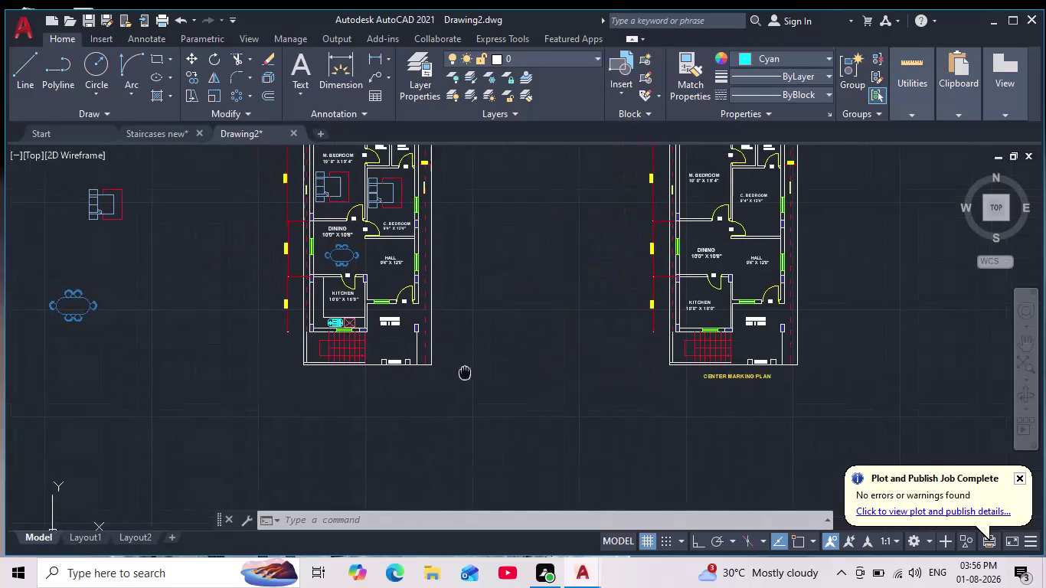
Pan and zoom across the two floor plans, including the kitchen and parking area.
scroll(down, 3)
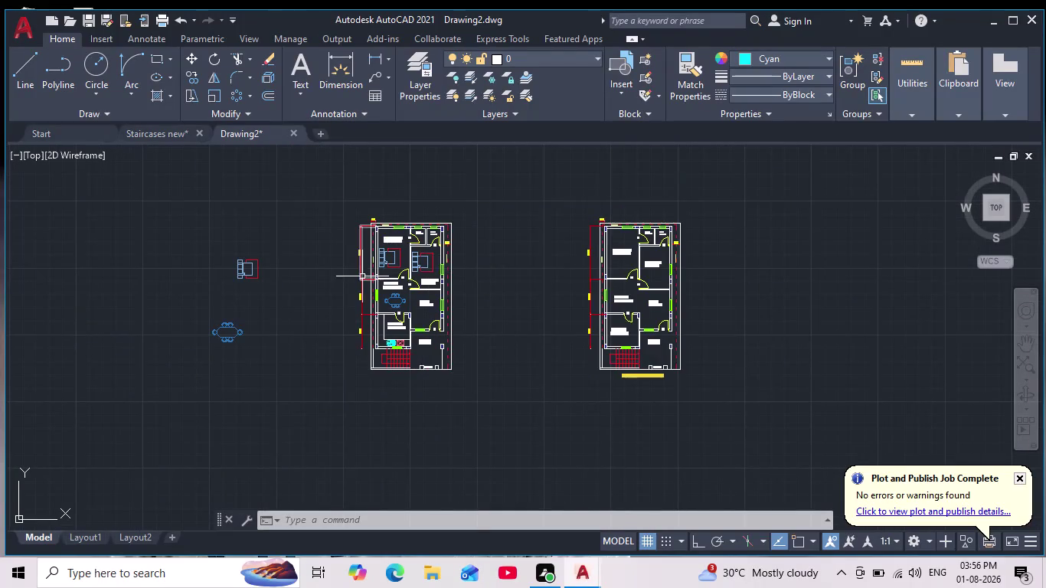
scroll(up, 3)
scroll(down, 3)
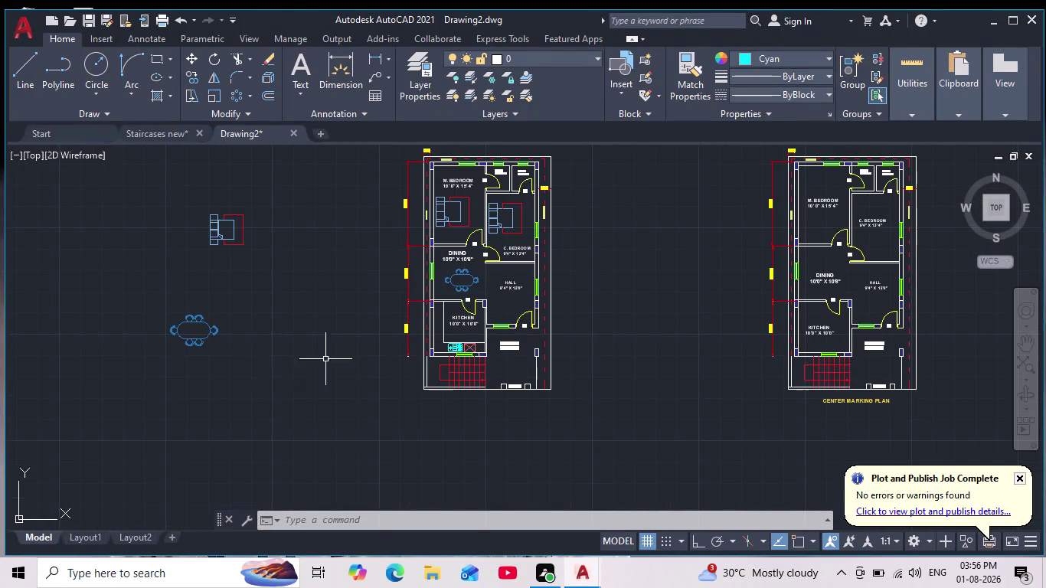
middle_drag(188, 289, 204, 341)
middle_drag(384, 379, 364, 358)
scroll(up, 3)
middle_drag(366, 346, 357, 350)
scroll(down, 3)
middle_drag(360, 345, 335, 327)
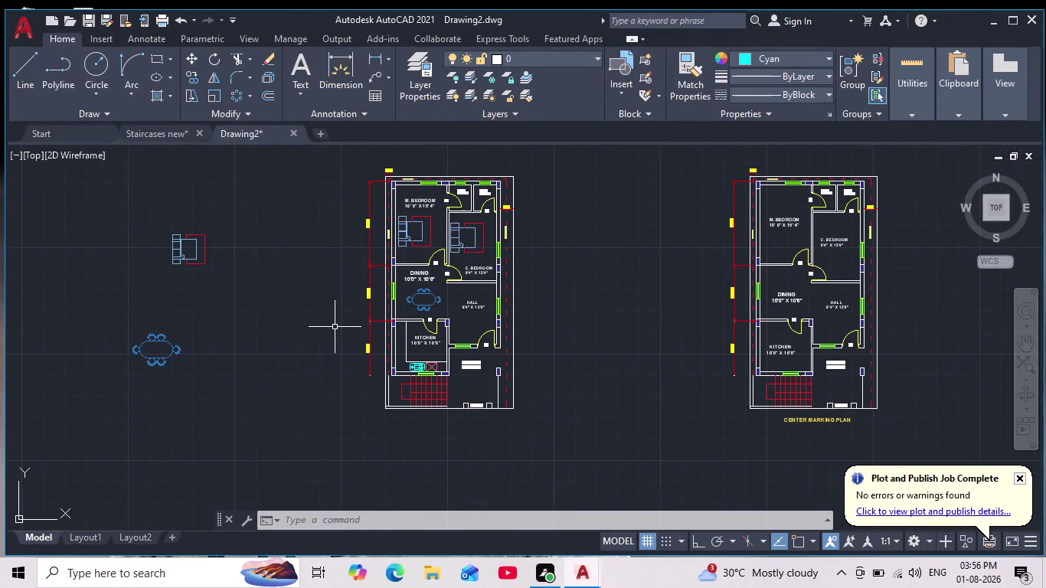
scroll(up, 3)
middle_click(349, 344)
scroll(down, 3)
scroll(up, 3)
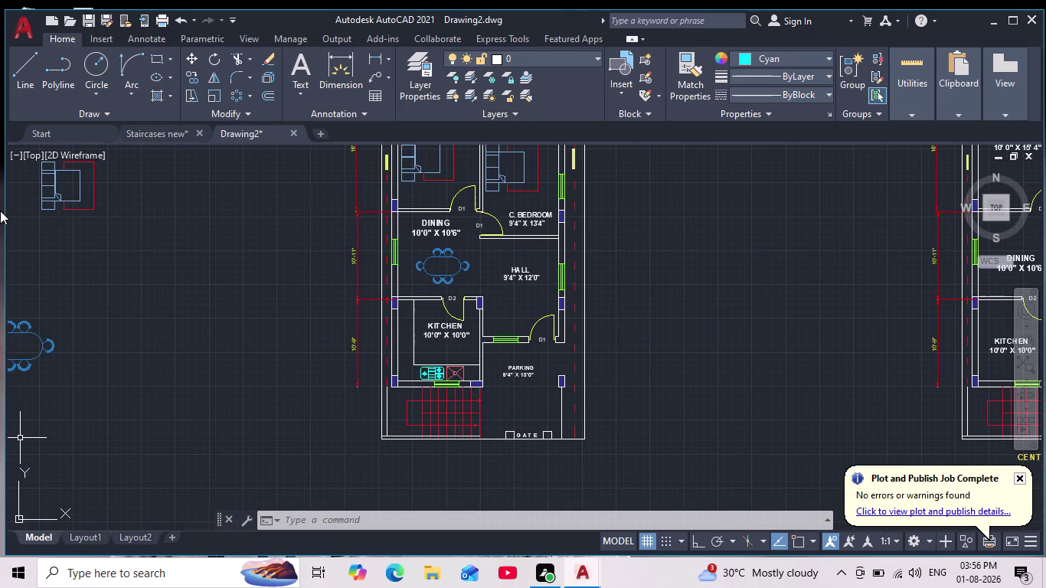
scroll(down, 3)
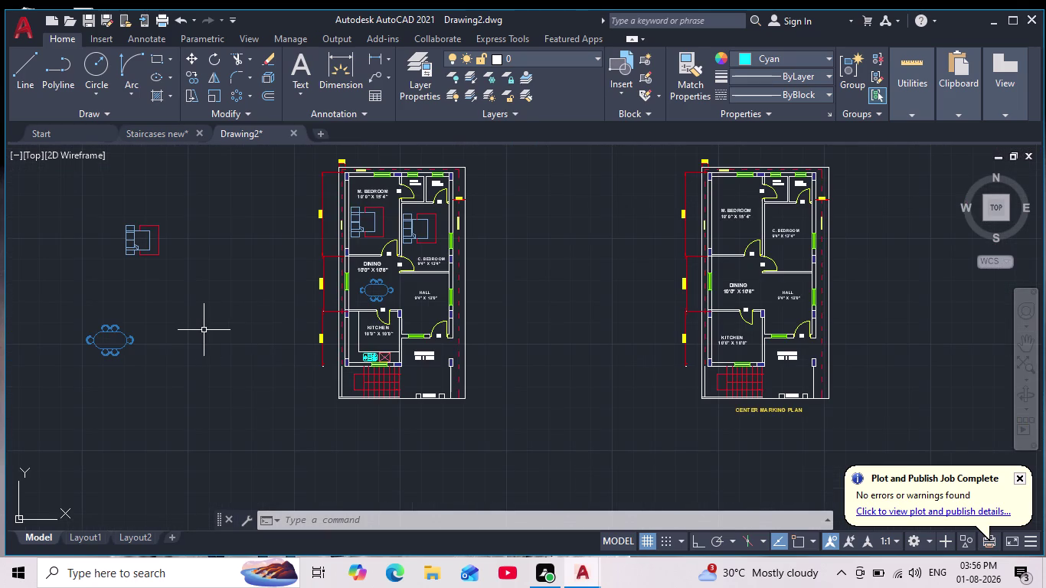
scroll(up, 3)
scroll(up, 3)
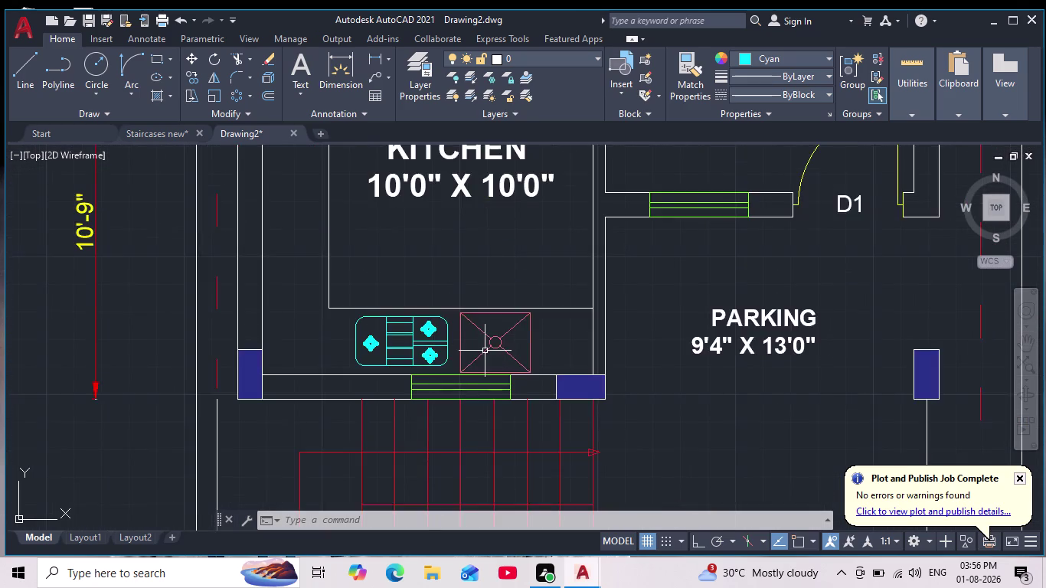
scroll(down, 3)
scroll(down, 3)
middle_drag(199, 412, 284, 404)
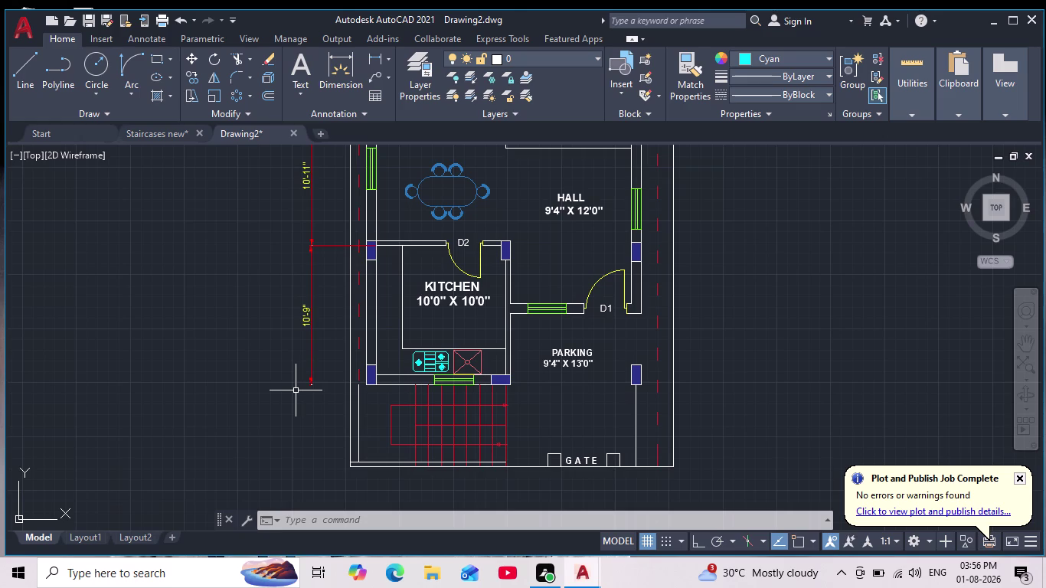
Center the view on dining, hall and kitchen and open the block libraries with I.
scroll(down, 3)
middle_drag(487, 321, 481, 407)
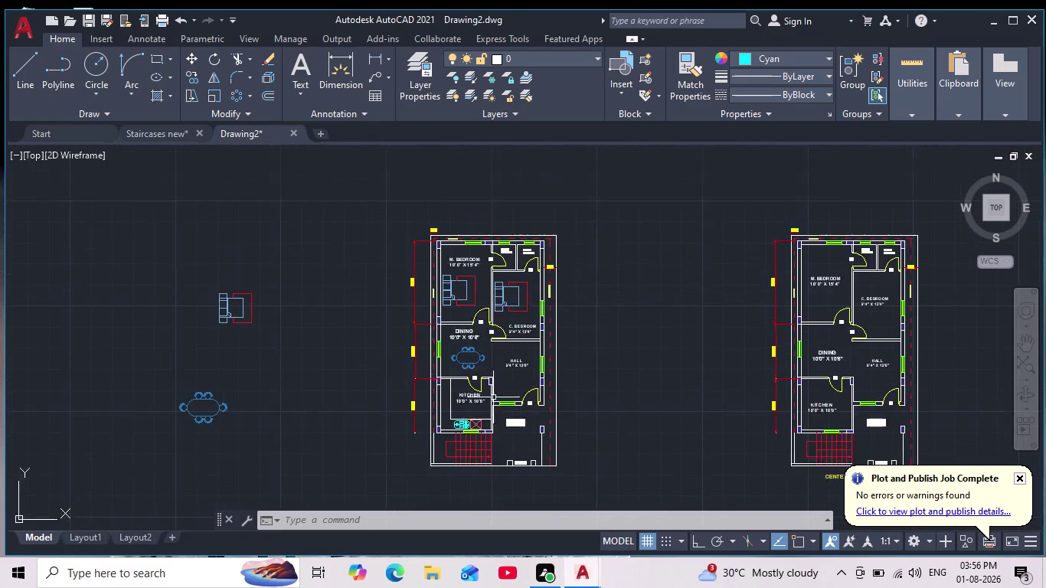
scroll(up, 3)
middle_drag(502, 390, 502, 354)
key(i)
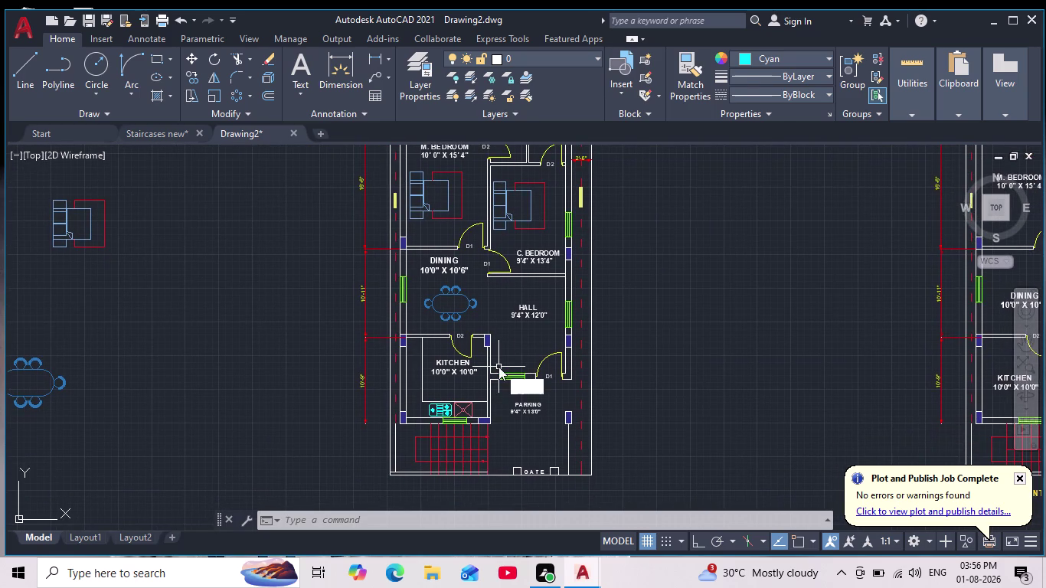
key(Return)
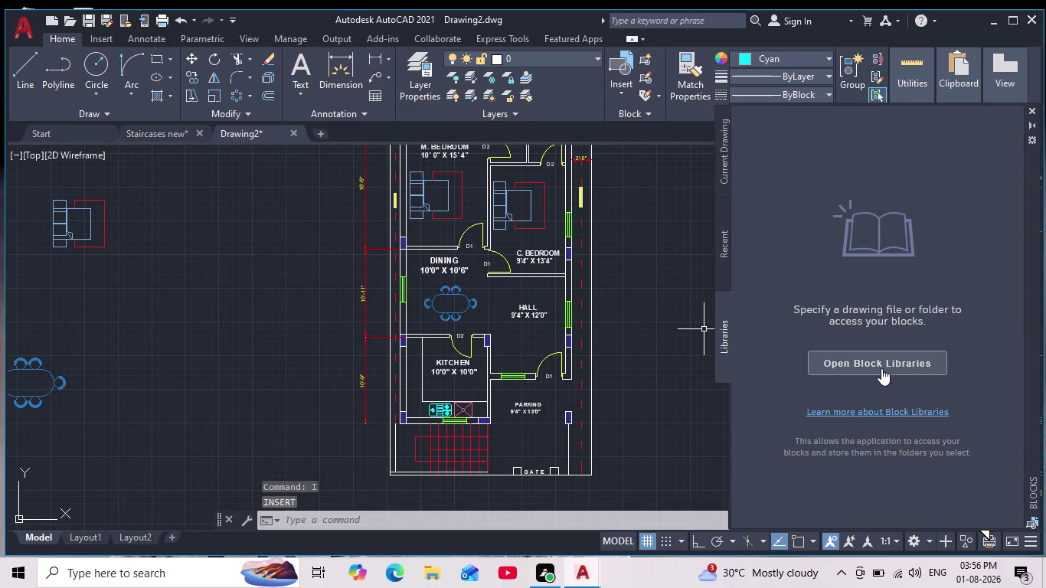
click(878, 359)
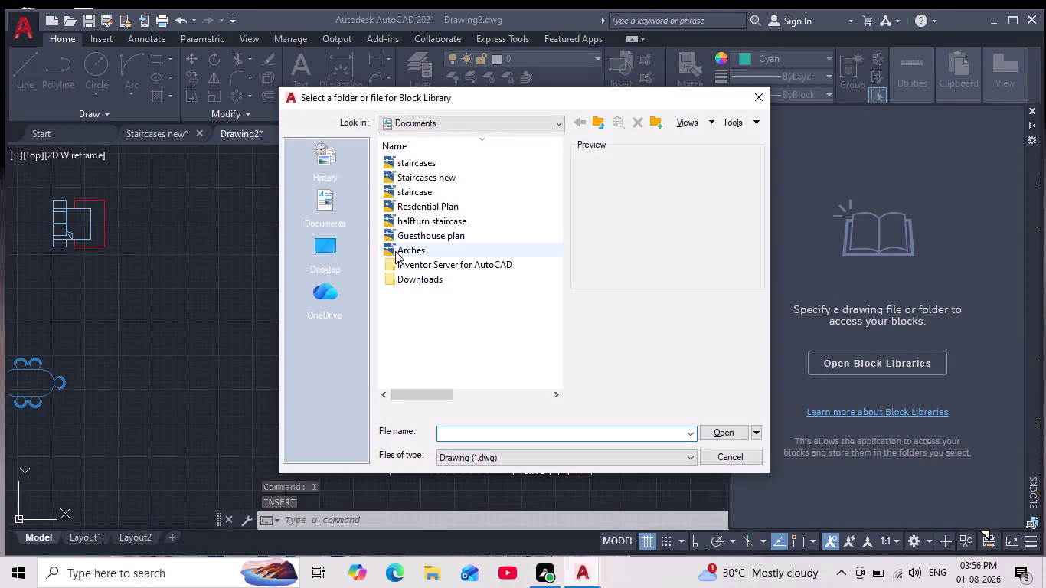
click(331, 250)
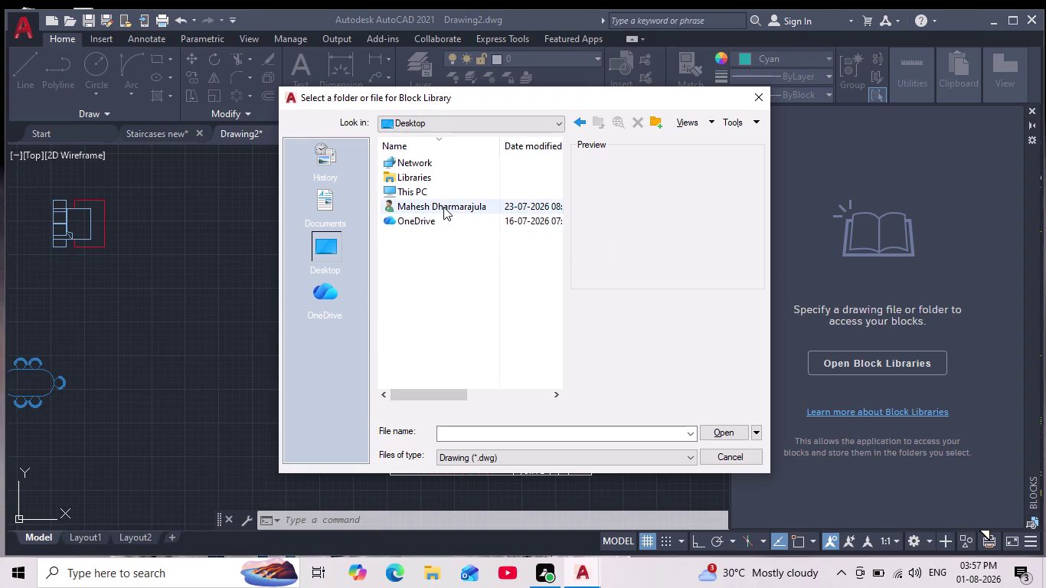
double_click(443, 206)
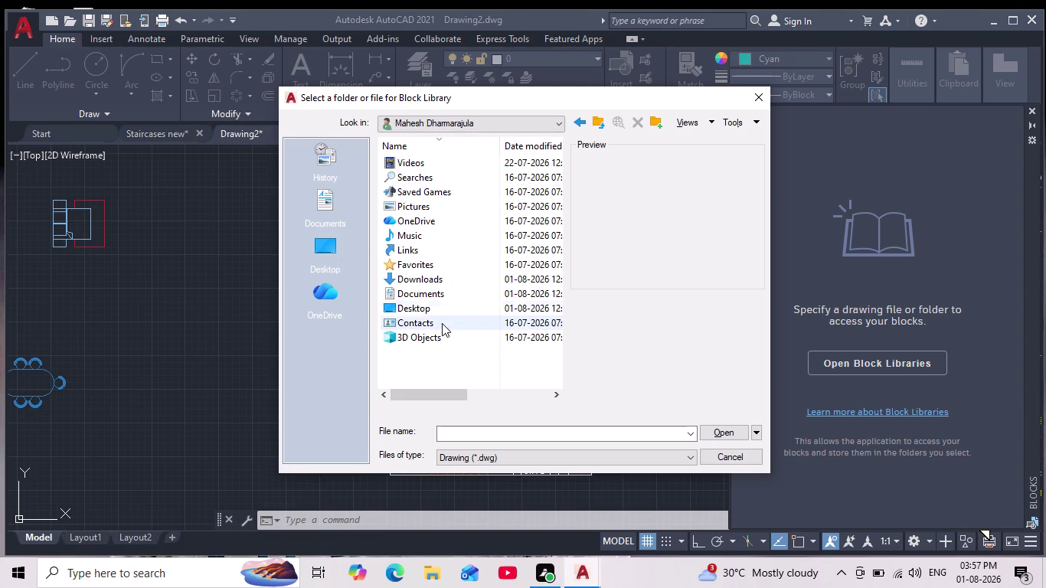
click(336, 252)
click(336, 248)
double_click(472, 213)
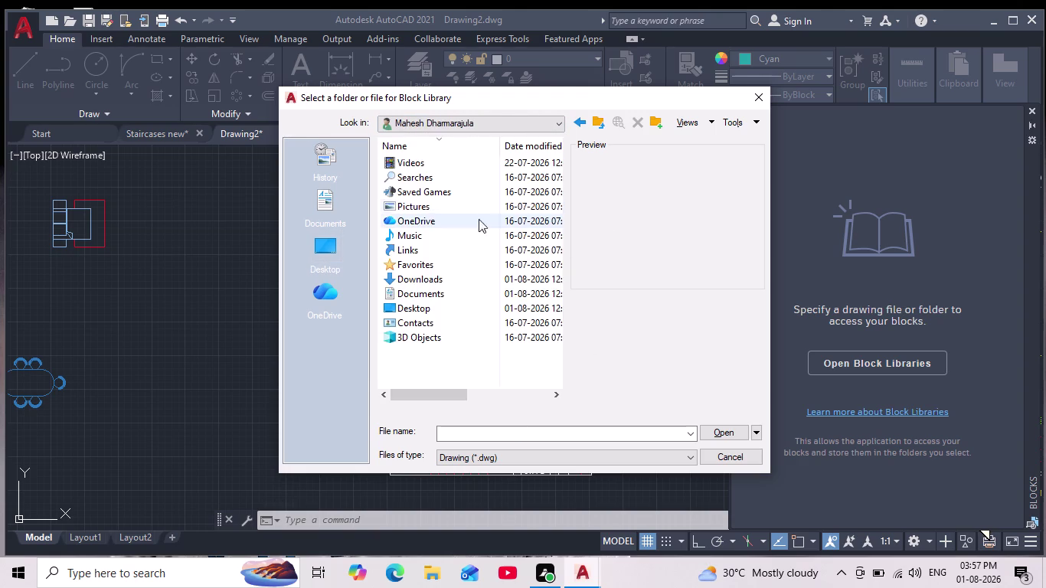
scroll(down, 3)
scroll(up, 3)
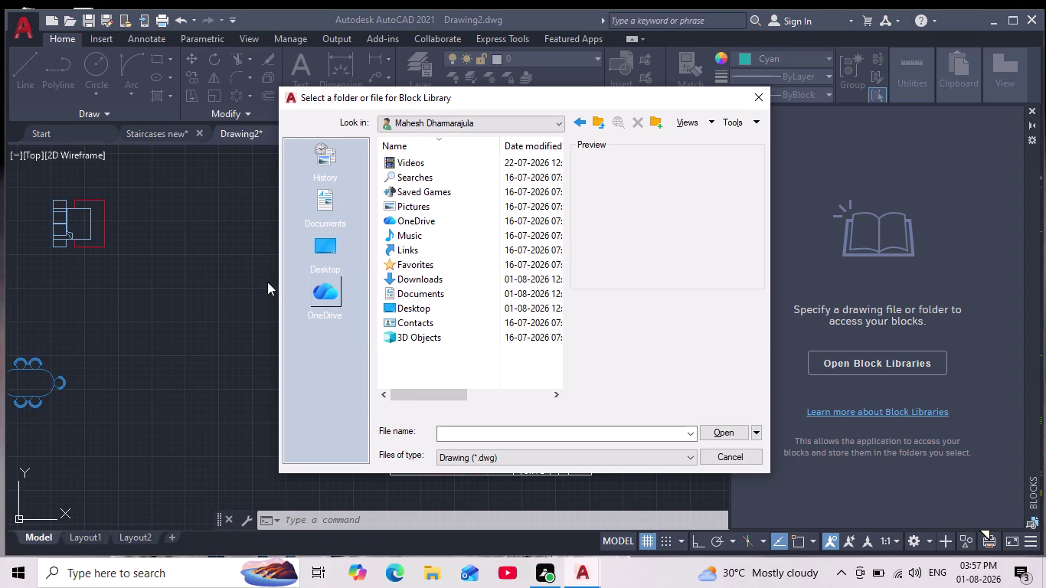
double_click(336, 249)
double_click(451, 186)
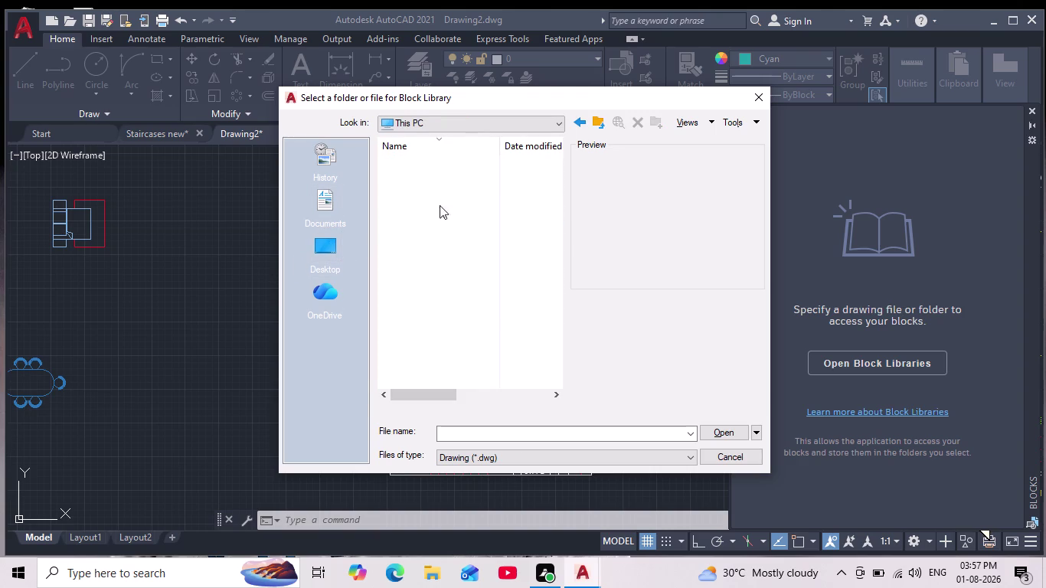
scroll(down, 3)
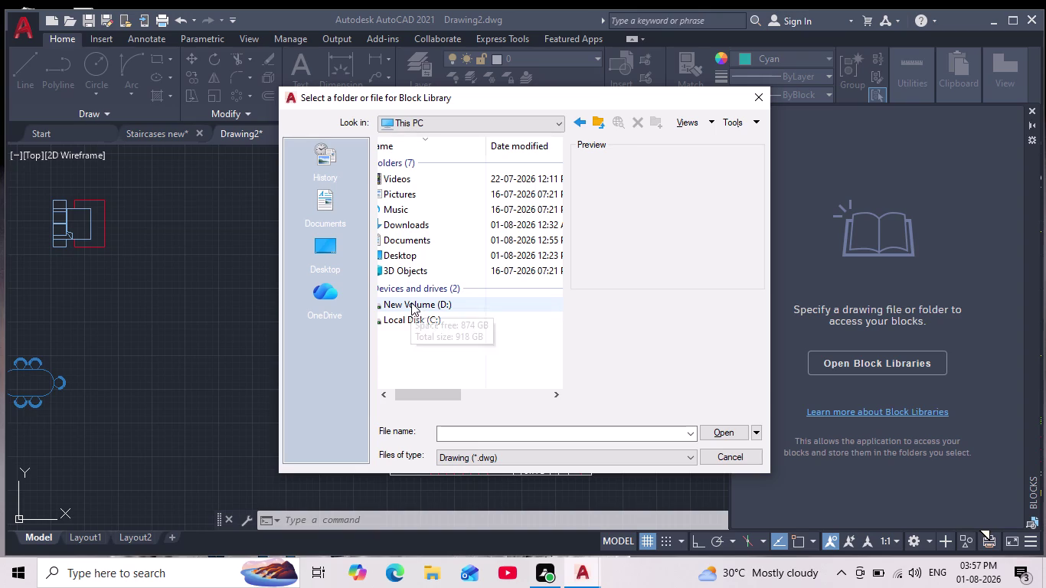
double_click(412, 302)
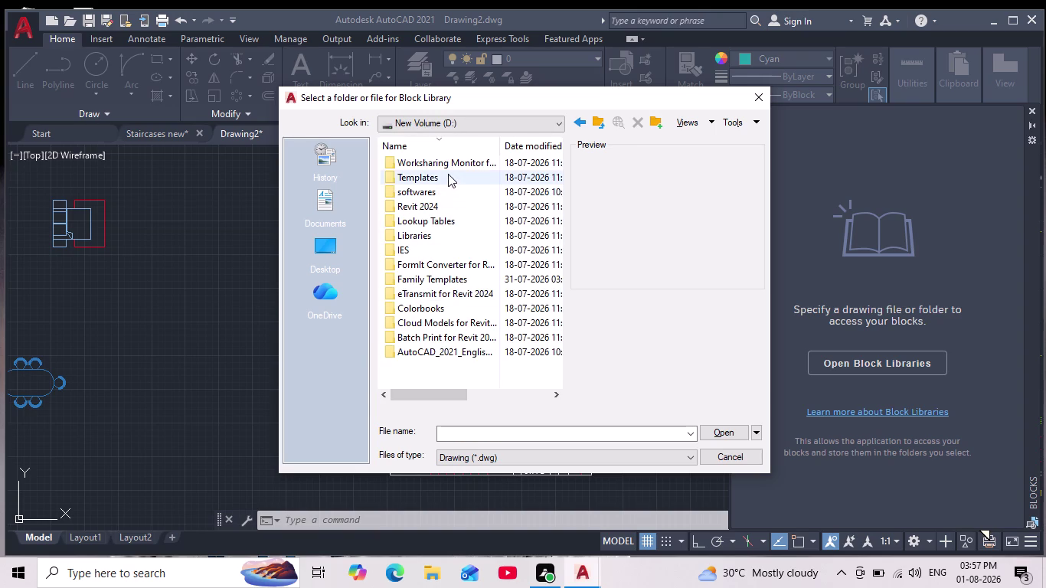
scroll(down, 3)
scroll(down, 3)
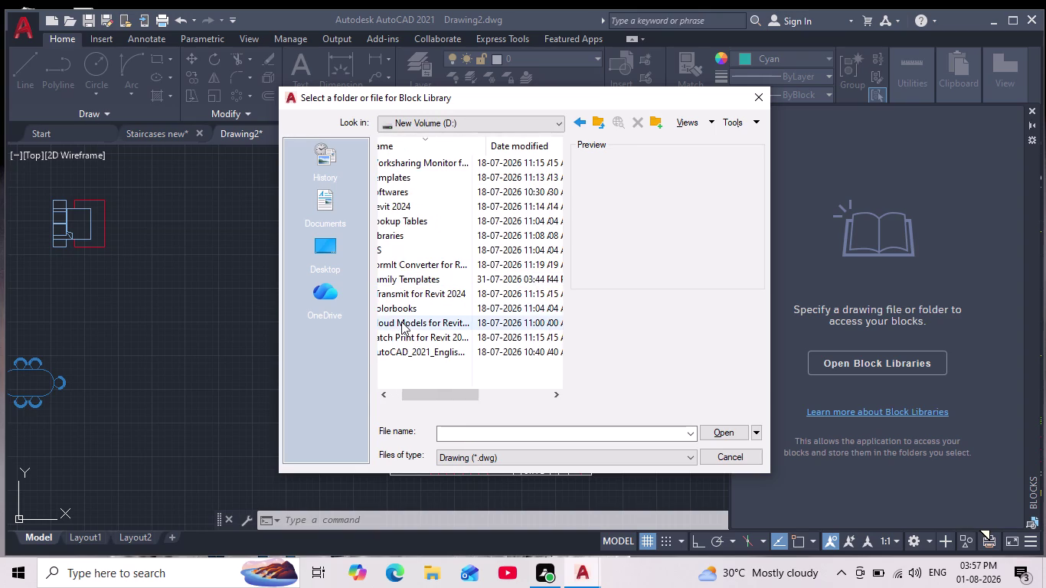
scroll(down, 3)
scroll(up, 3)
middle_click(471, 313)
scroll(down, 3)
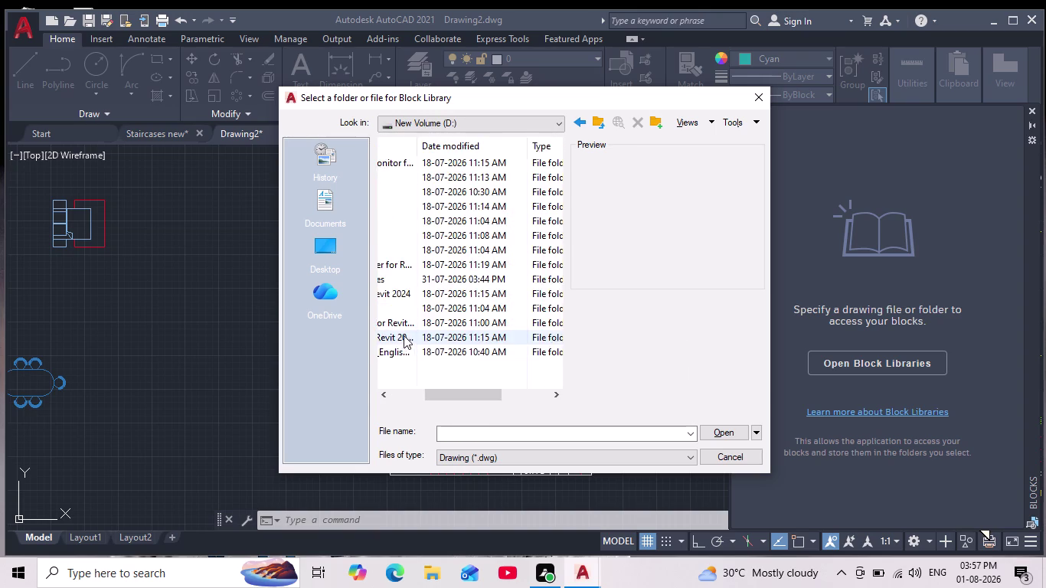
scroll(down, 3)
scroll(up, 3)
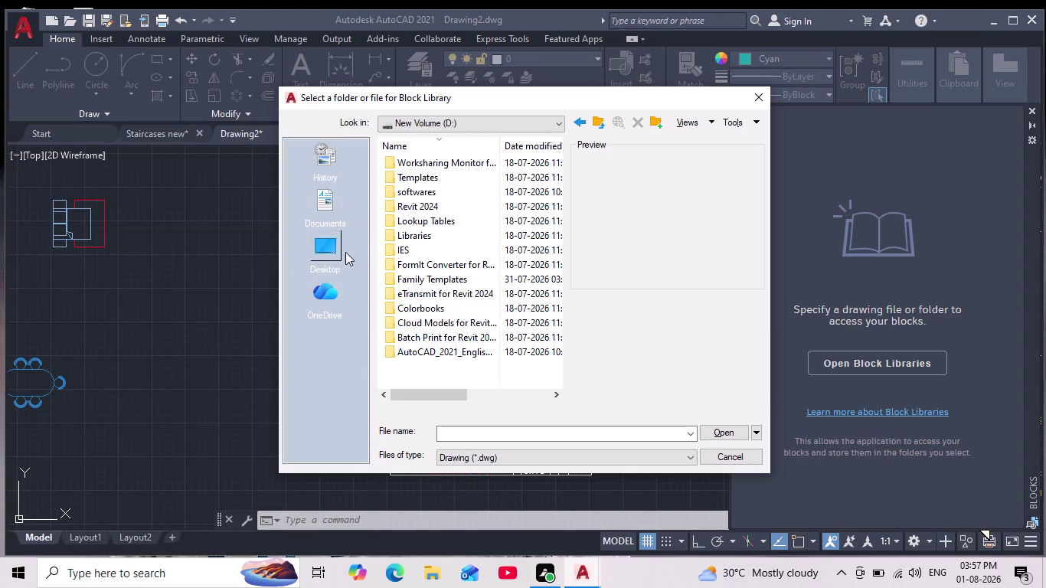
double_click(332, 252)
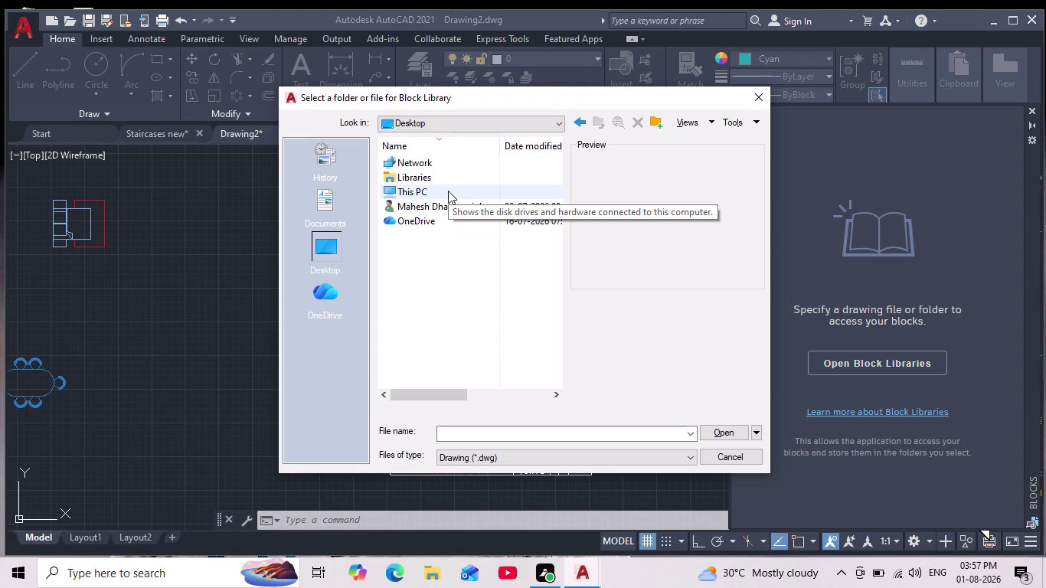
double_click(438, 208)
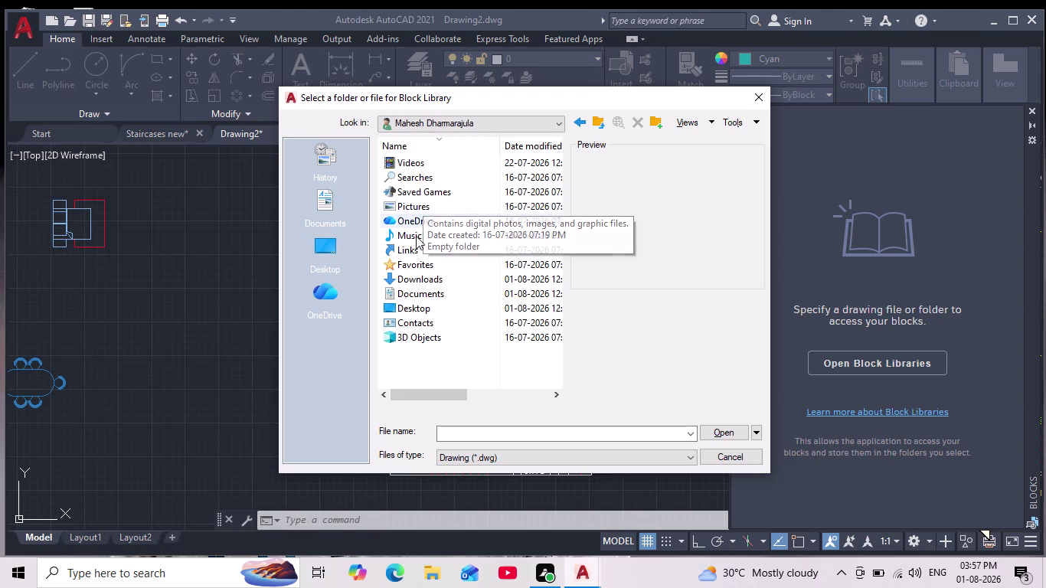
scroll(down, 3)
scroll(up, 3)
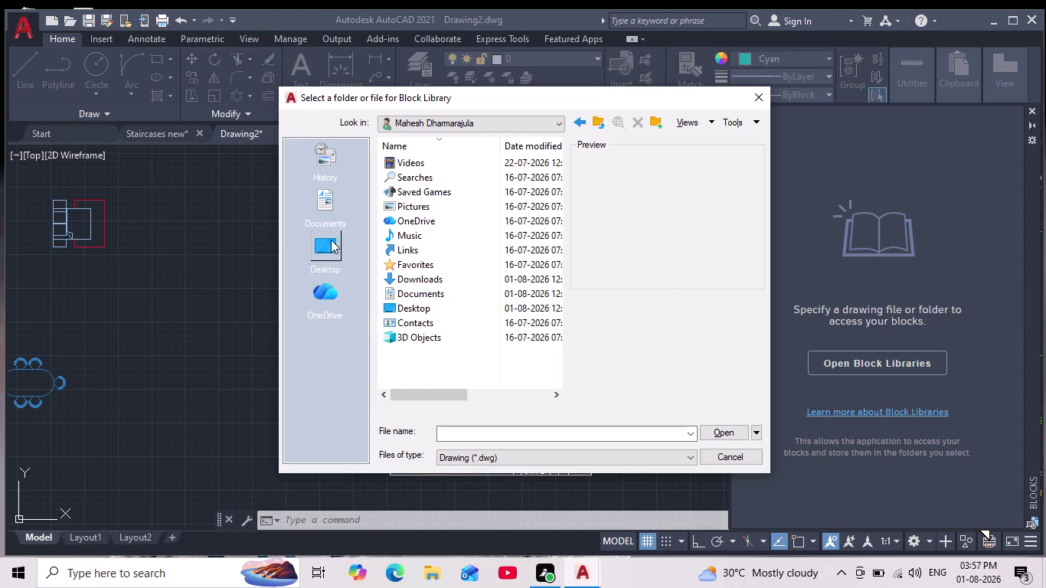
click(337, 259)
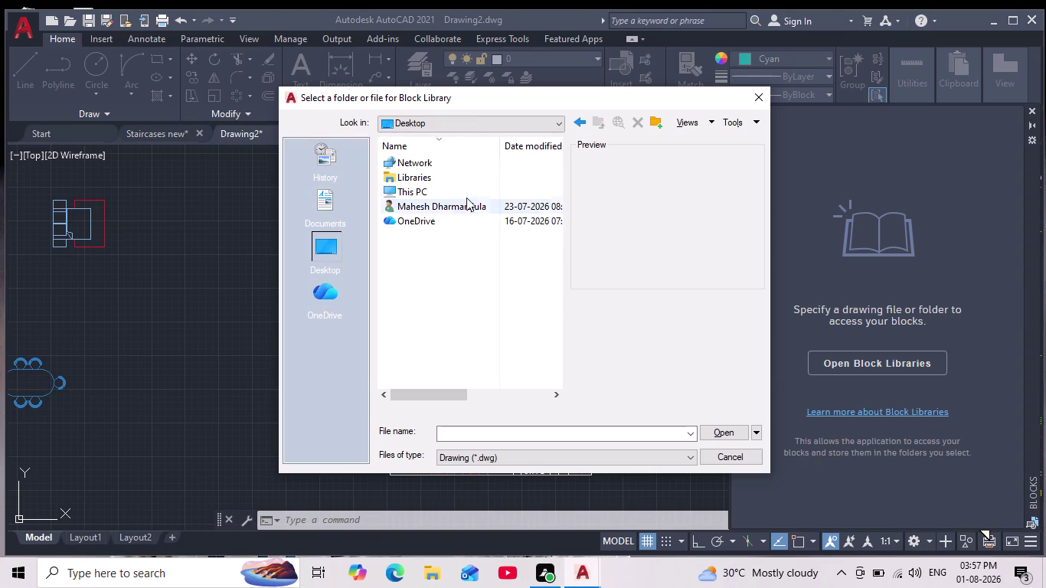
double_click(451, 197)
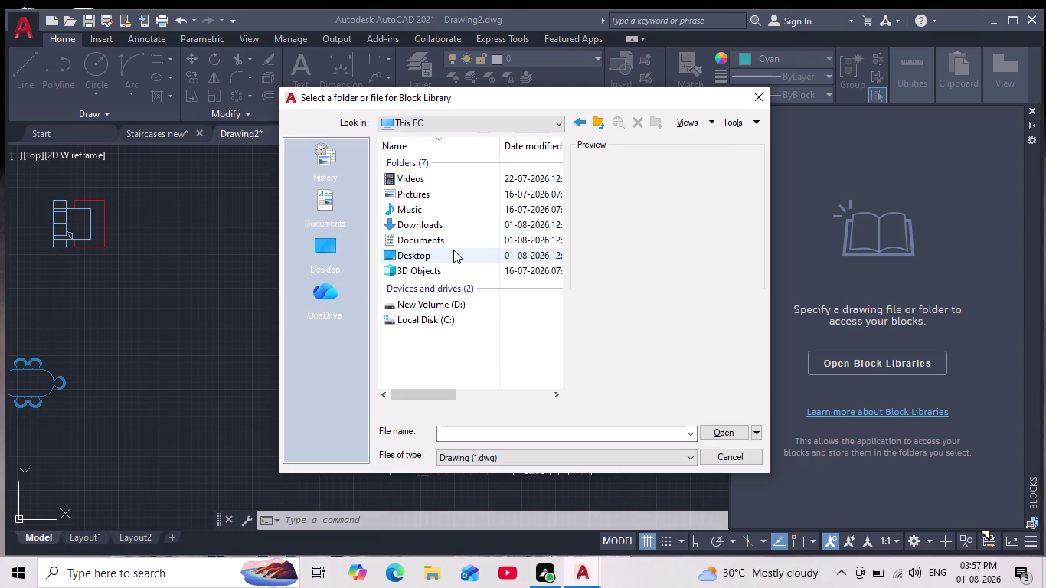
scroll(down, 3)
scroll(up, 3)
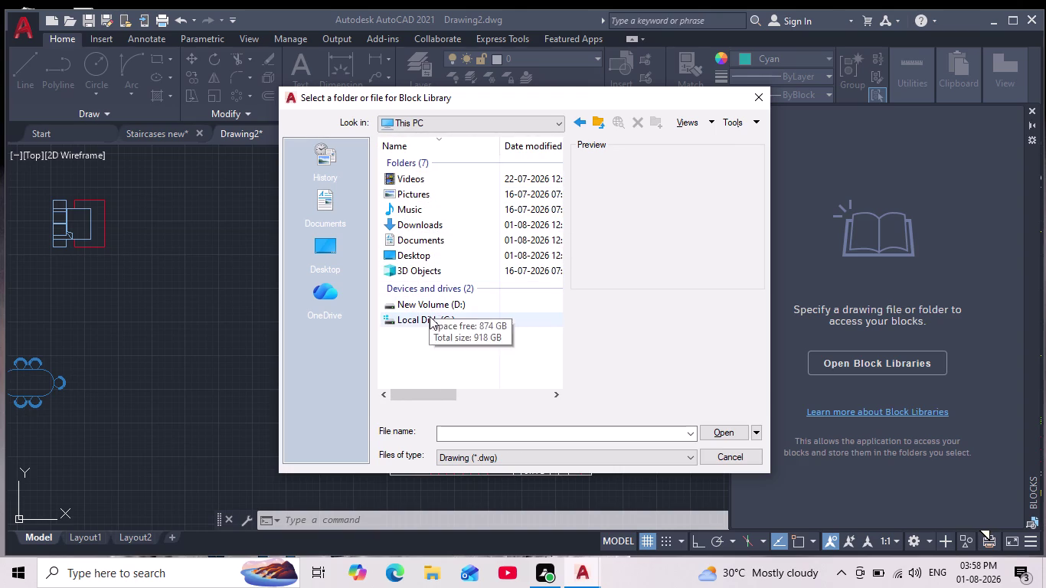
click(765, 102)
scroll(down, 3)
scroll(up, 3)
middle_drag(622, 260, 579, 288)
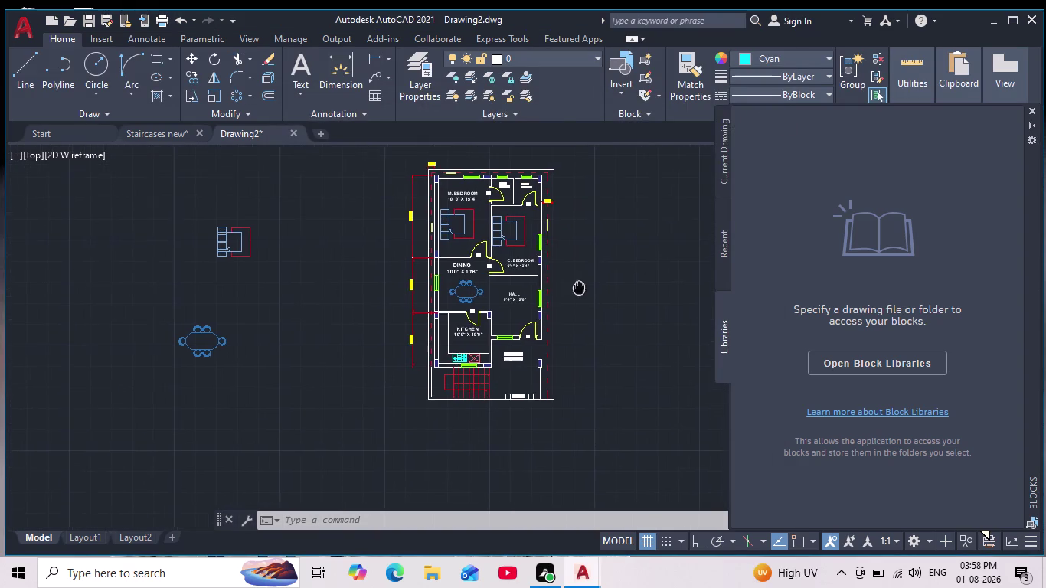
middle_drag(579, 288, 579, 288)
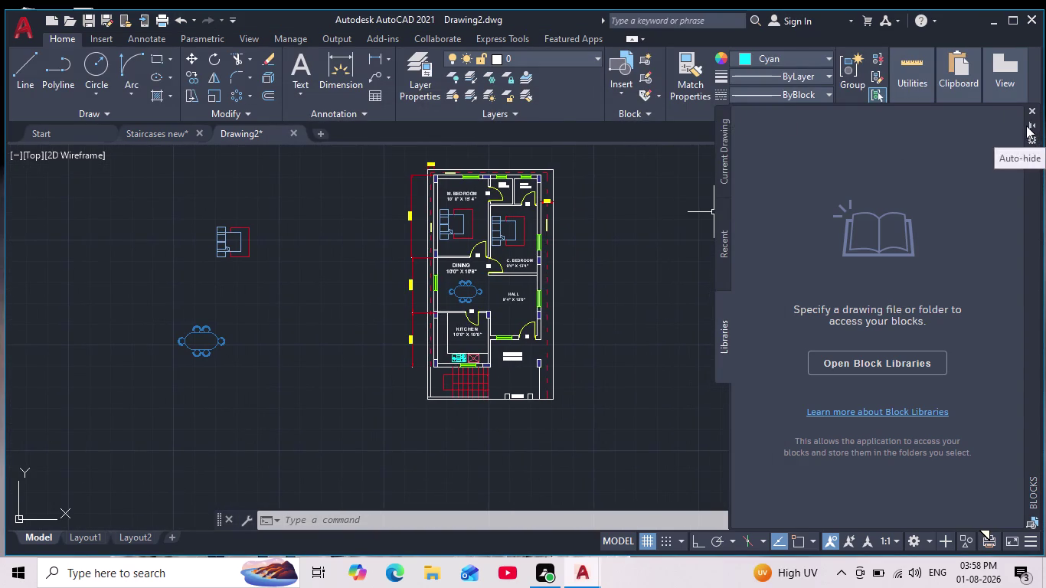
click(1034, 110)
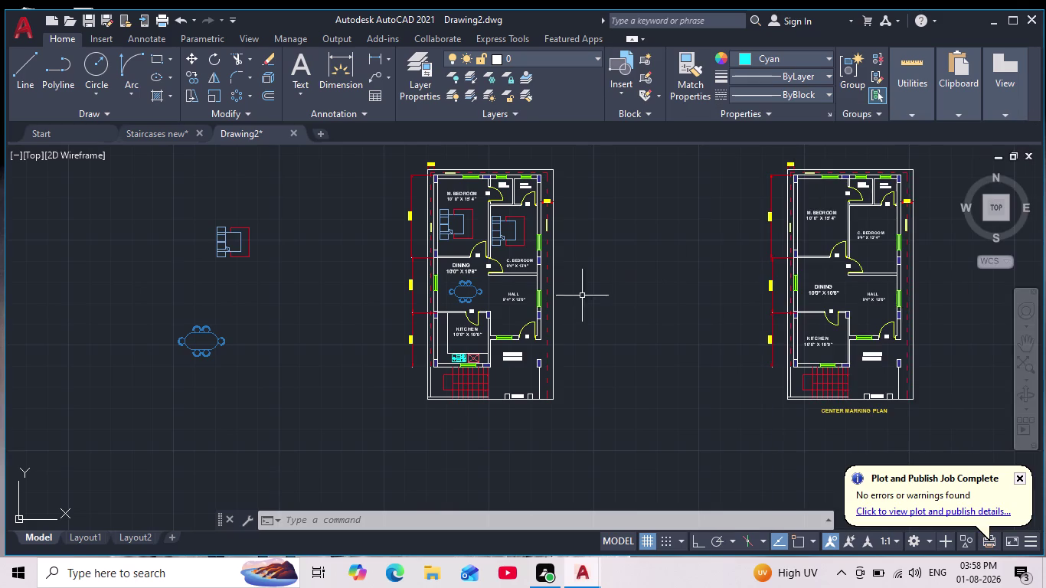
scroll(down, 3)
scroll(up, 3)
middle_drag(563, 307, 561, 330)
scroll(down, 3)
middle_drag(632, 309, 557, 330)
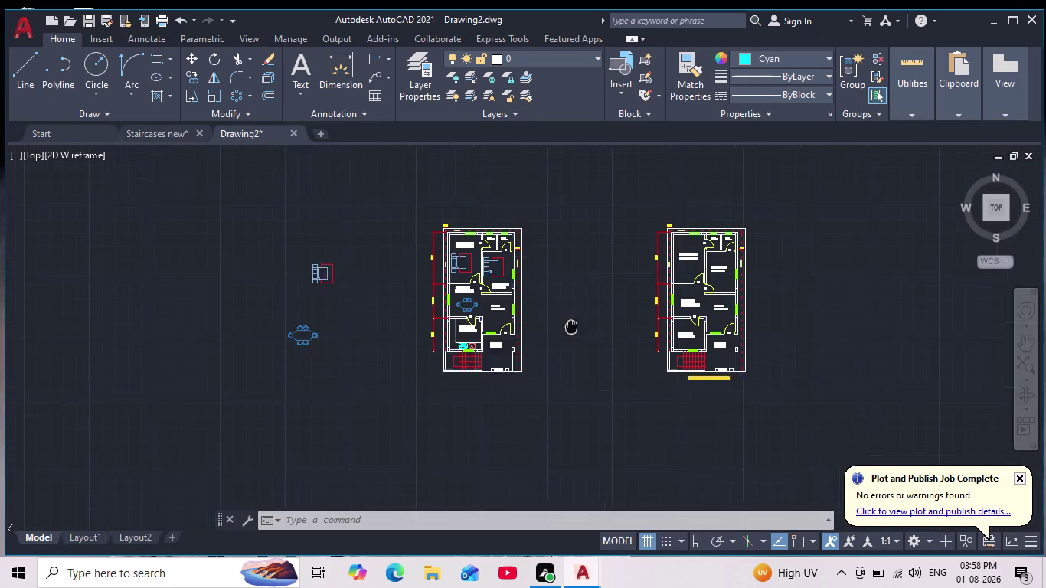
middle_drag(556, 330, 542, 331)
scroll(up, 3)
middle_drag(662, 312, 689, 293)
scroll(down, 3)
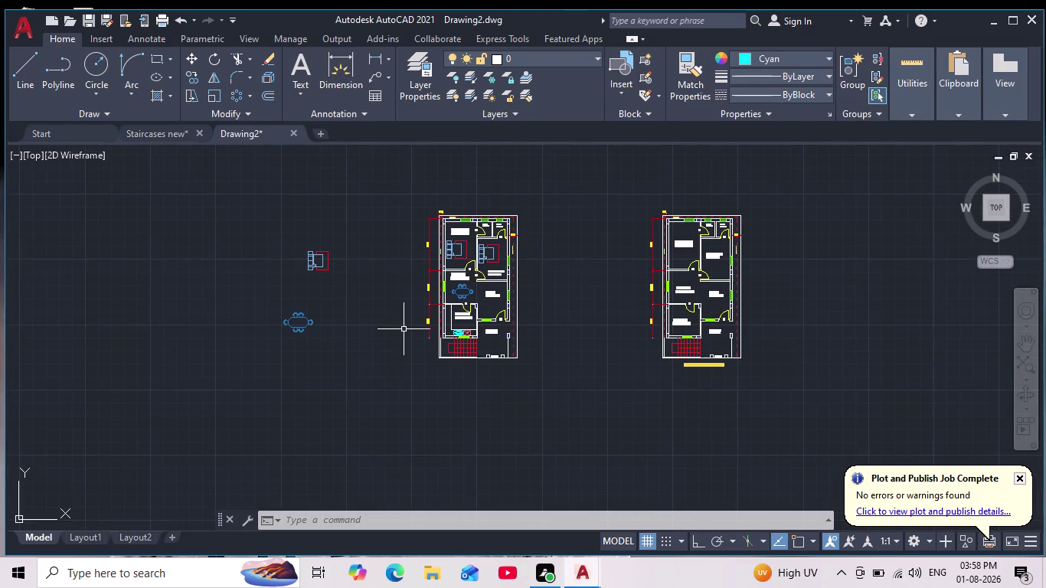
scroll(up, 3)
scroll(up, 3)
scroll(up, 3)
scroll(down, 3)
middle_drag(453, 336, 694, 339)
scroll(down, 3)
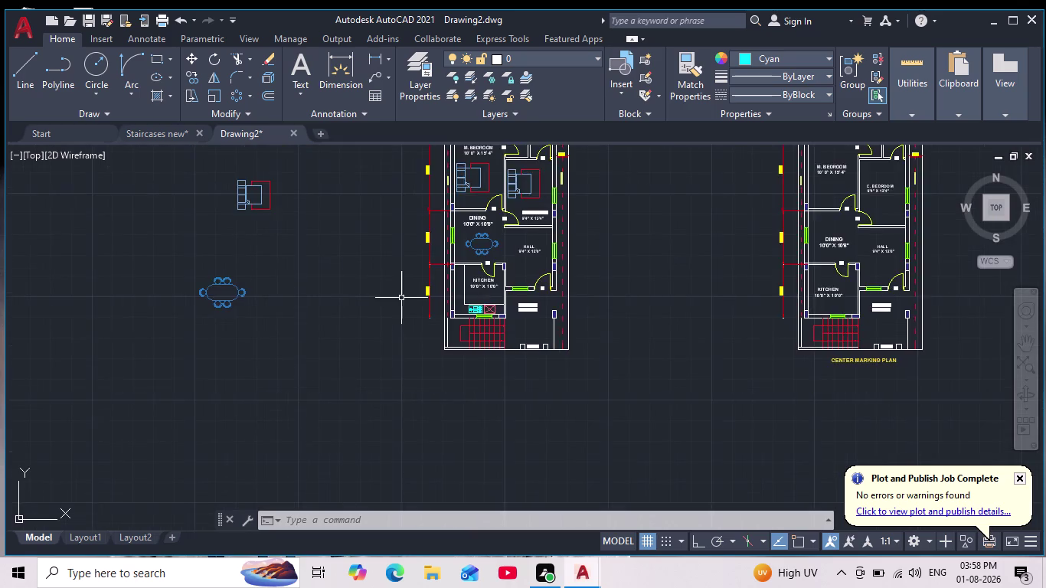
middle_drag(401, 298, 617, 306)
scroll(up, 3)
scroll(down, 3)
Window-select the loose furniture beside the plans, then cancel the selection.
drag(544, 184, 547, 210)
click(365, 388)
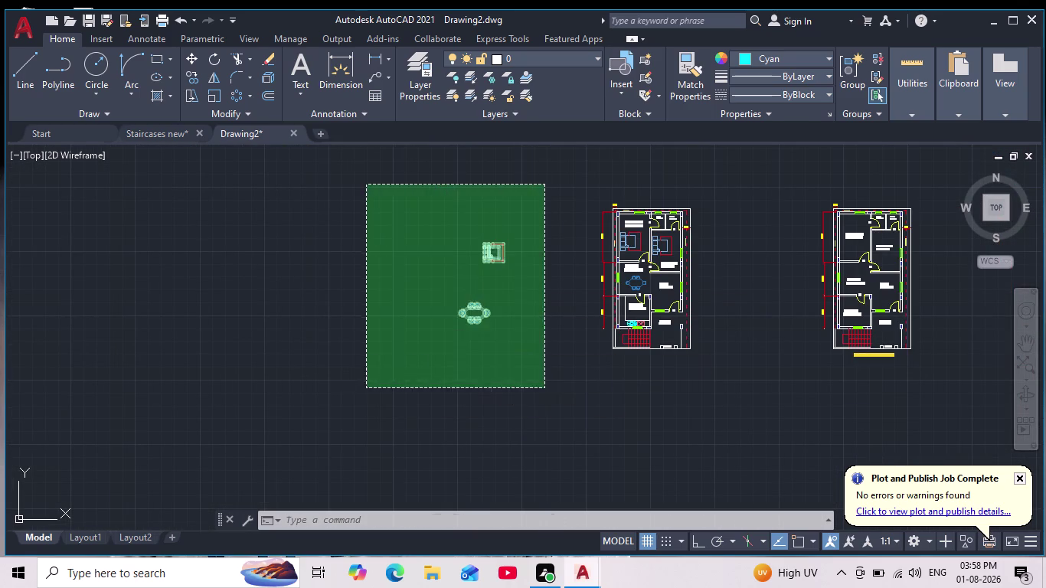
scroll(up, 3)
key(Escape)
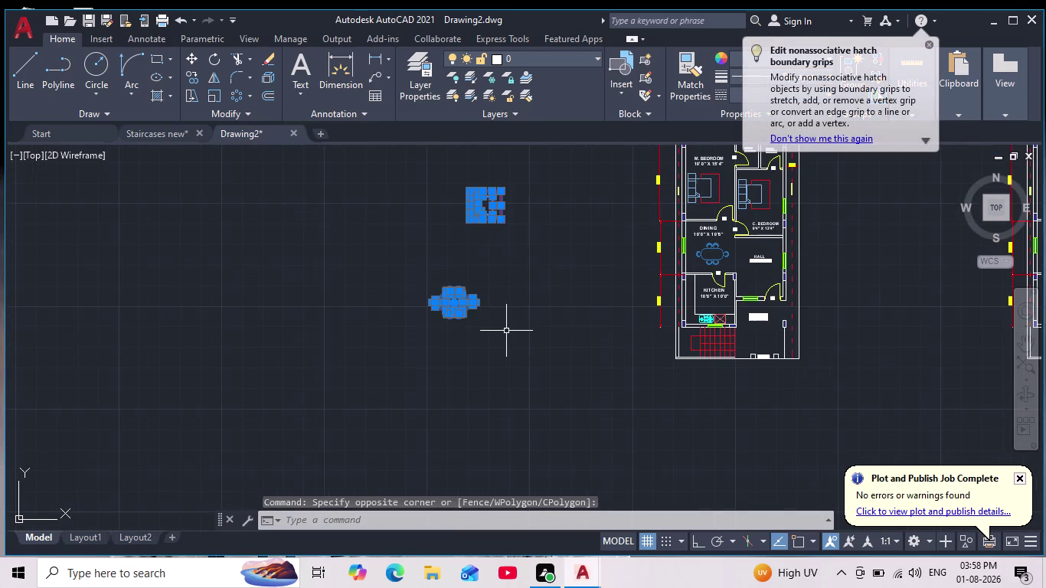
click(515, 273)
click(360, 350)
scroll(up, 3)
middle_drag(498, 271, 490, 330)
key(Escape)
scroll(down, 3)
scroll(up, 3)
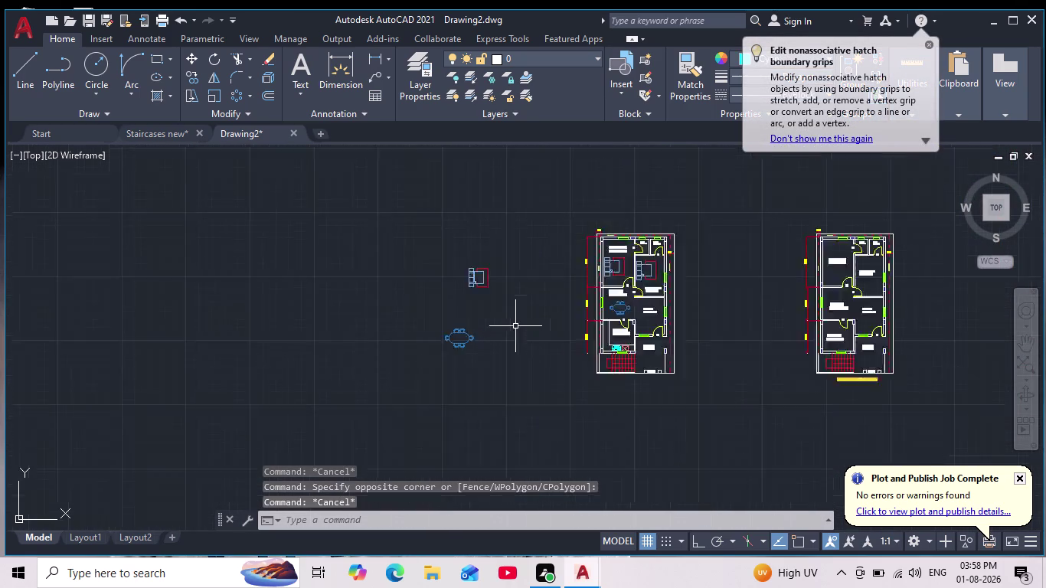
scroll(up, 3)
Erase the stray sofa and dining table blocks left of the plans.
middle_drag(516, 326, 430, 347)
drag(420, 214, 391, 265)
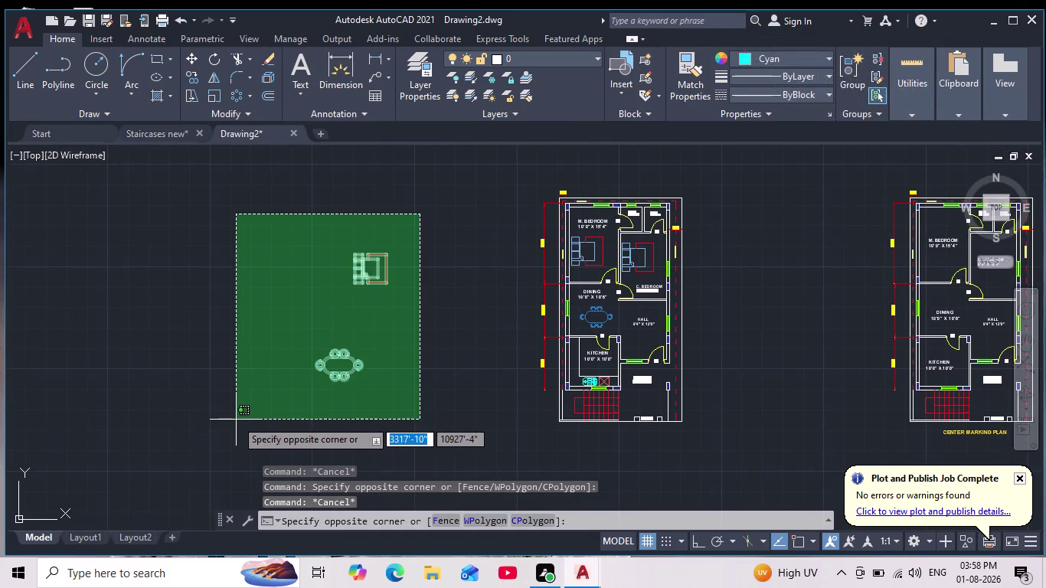
click(242, 426)
key(Delete)
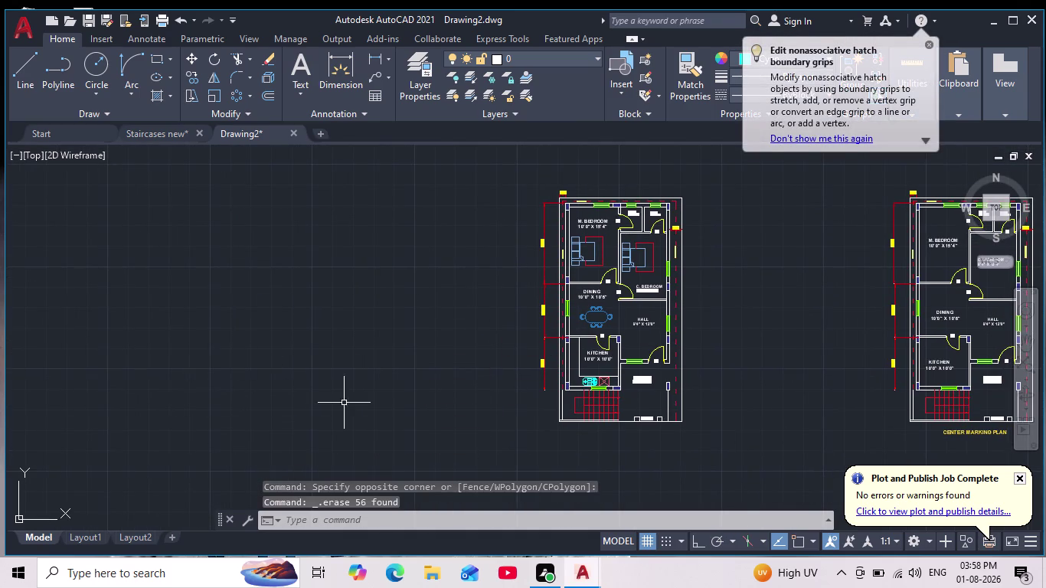
scroll(up, 3)
scroll(down, 3)
middle_drag(420, 401, 303, 375)
scroll(up, 3)
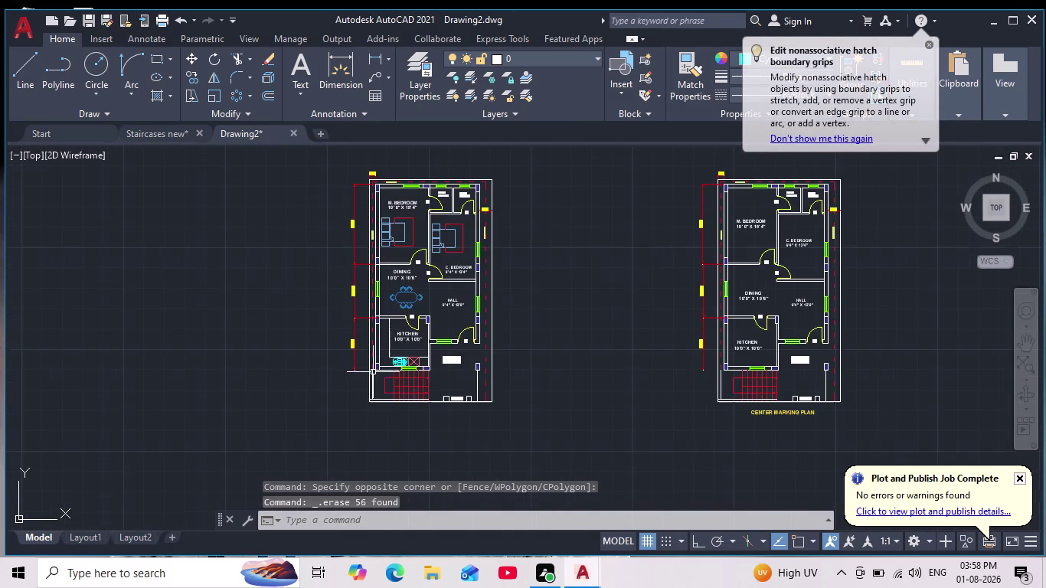
scroll(up, 3)
middle_drag(288, 384, 248, 432)
scroll(down, 3)
scroll(up, 3)
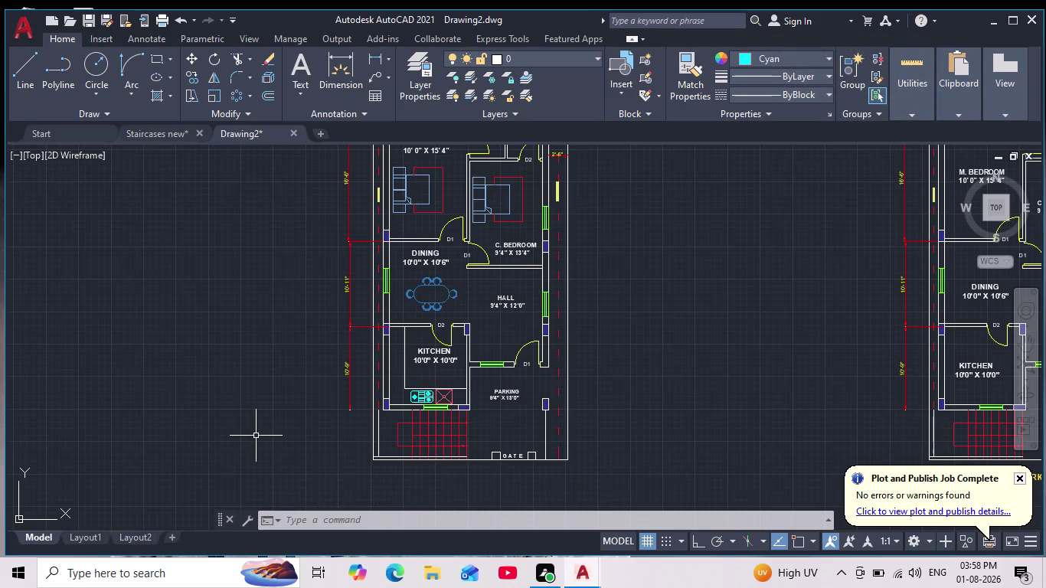
middle_drag(321, 363, 428, 356)
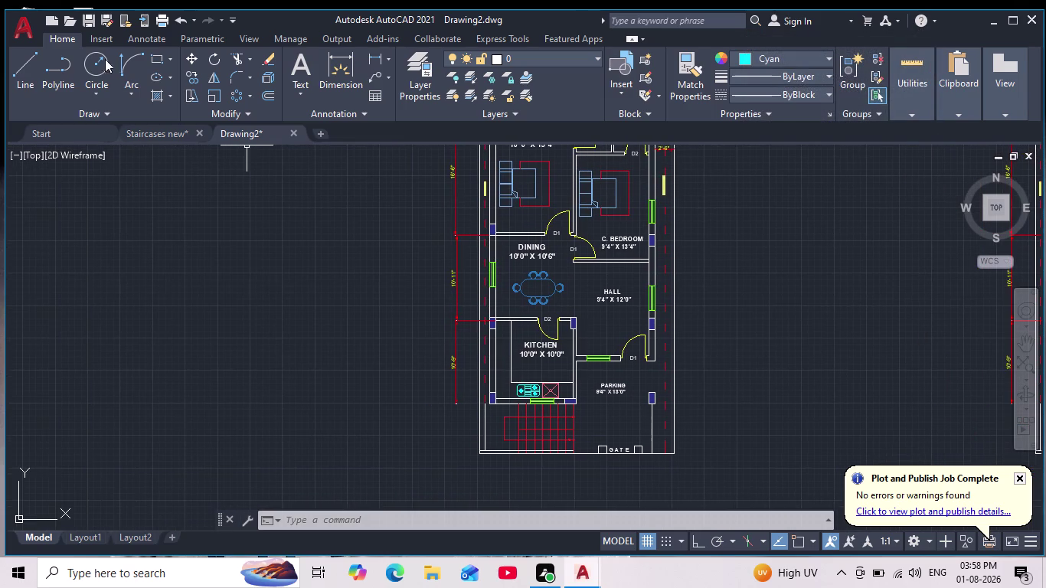
With Ortho on, draw the first arm: short horizontal, long vertical and bottom horizontal strokes.
click(28, 65)
scroll(up, 3)
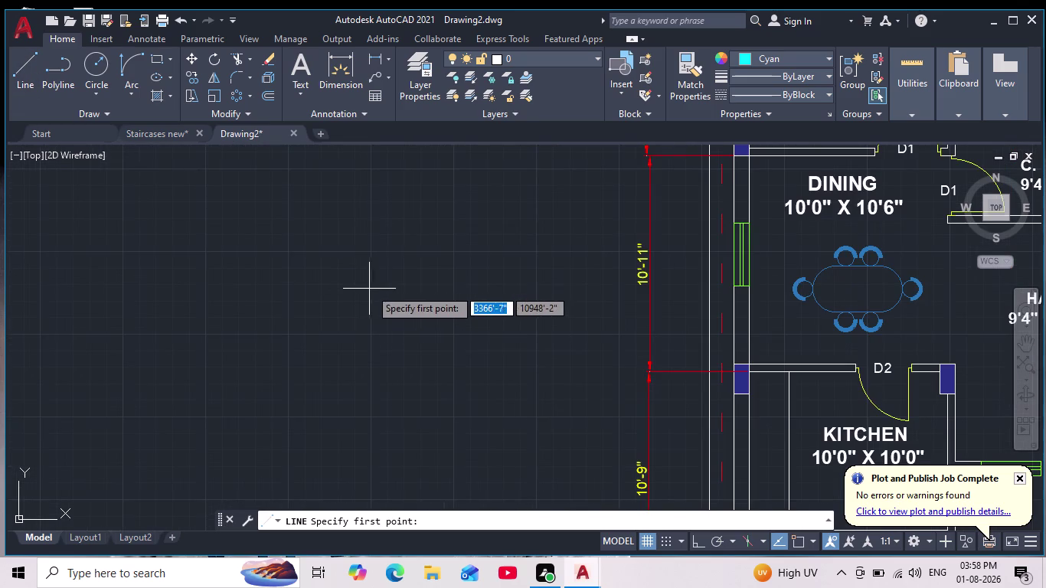
click(370, 288)
key(Escape)
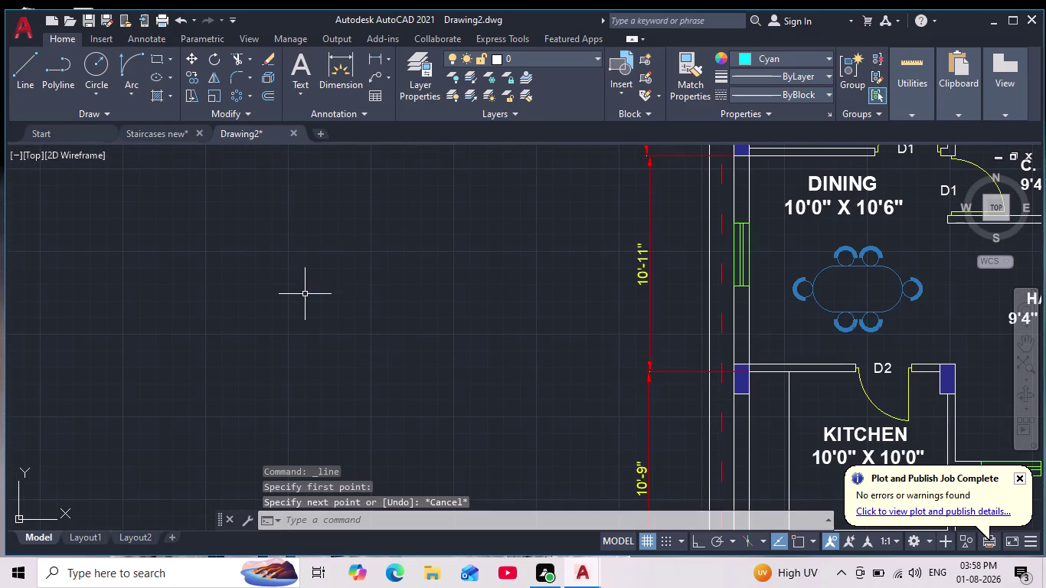
click(22, 67)
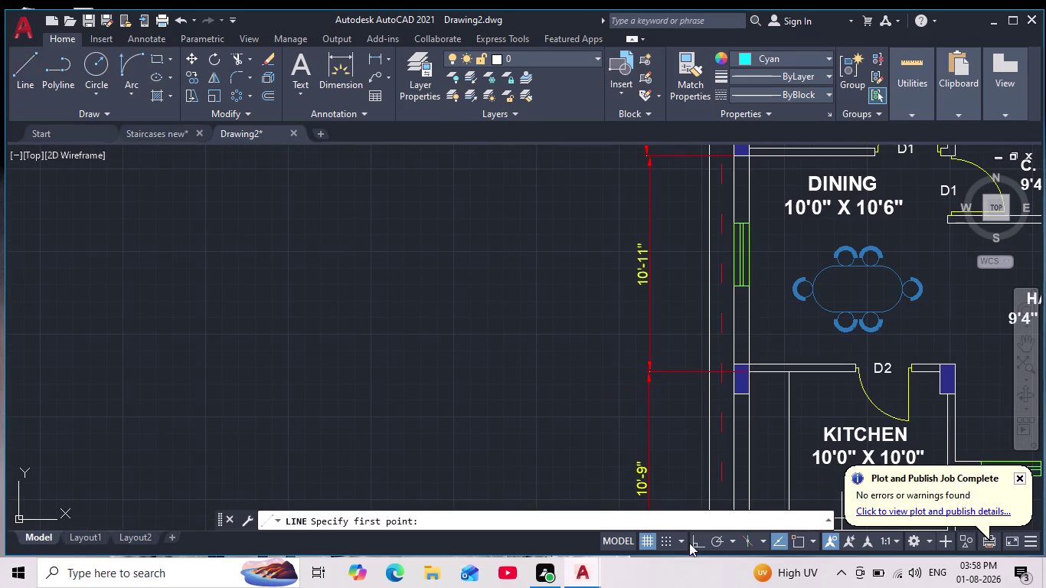
click(701, 543)
click(493, 313)
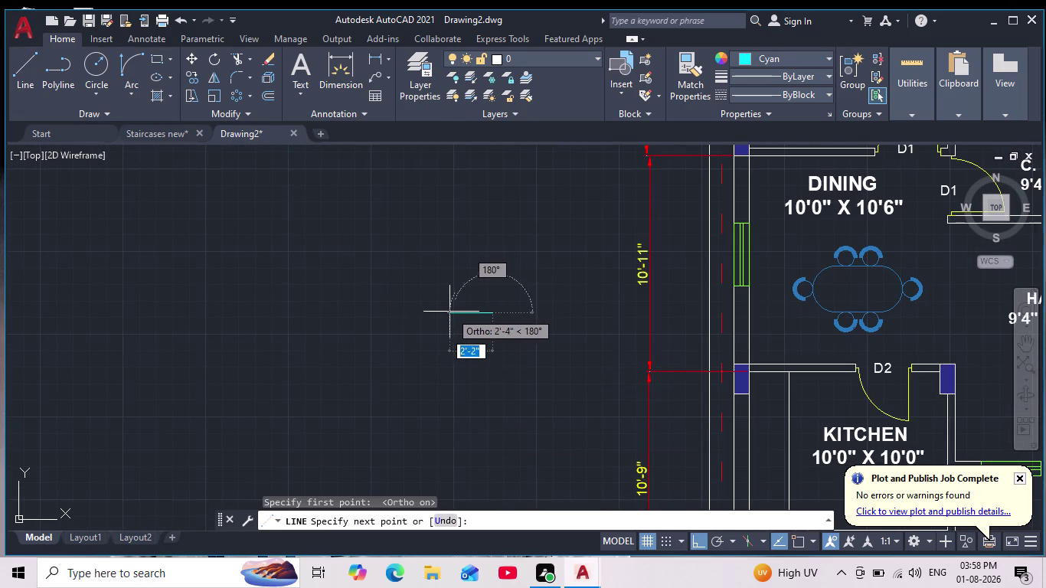
click(455, 312)
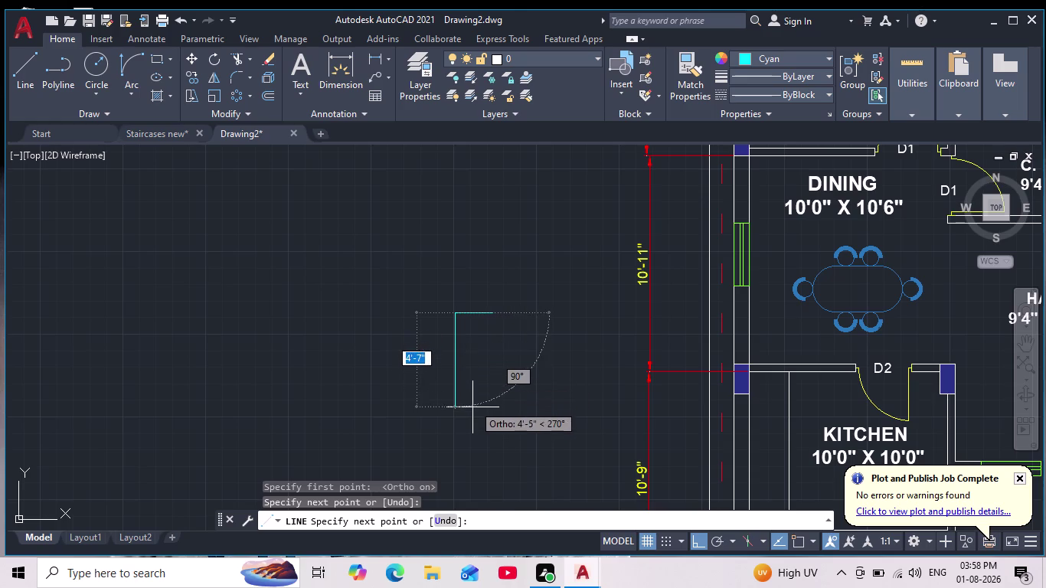
click(461, 395)
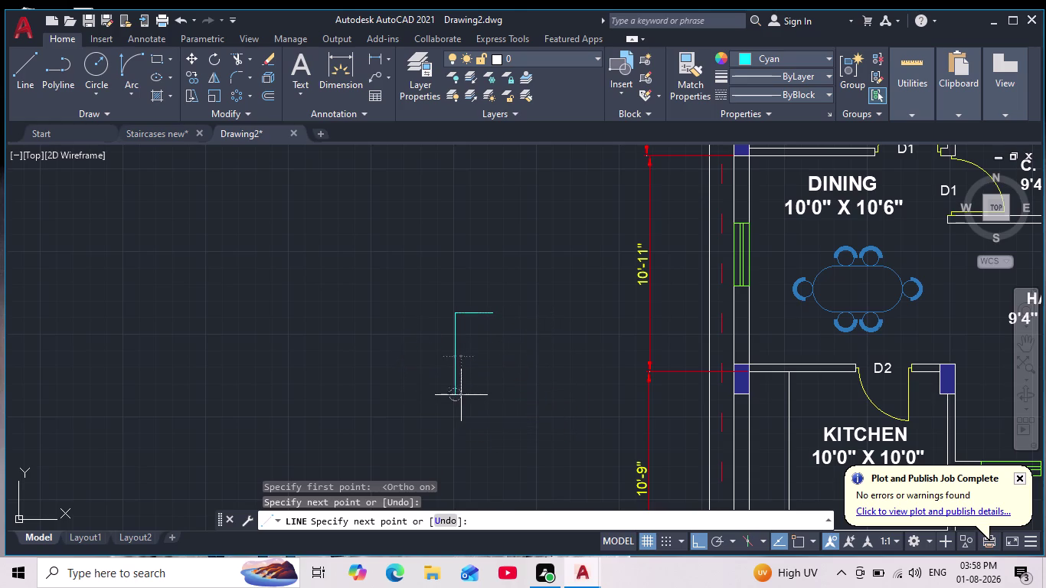
click(424, 395)
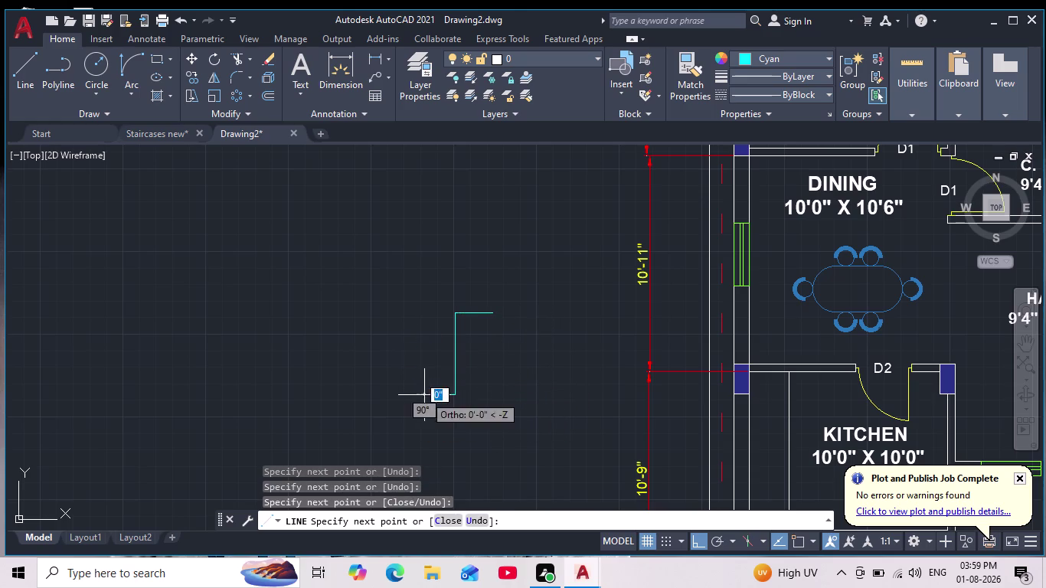
key(Escape)
With object snap on, draw the left arm from the vertical stroke's middle, turning upward.
scroll(down, 3)
scroll(up, 3)
scroll(down, 3)
middle_drag(463, 384, 448, 379)
scroll(up, 3)
click(22, 69)
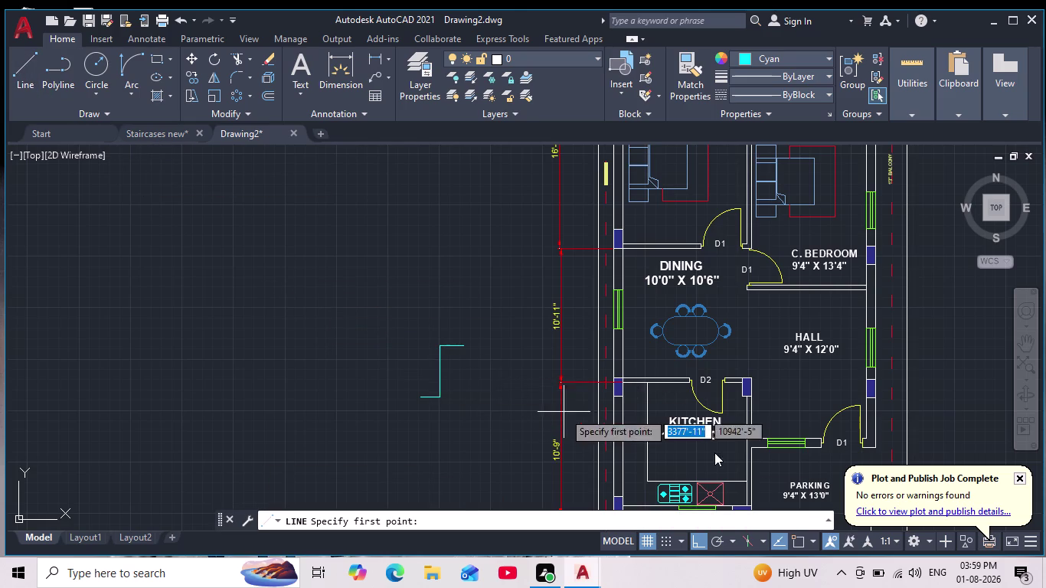
click(799, 537)
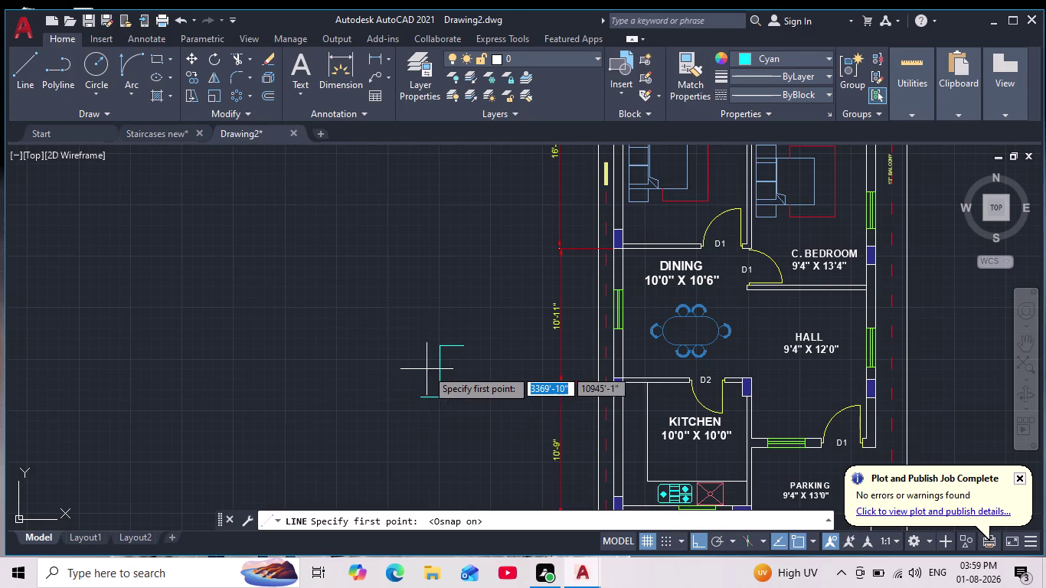
click(437, 372)
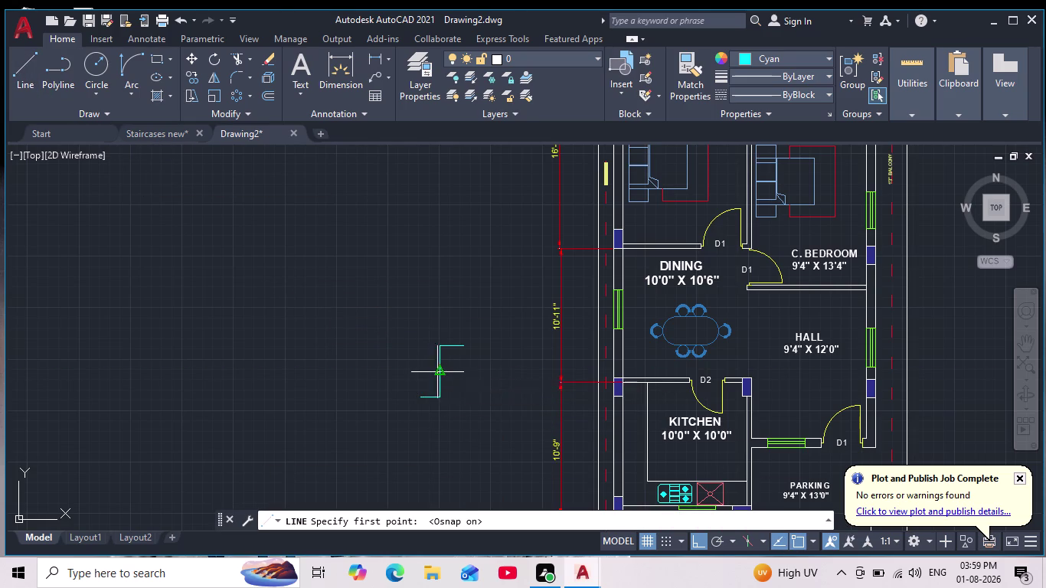
scroll(up, 3)
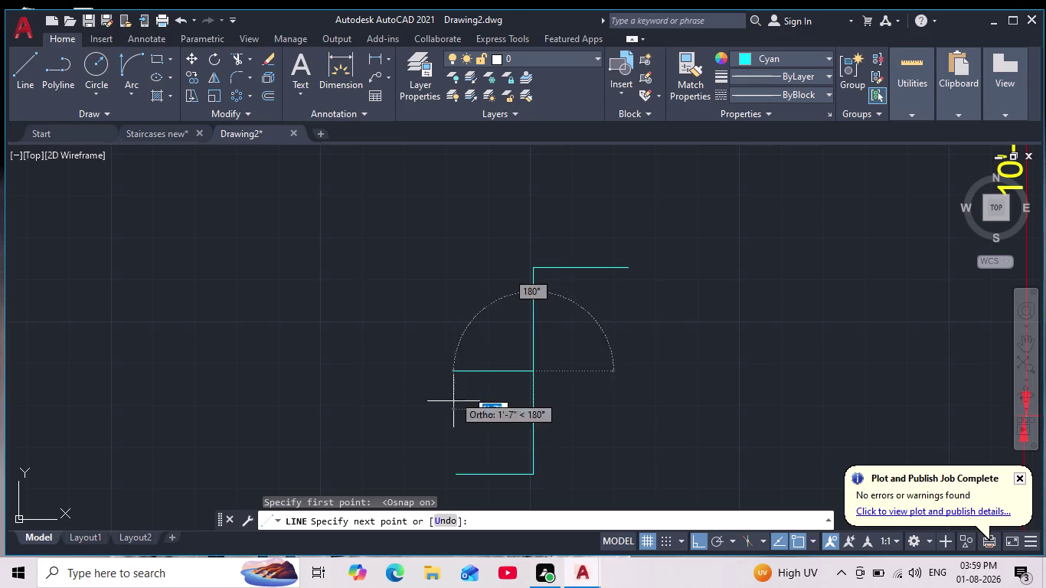
click(454, 372)
scroll(down, 3)
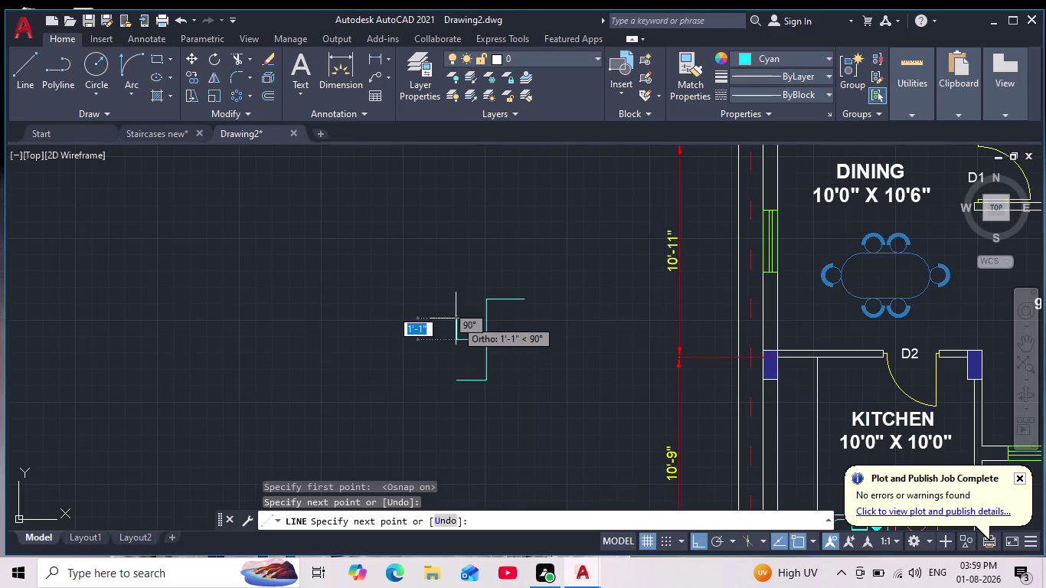
click(454, 312)
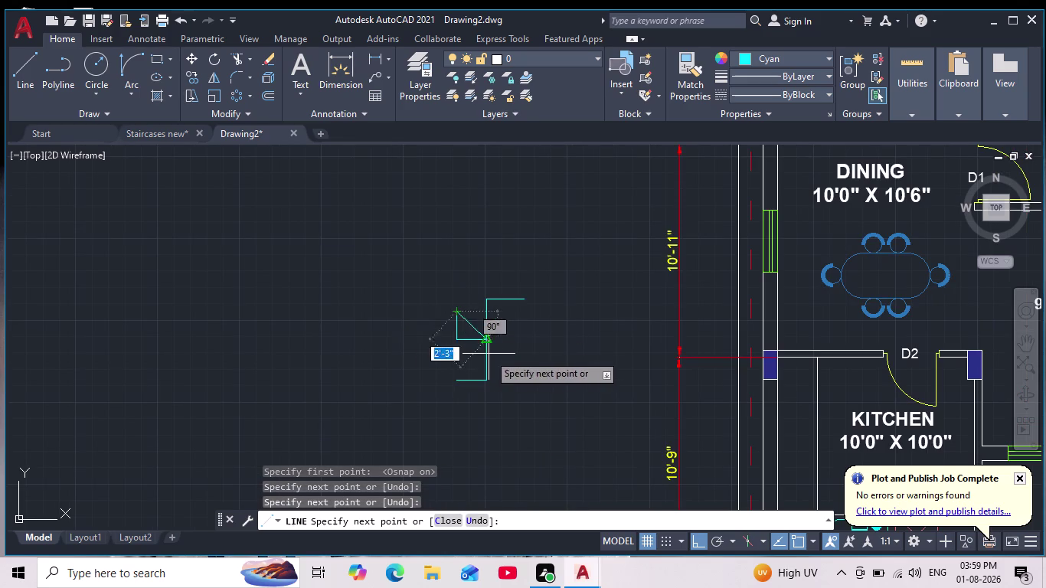
key(Escape)
Draw the right arm as a polyline from the centre, going right then downward.
click(42, 71)
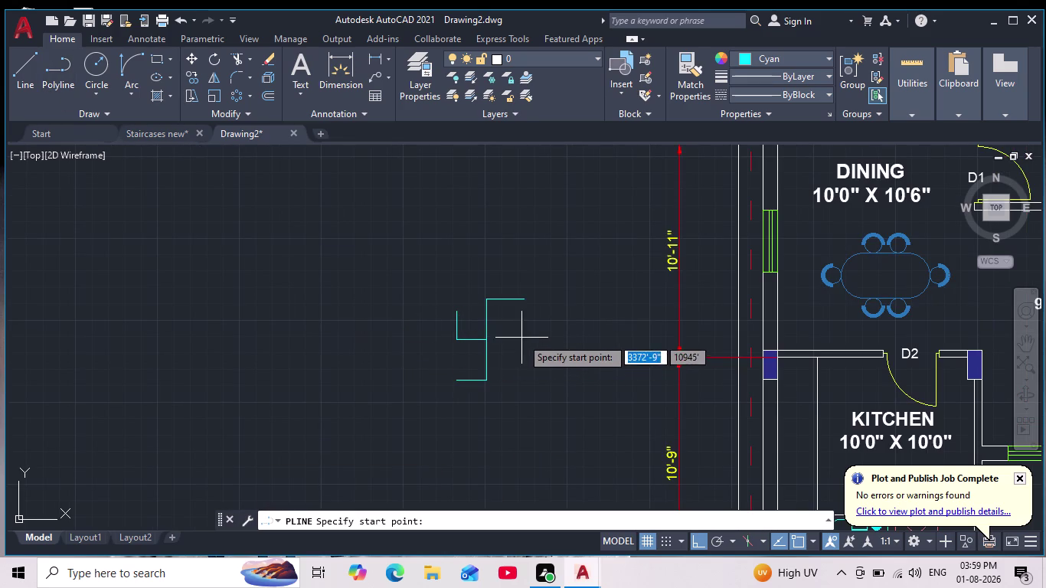
click(490, 343)
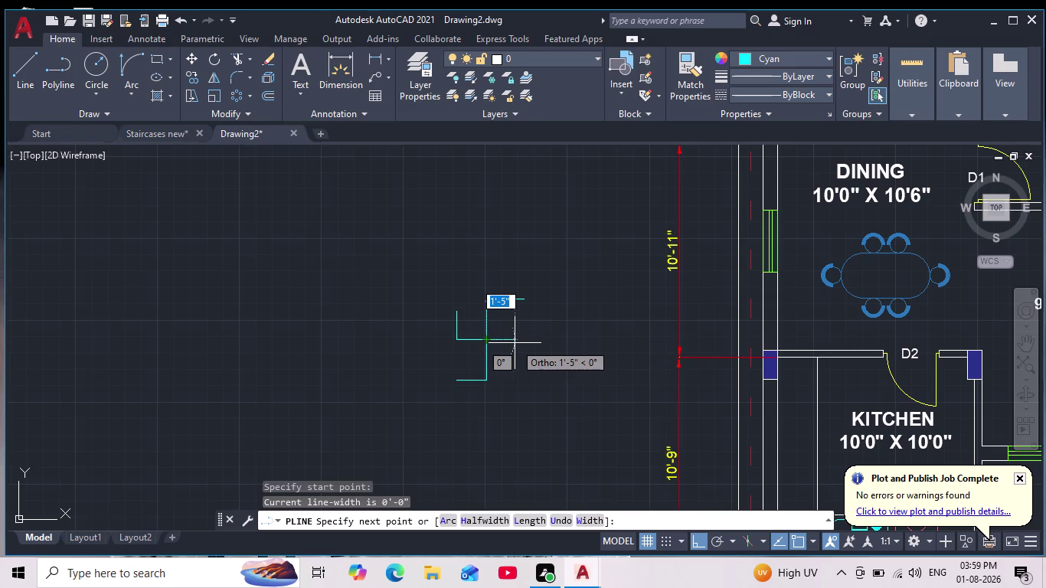
scroll(up, 3)
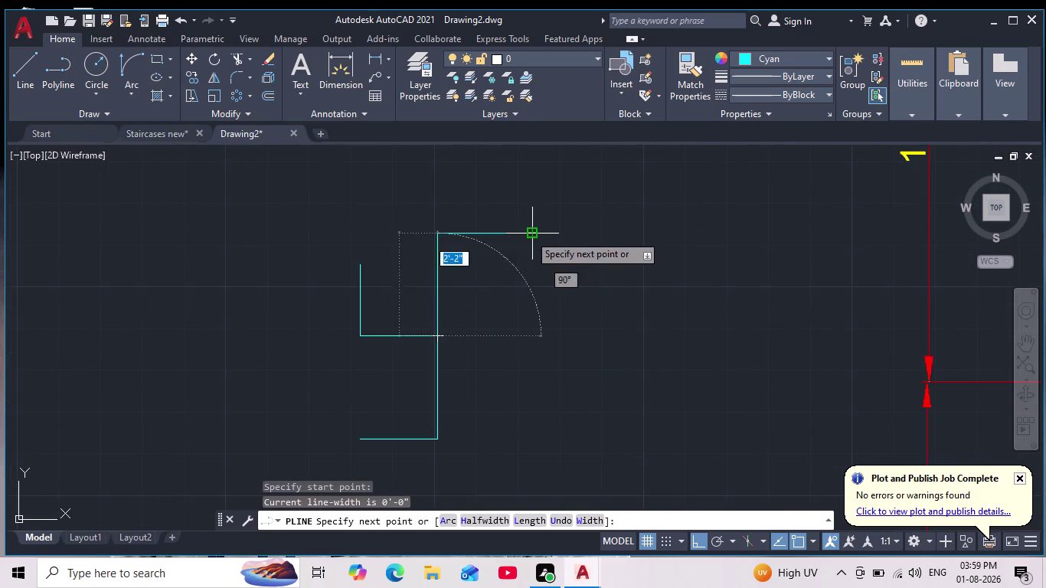
click(535, 339)
scroll(down, 3)
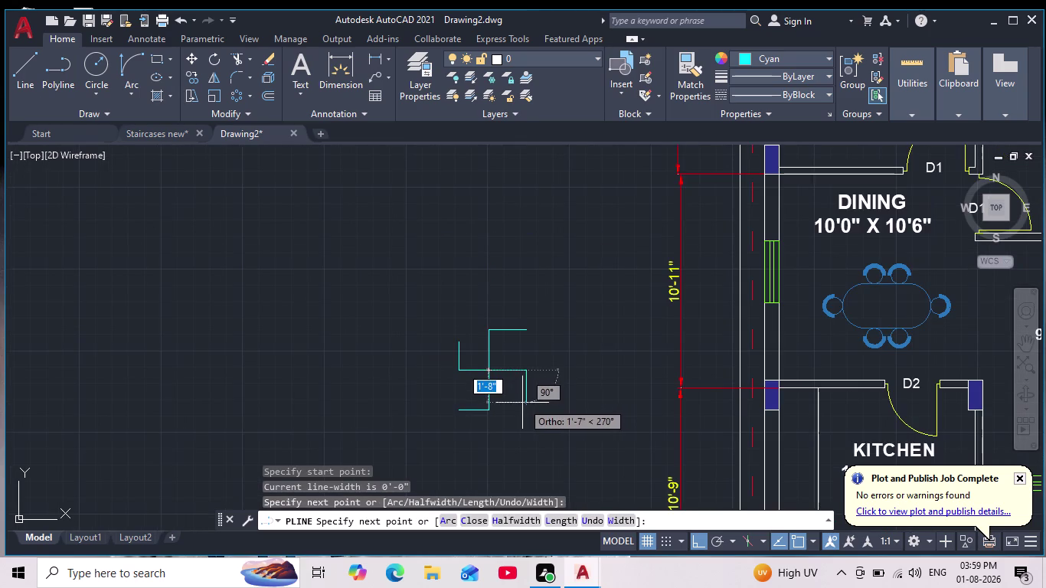
click(522, 404)
key(Escape)
scroll(up, 3)
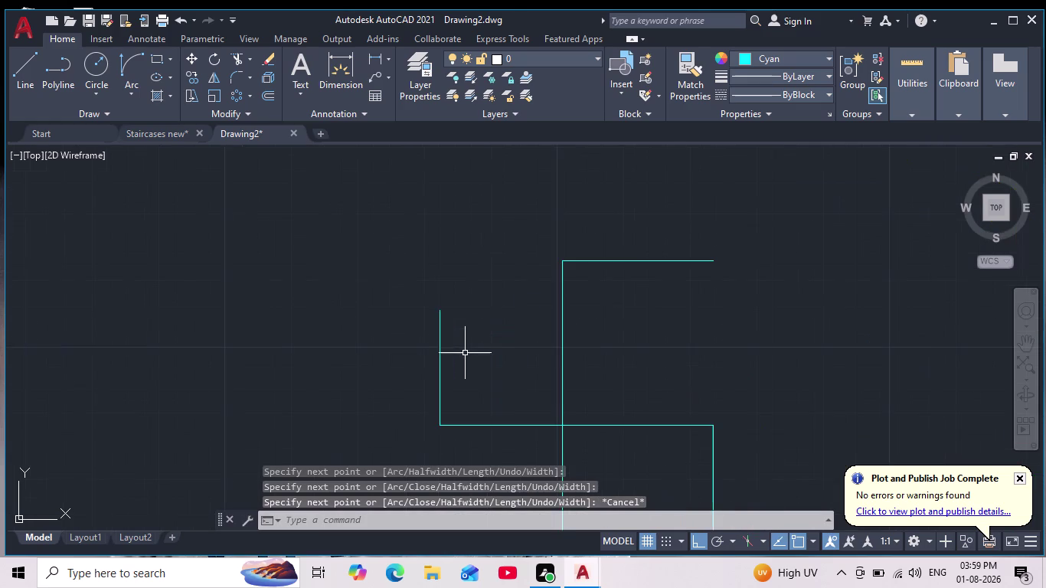
scroll(down, 3)
scroll(down, 3)
scroll(up, 3)
scroll(up, 3)
Add another right-angled line segment to the four-armed figure.
click(28, 72)
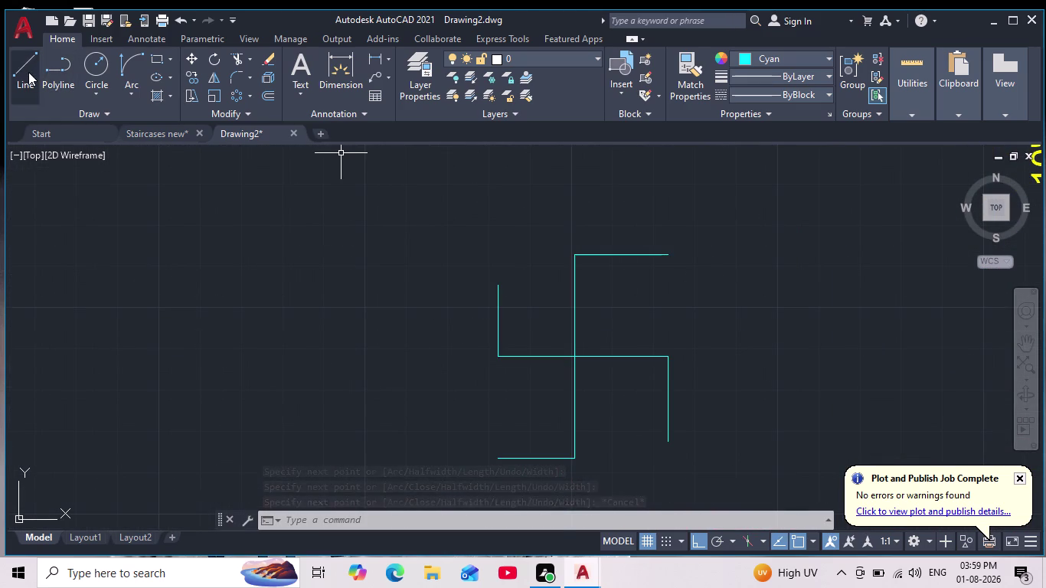
scroll(up, 3)
click(567, 281)
scroll(down, 3)
middle_drag(570, 289, 462, 337)
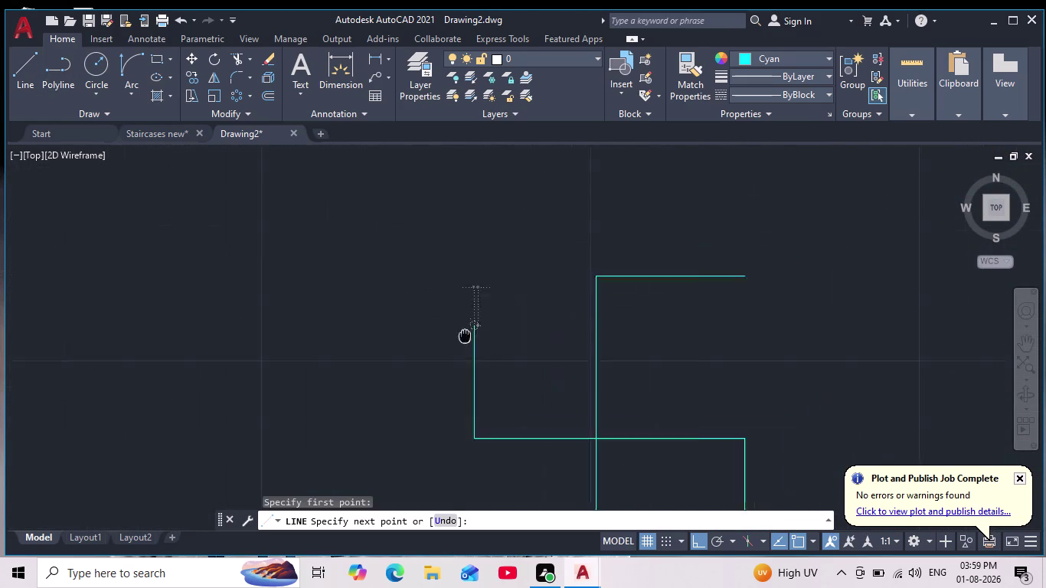
scroll(down, 3)
middle_drag(462, 337, 434, 346)
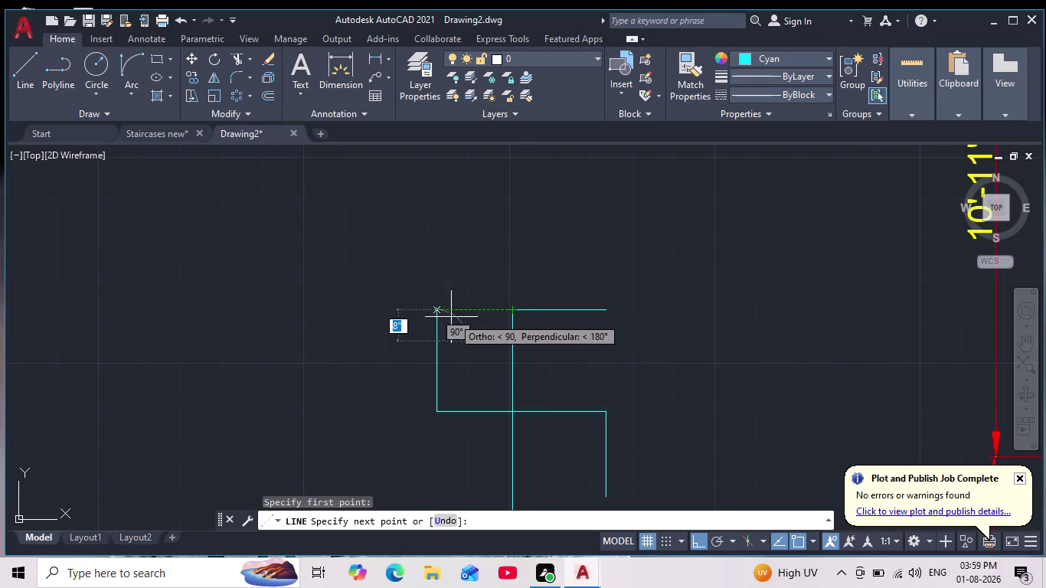
click(431, 312)
key(Escape)
scroll(down, 3)
middle_drag(443, 313, 405, 289)
scroll(up, 3)
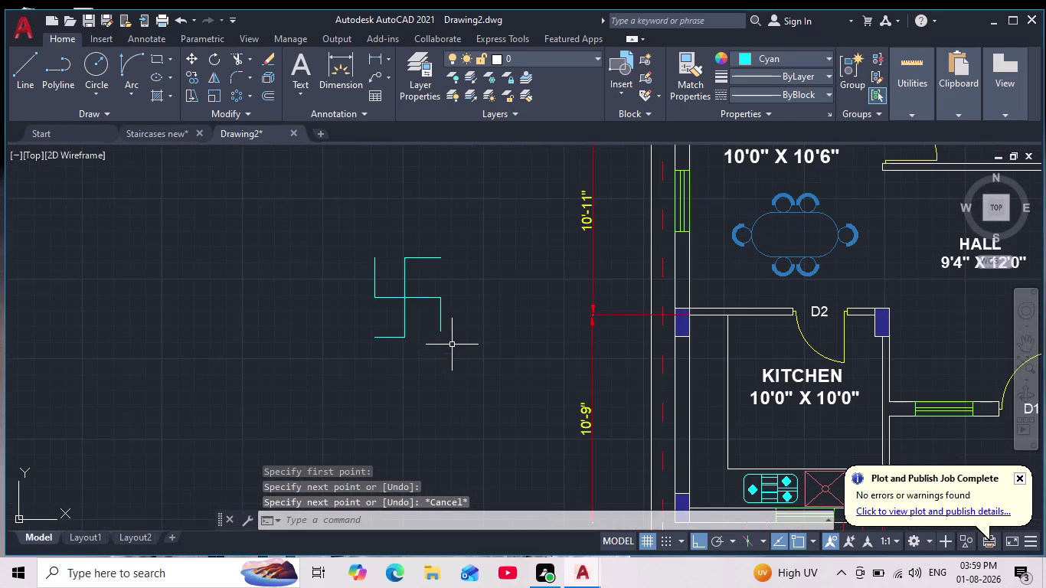
key(Escape)
Draw a final short line on the figure and view the whole floor plan.
click(43, 78)
key(Escape)
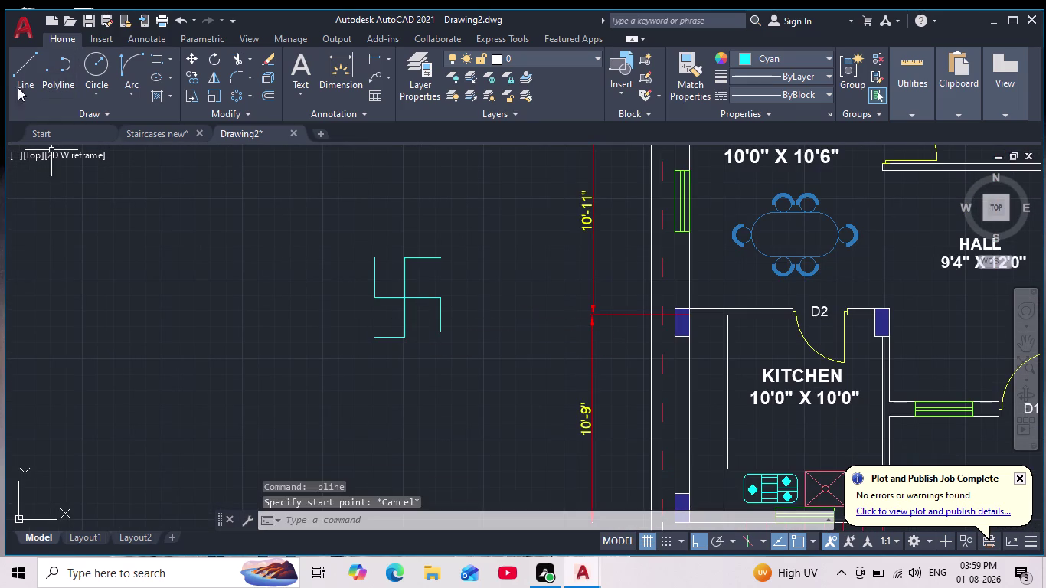
click(21, 78)
scroll(up, 3)
click(323, 274)
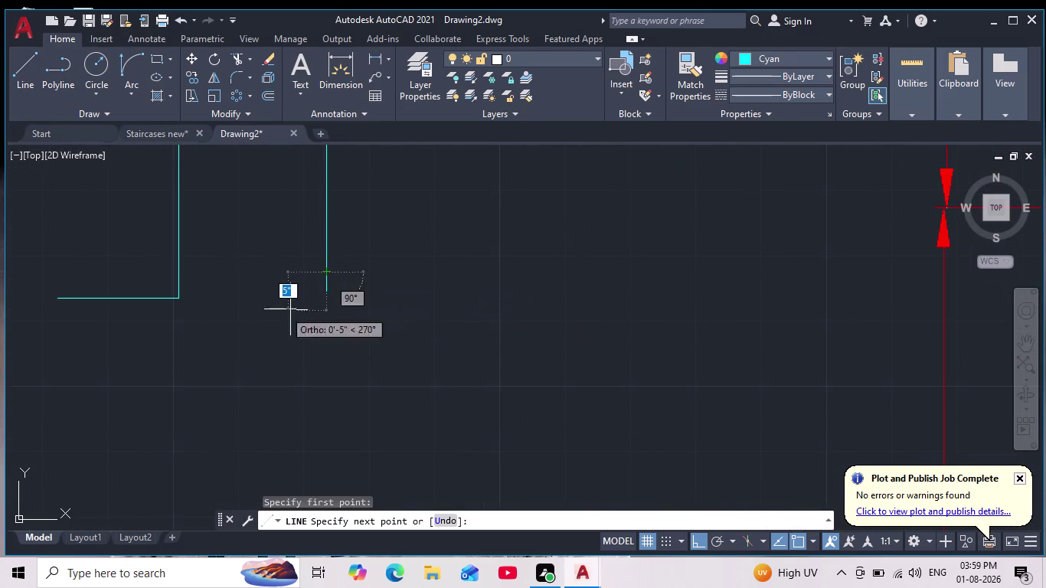
click(319, 296)
key(Escape)
scroll(down, 3)
middle_drag(341, 322, 354, 359)
scroll(up, 3)
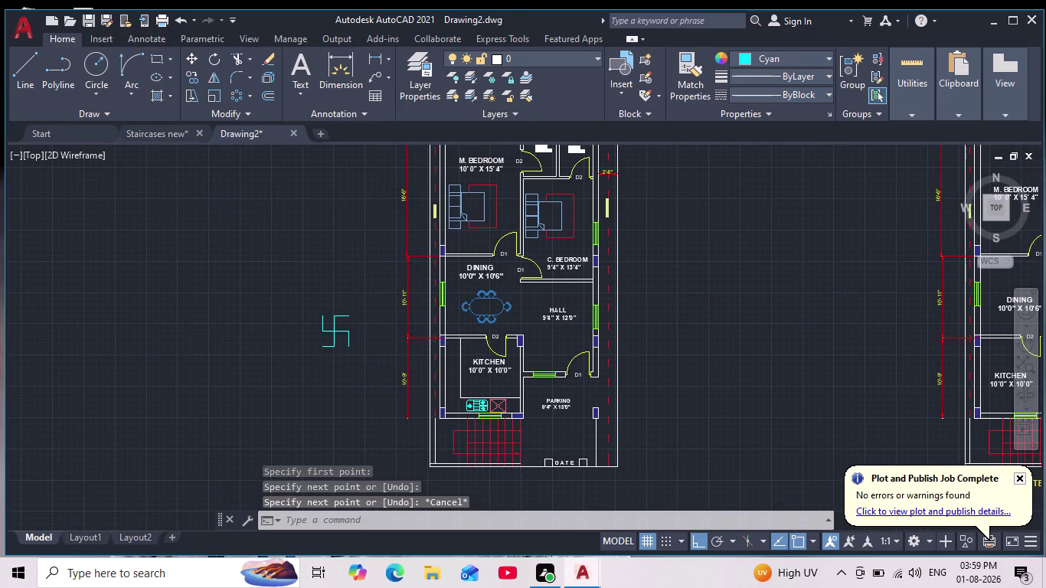
Change the four-armed figure's colour to dark red (153,27,30).
drag(362, 265, 368, 285)
click(259, 397)
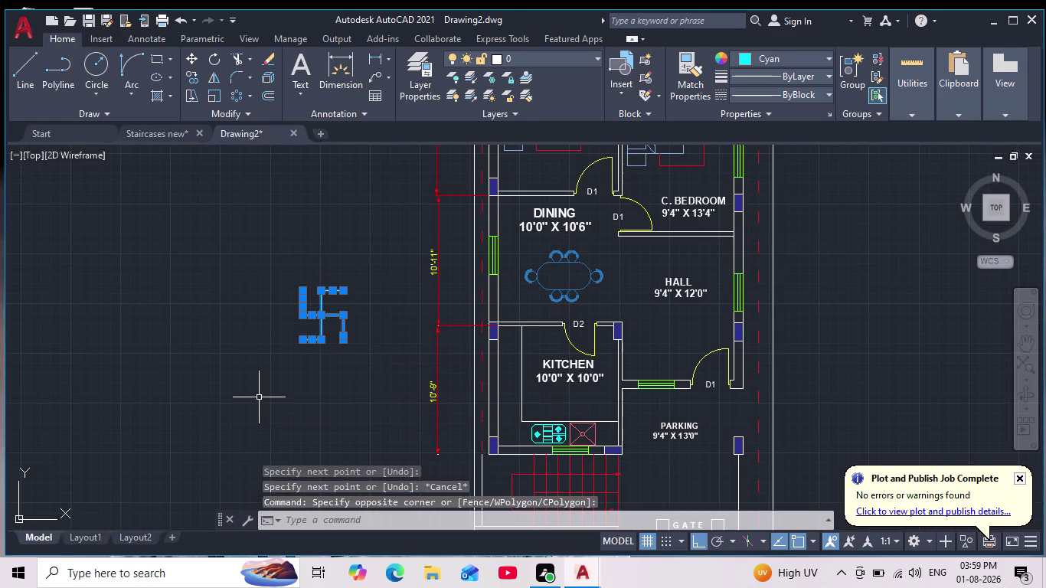
click(746, 59)
click(785, 118)
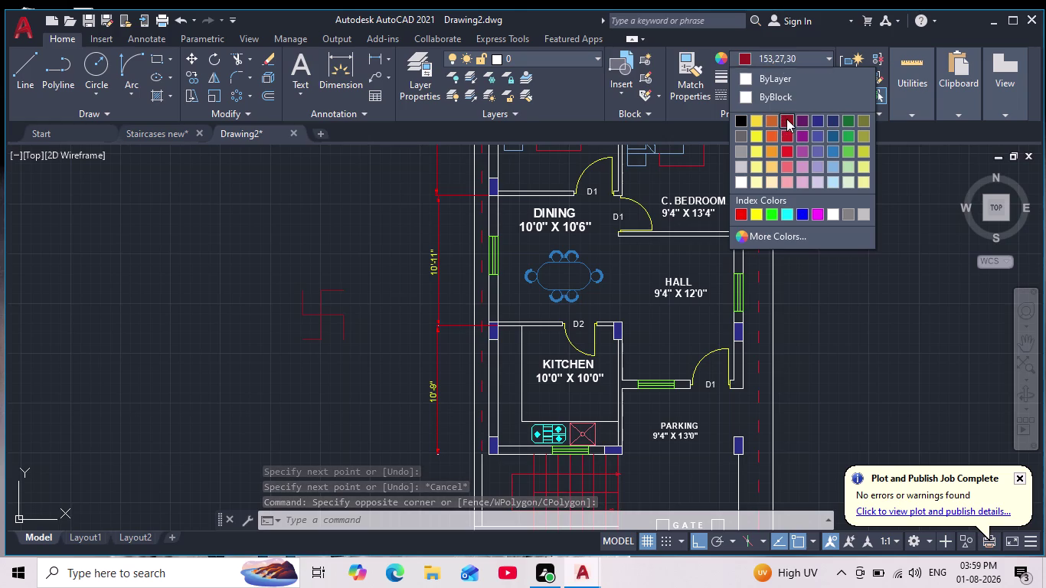
click(748, 54)
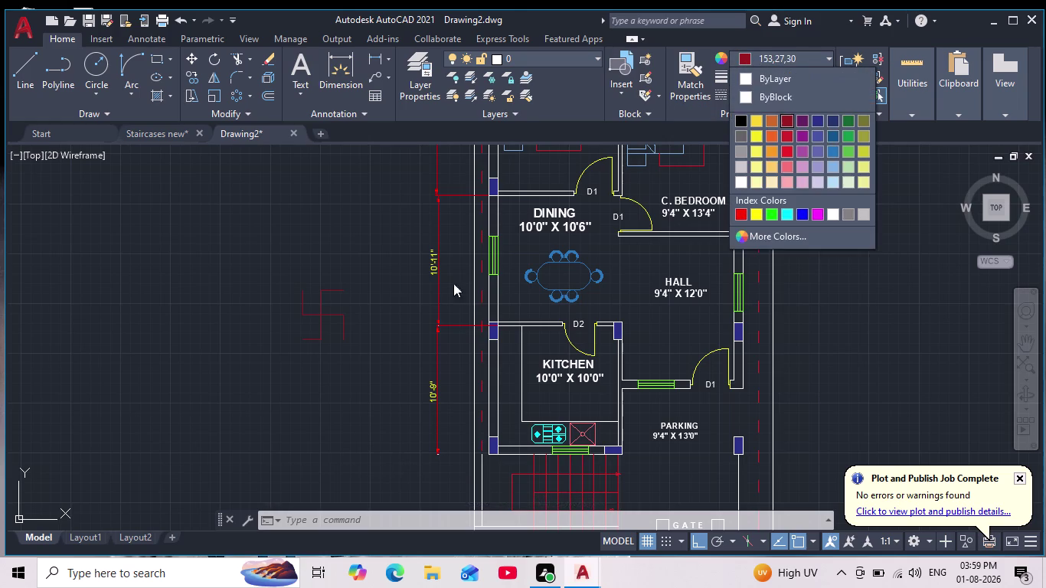
key(Escape)
scroll(up, 3)
key(Escape)
scroll(up, 3)
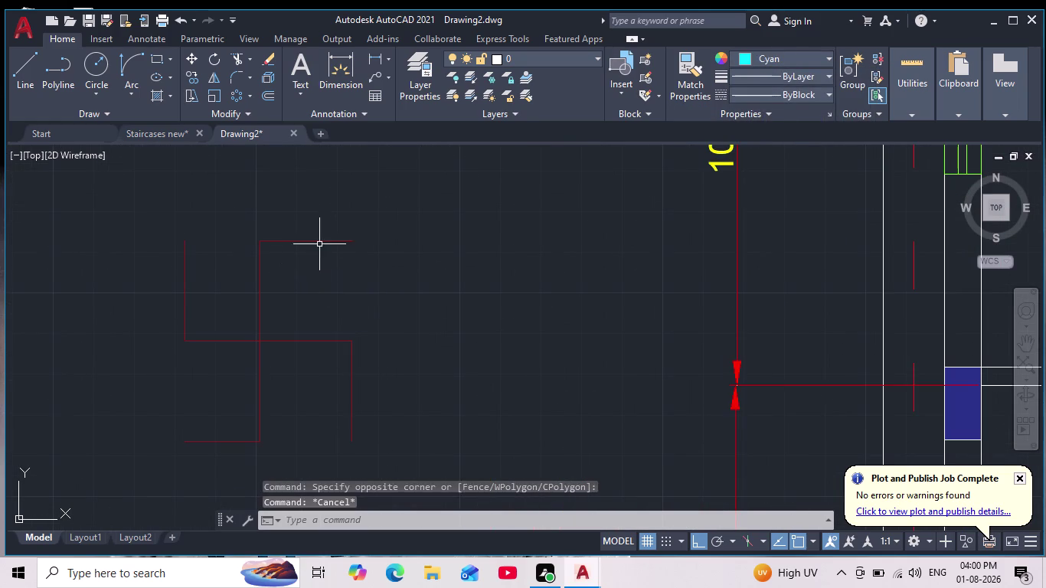
Window-select the figure and JOIN its segments into polylines.
drag(421, 191, 419, 277)
middle_drag(171, 414, 203, 377)
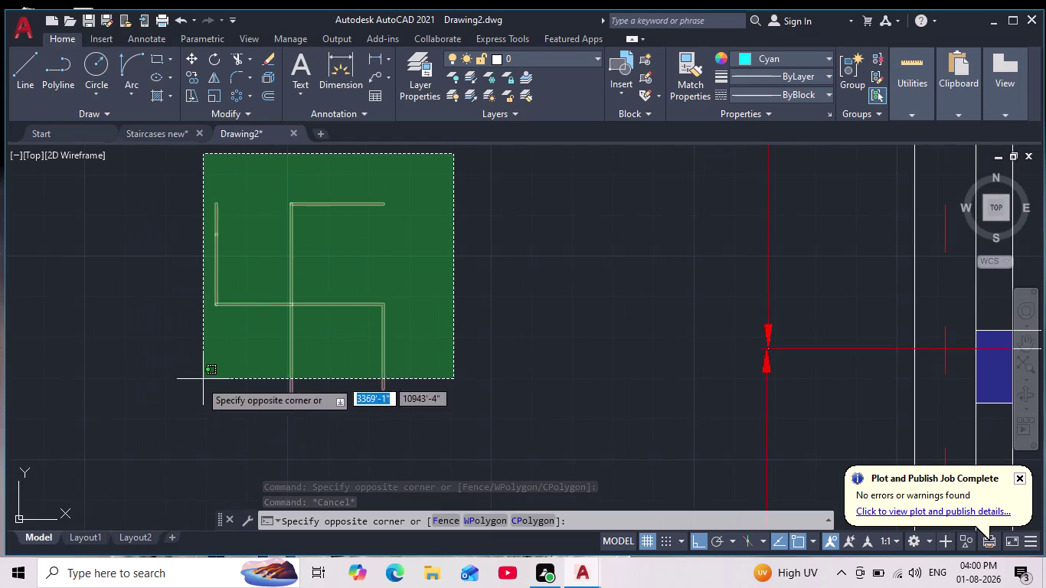
click(177, 437)
key(j)
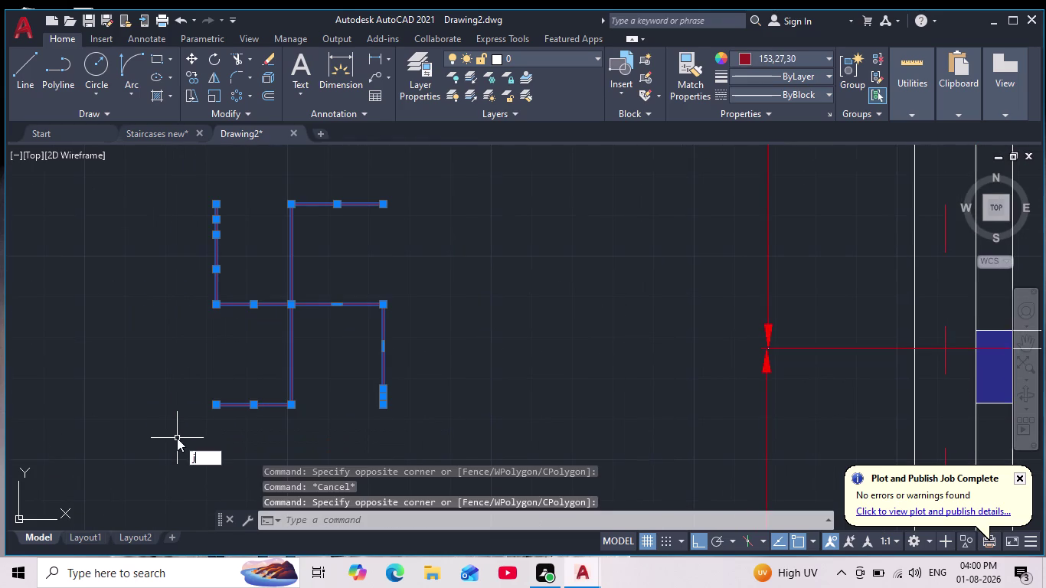
key(Return)
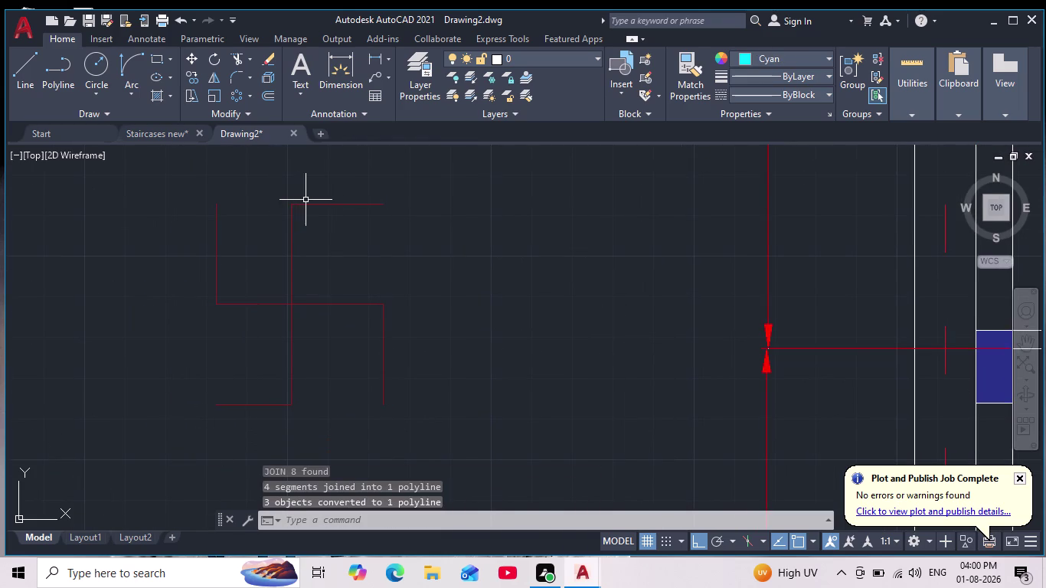
scroll(down, 3)
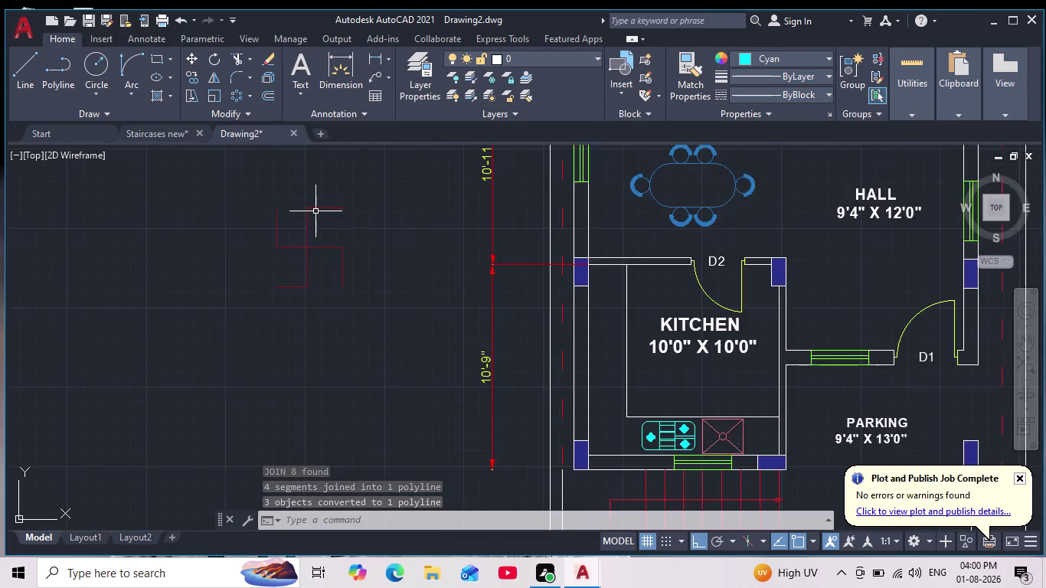
scroll(up, 3)
Offset the upper and lower outlines of the red figure by a distance of 1.
key(o)
key(Return)
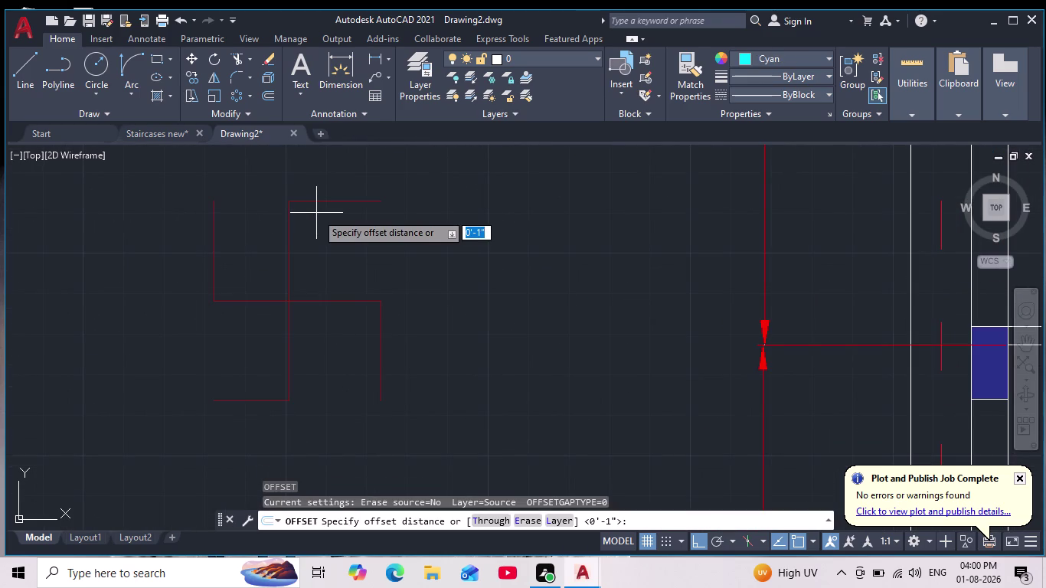
key(1)
key(Return)
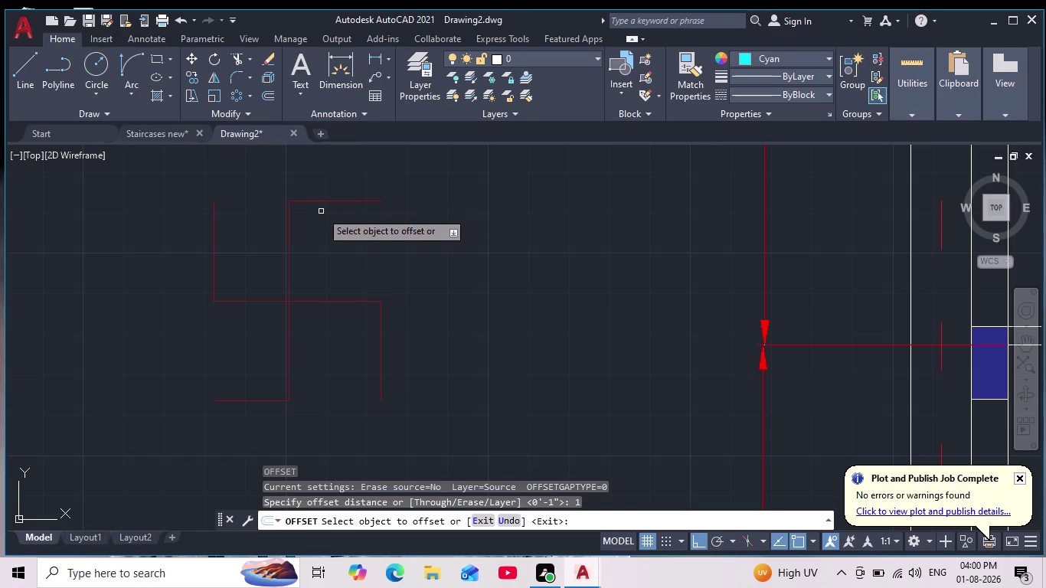
click(327, 201)
click(337, 222)
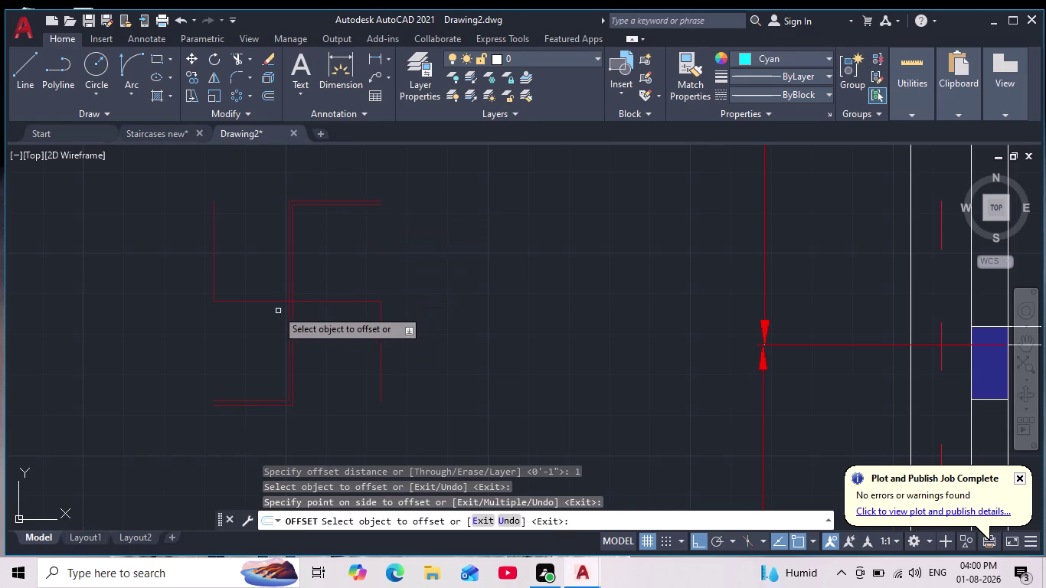
click(269, 301)
click(269, 289)
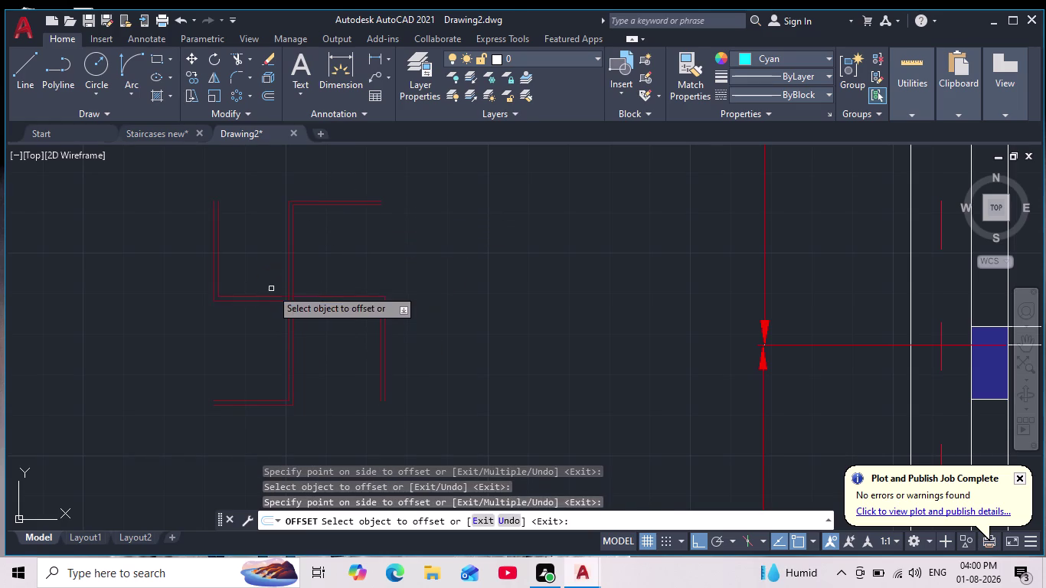
scroll(down, 3)
middle_drag(250, 320, 262, 343)
scroll(up, 3)
key(Escape)
scroll(up, 3)
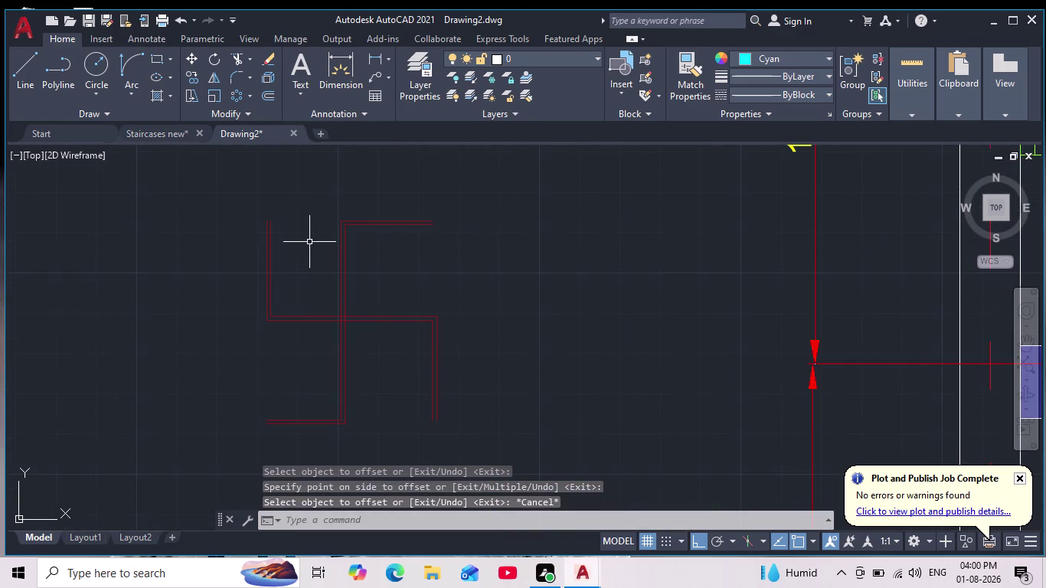
middle_drag(309, 242, 298, 268)
scroll(up, 3)
Draw a short line segment near the top of the symbol.
click(21, 70)
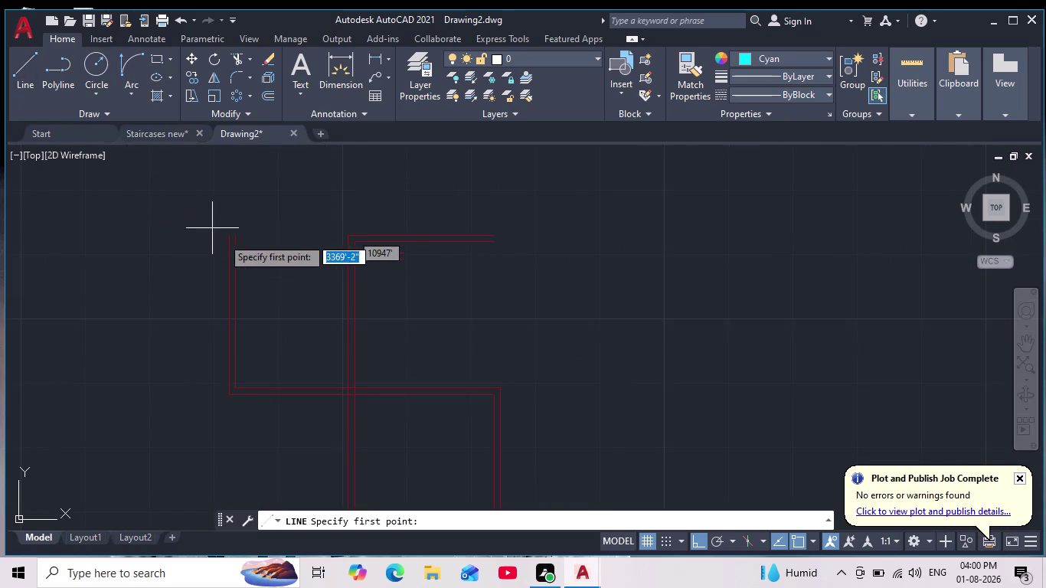
scroll(up, 3)
click(178, 216)
click(199, 215)
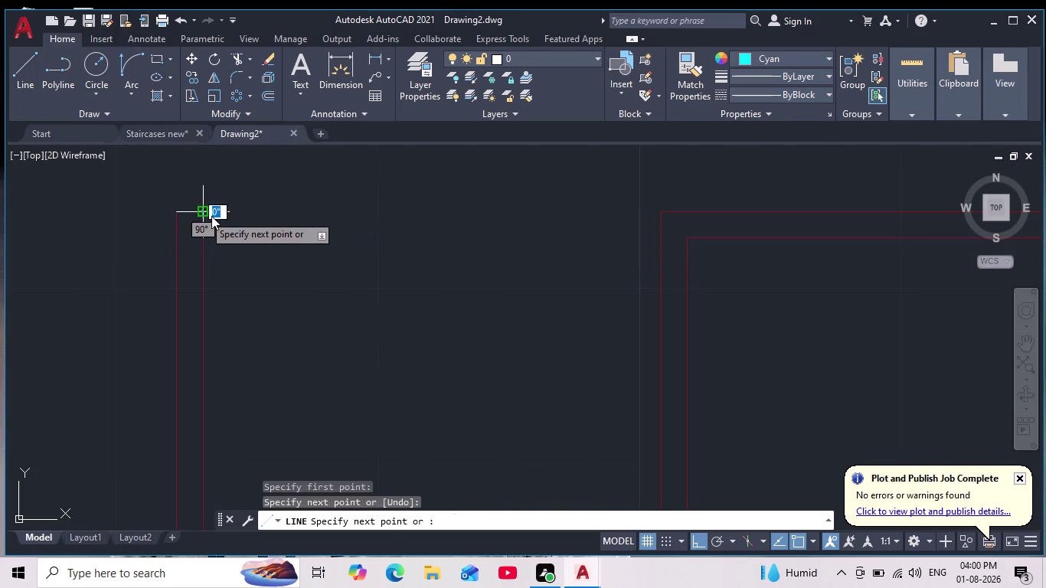
key(Escape)
scroll(down, 3)
scroll(down, 3)
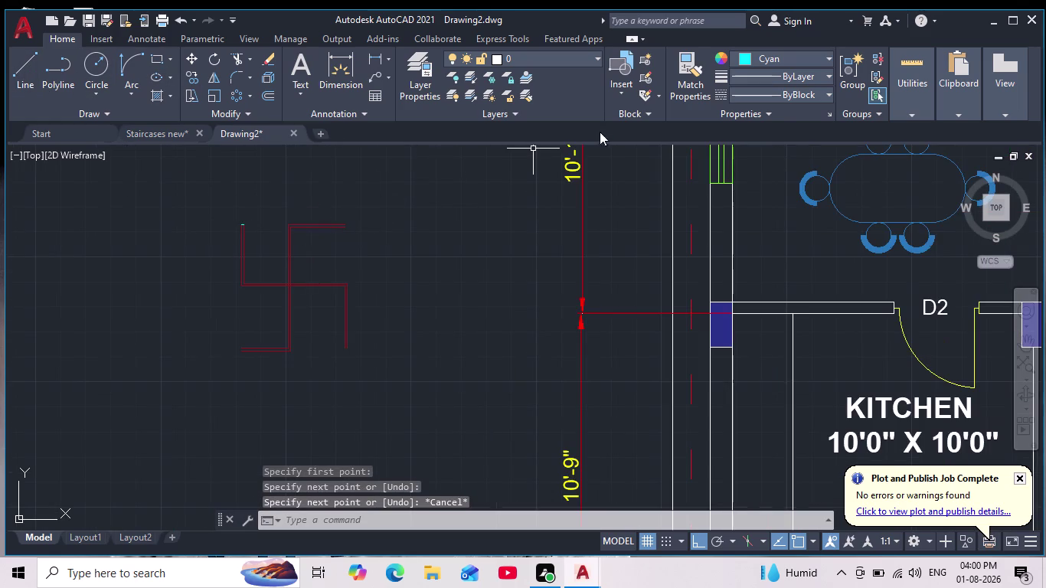
Set the current colour to dark red and cap an upper arm end.
click(743, 53)
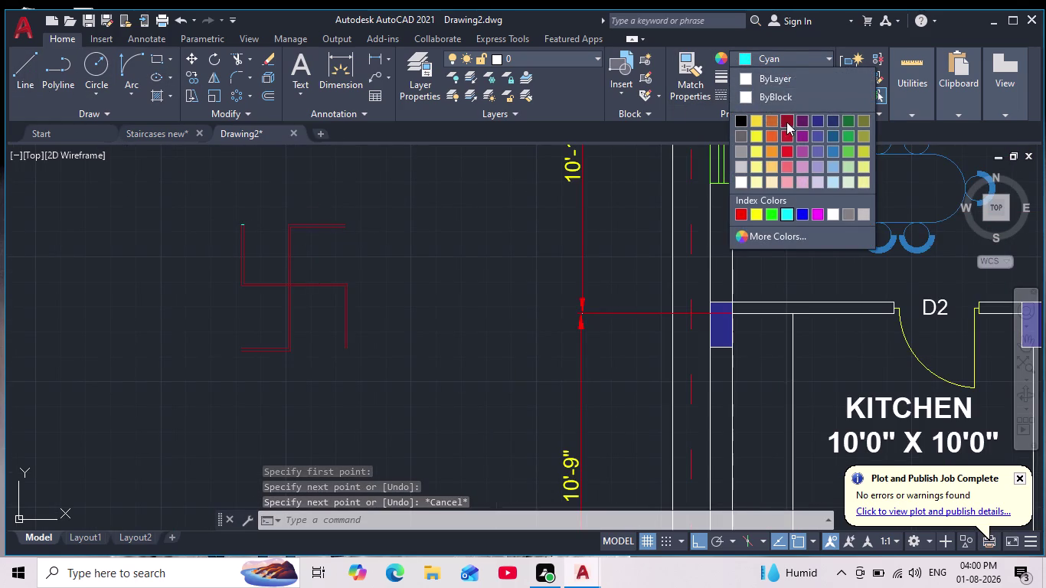
click(786, 122)
scroll(up, 3)
click(48, 83)
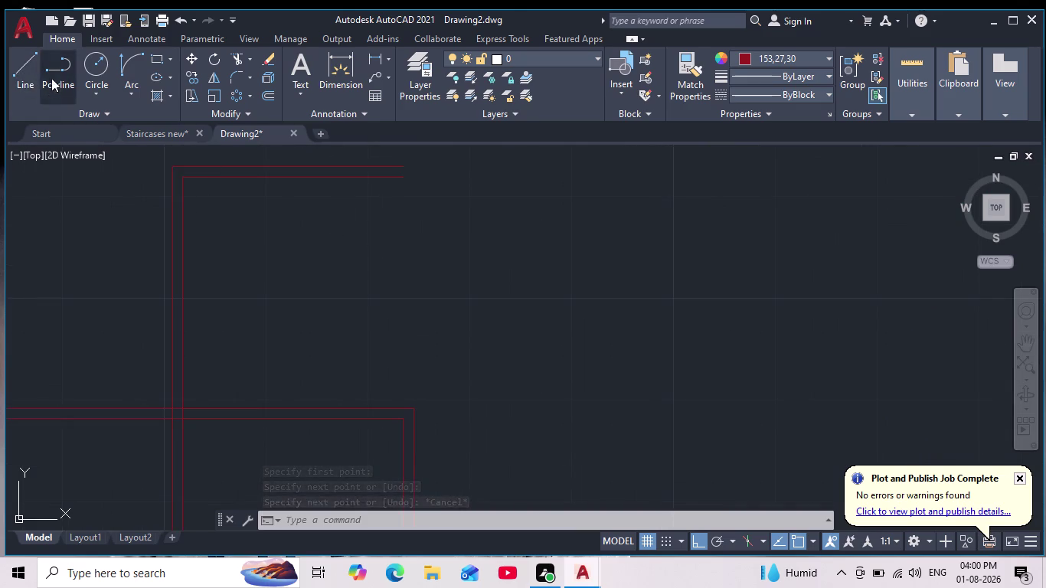
click(20, 72)
scroll(up, 3)
middle_drag(380, 185, 357, 232)
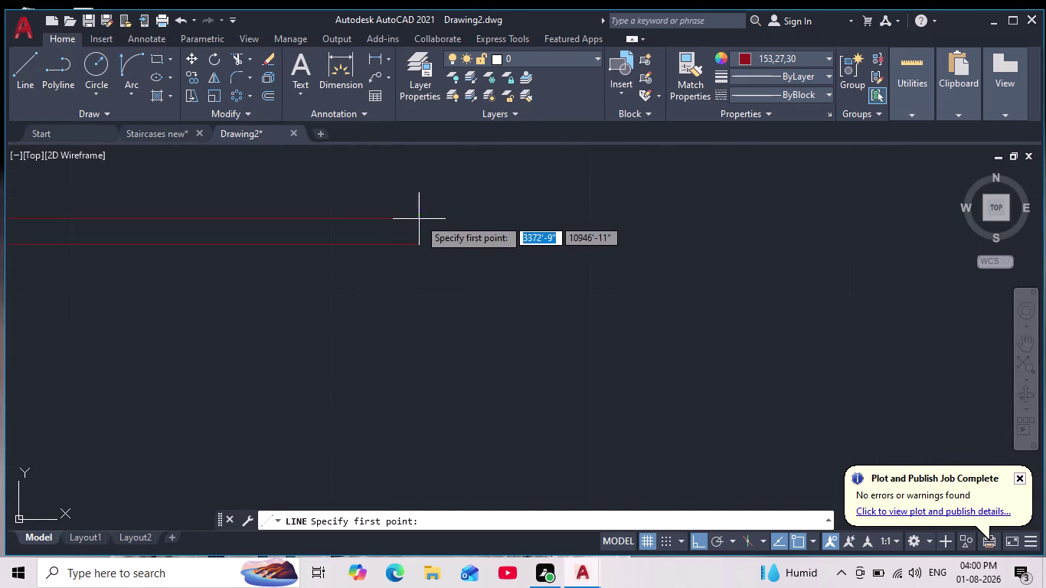
click(419, 218)
click(420, 244)
scroll(down, 3)
middle_drag(420, 244, 437, 207)
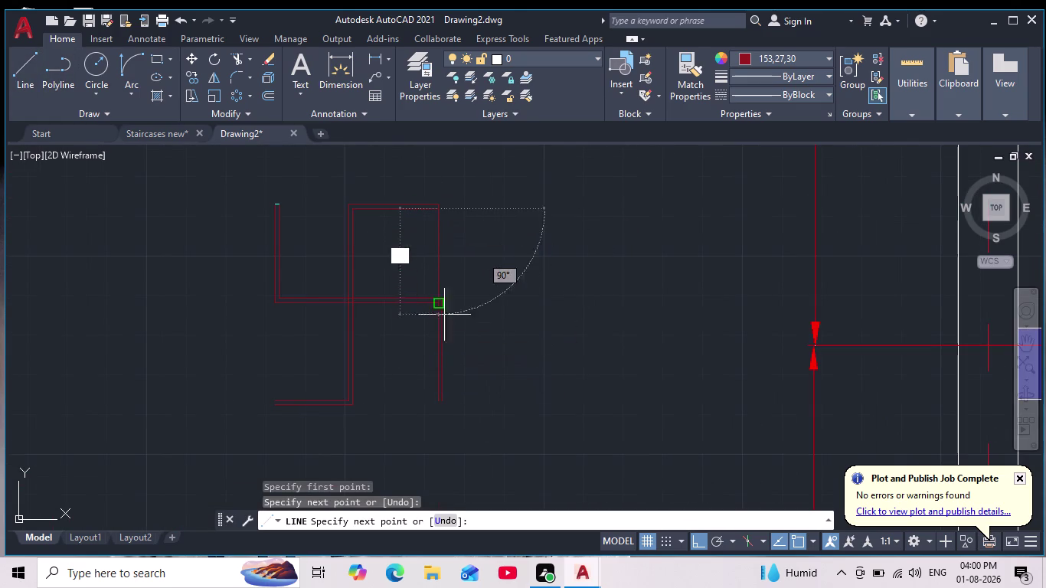
key(Escape)
Close the lower arm's double-line end with a short red line.
middle_drag(459, 384, 460, 323)
key(space)
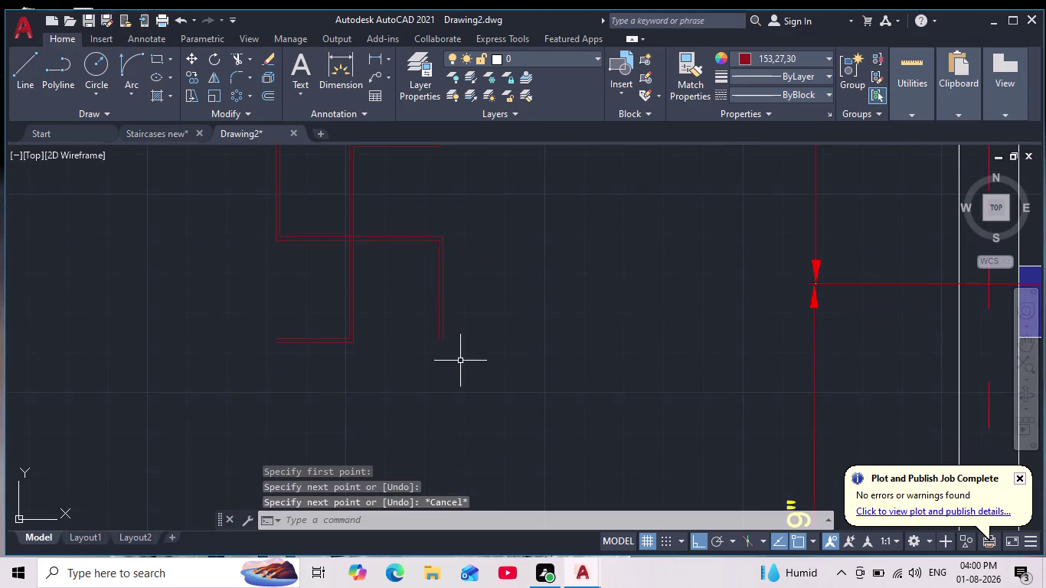
scroll(up, 3)
click(401, 295)
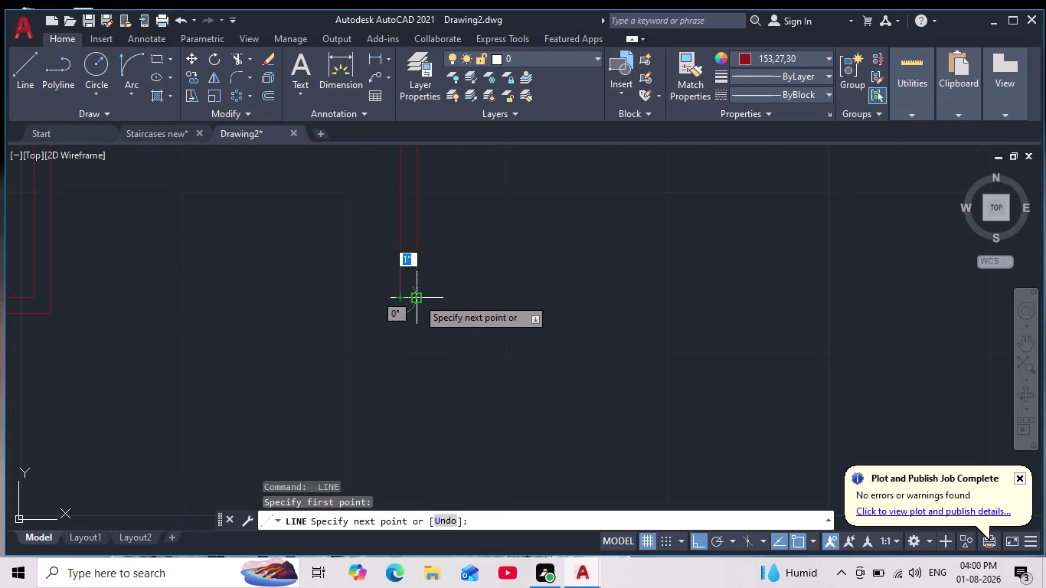
click(417, 298)
key(space)
Close another arm's double-line end with a short vertical red line.
scroll(down, 3)
middle_drag(289, 332, 382, 336)
scroll(down, 3)
scroll(up, 3)
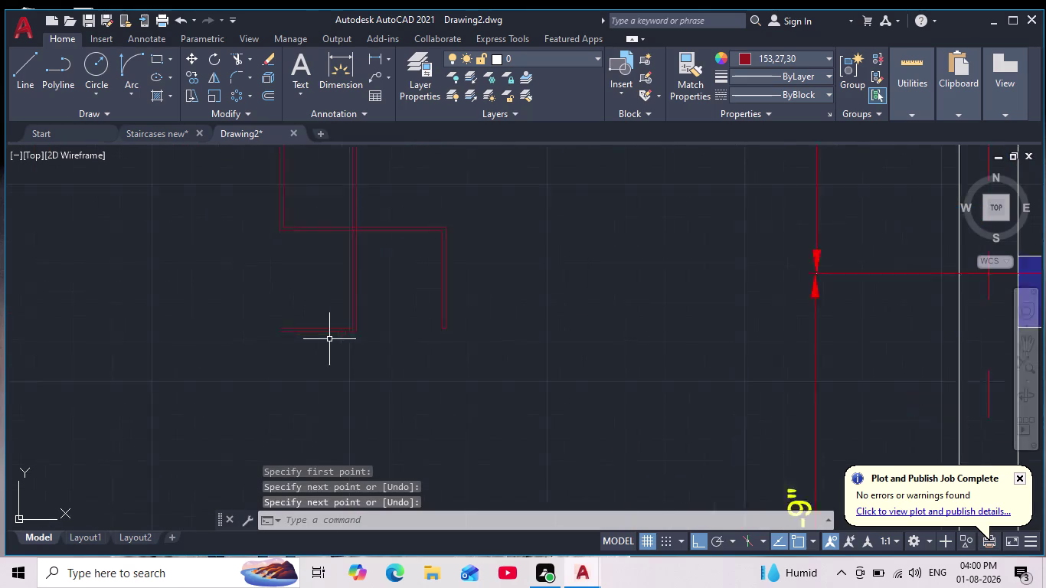
scroll(up, 3)
scroll(up, 3)
middle_drag(225, 309, 370, 267)
scroll(up, 3)
key(space)
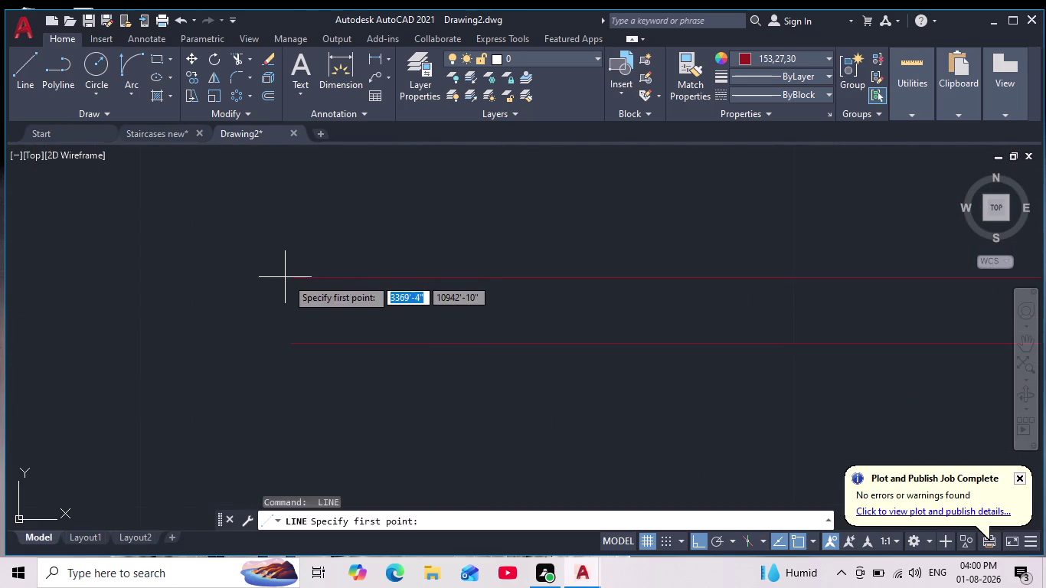
click(295, 279)
click(292, 339)
scroll(down, 3)
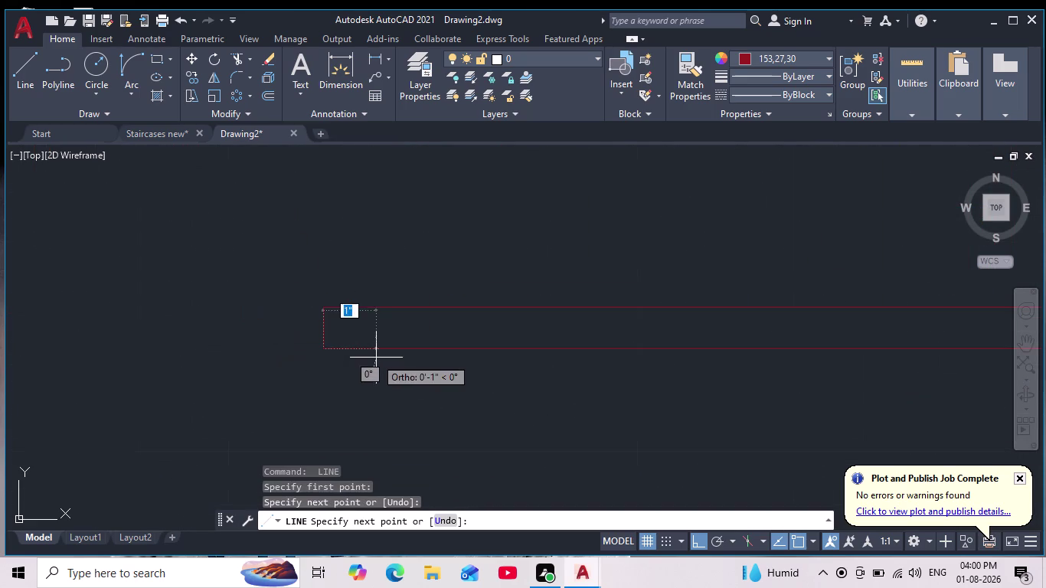
key(Escape)
Select and erase the cyan top line of the symbol.
scroll(down, 3)
middle_drag(401, 373, 392, 375)
scroll(up, 3)
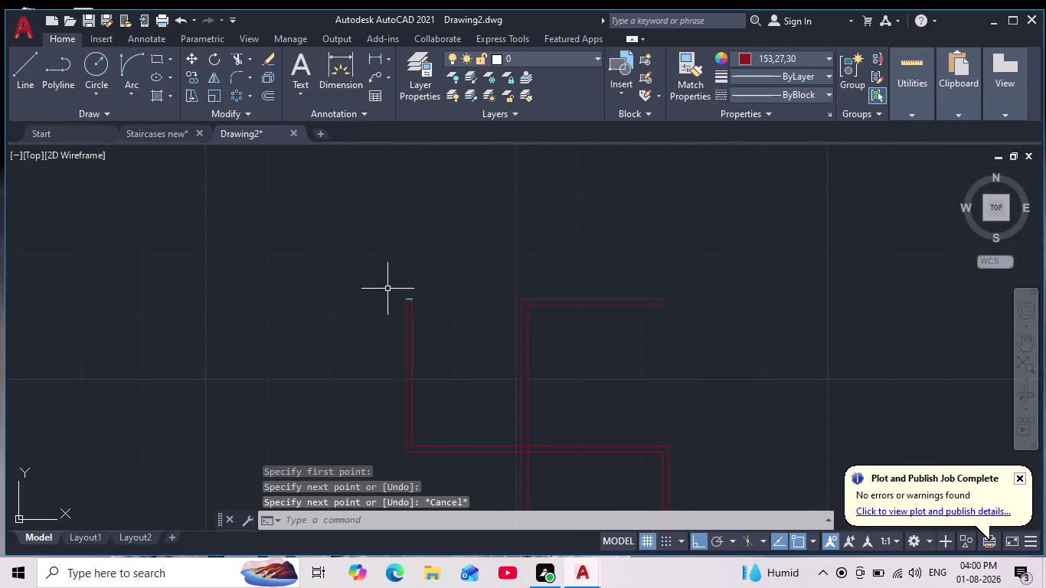
scroll(up, 3)
scroll(up, 3)
drag(408, 291, 417, 247)
click(409, 220)
click(395, 242)
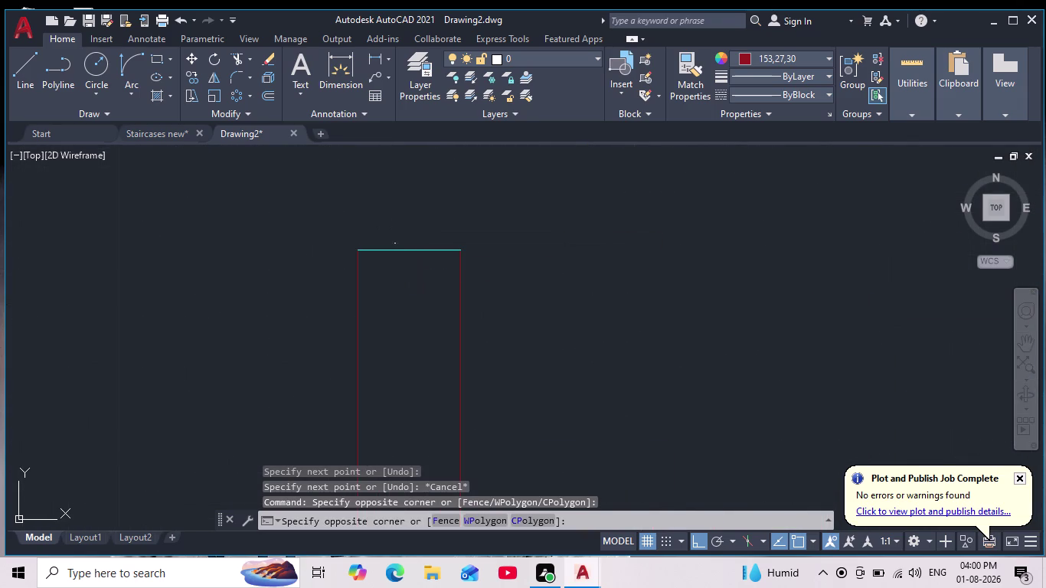
click(388, 255)
key(Delete)
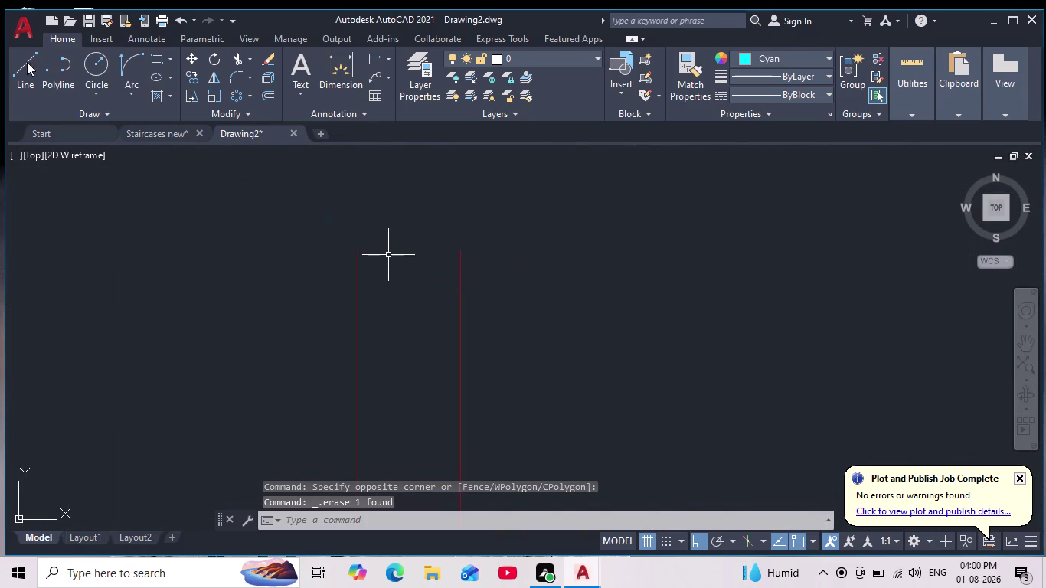
Redraw the top edge in dark red from the left to the right corner.
click(27, 62)
click(359, 249)
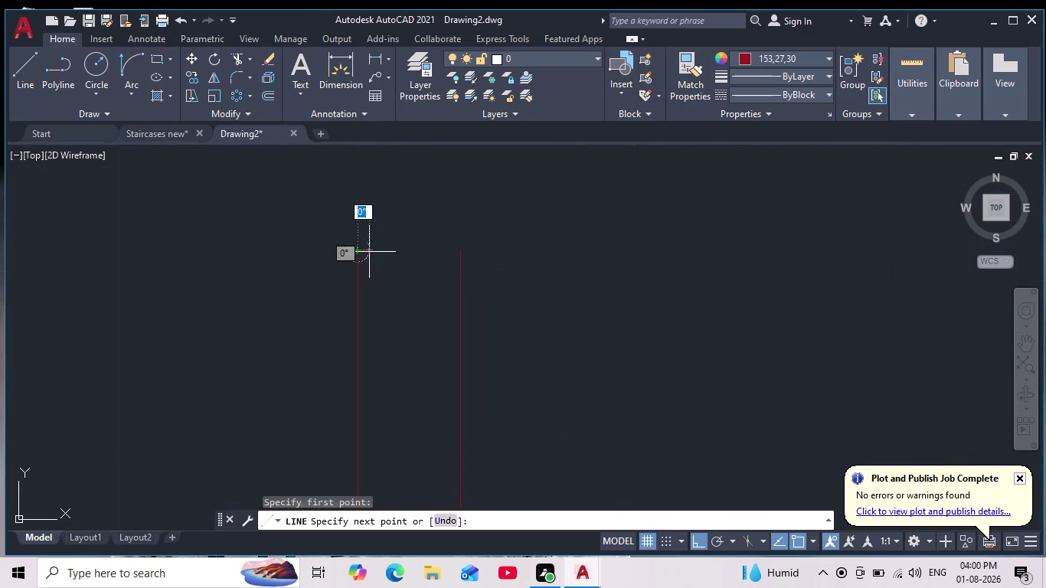
click(467, 251)
key(Escape)
Trim the crossing segments at the symbol's centre with fence drags.
scroll(down, 3)
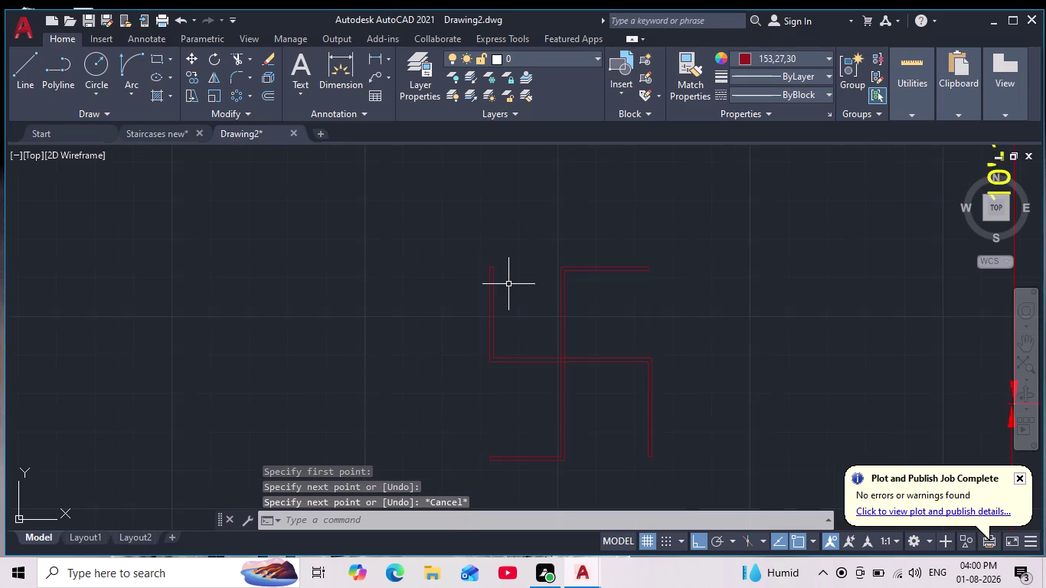
scroll(down, 3)
scroll(up, 3)
scroll(up, 3)
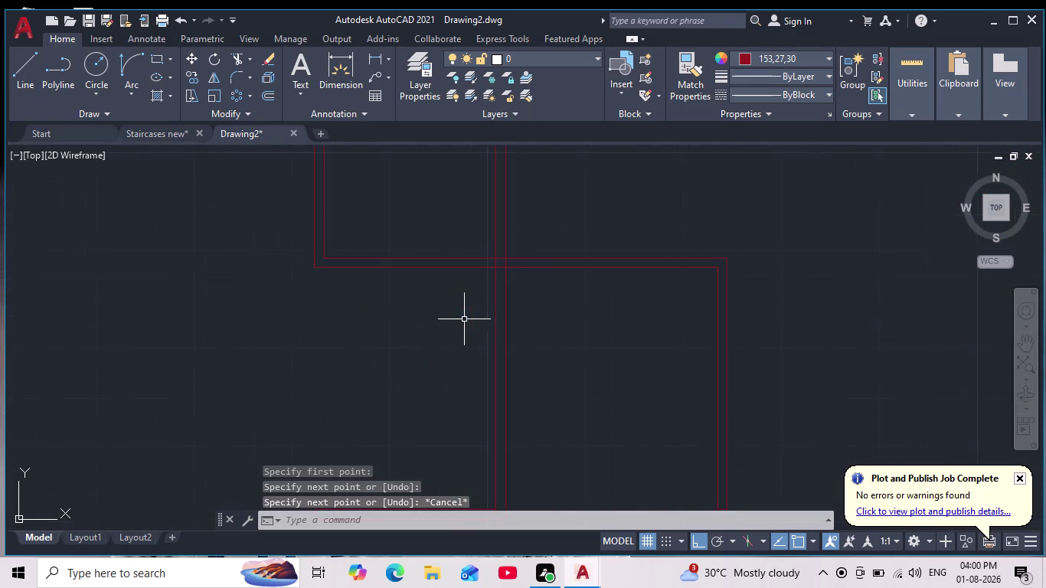
scroll(up, 3)
middle_drag(539, 276, 472, 312)
scroll(up, 3)
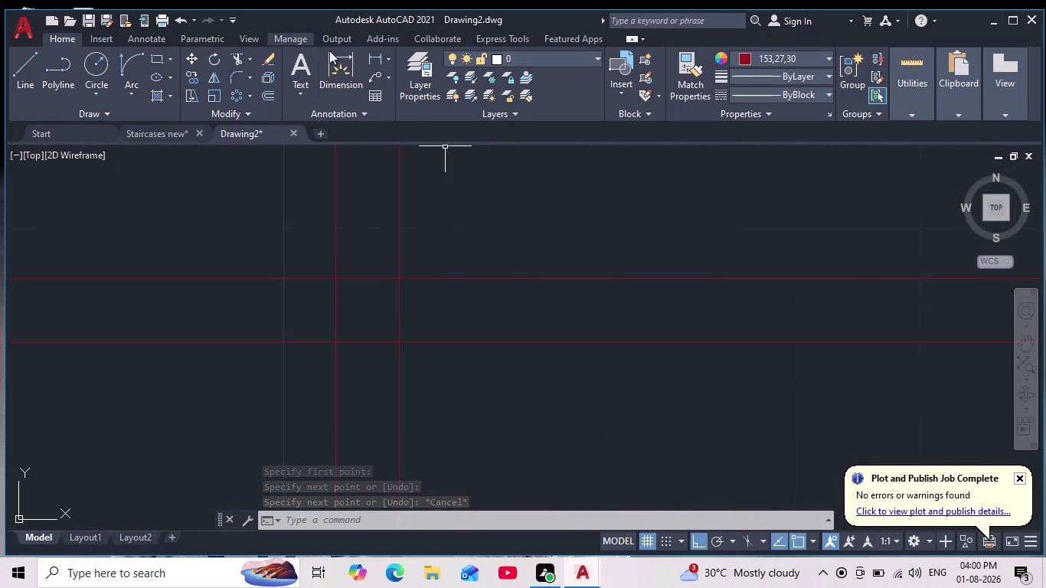
click(239, 61)
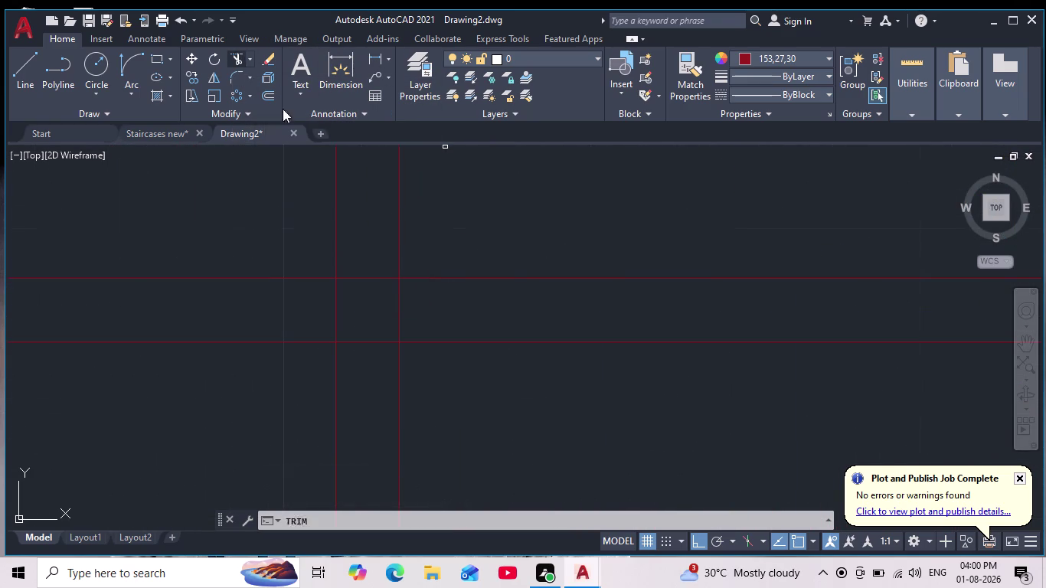
drag(364, 261, 388, 377)
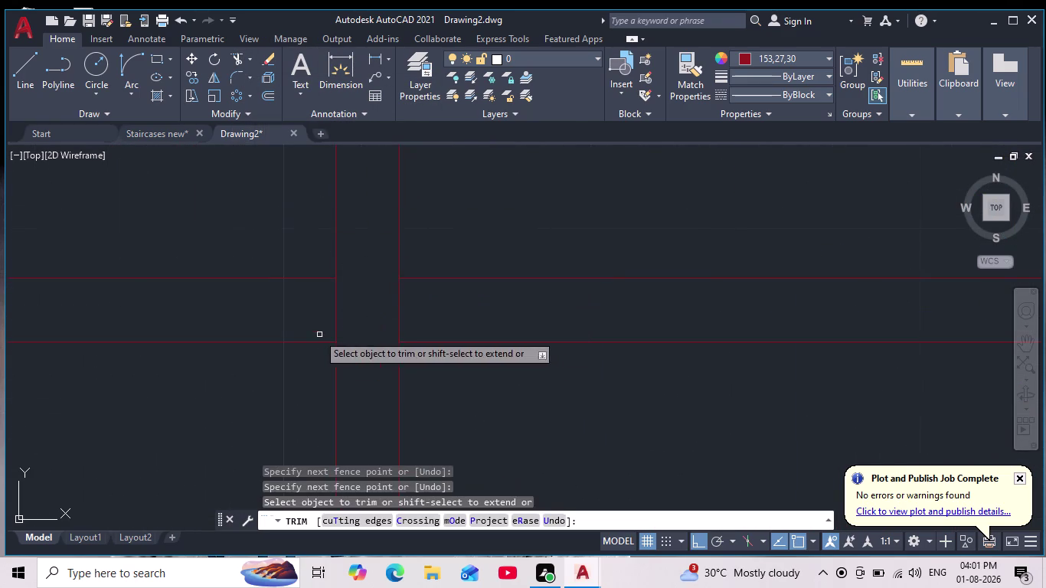
drag(294, 310, 471, 314)
scroll(down, 3)
key(Escape)
key(Escape)
scroll(down, 3)
middle_drag(525, 375, 465, 360)
key(j)
key(Escape)
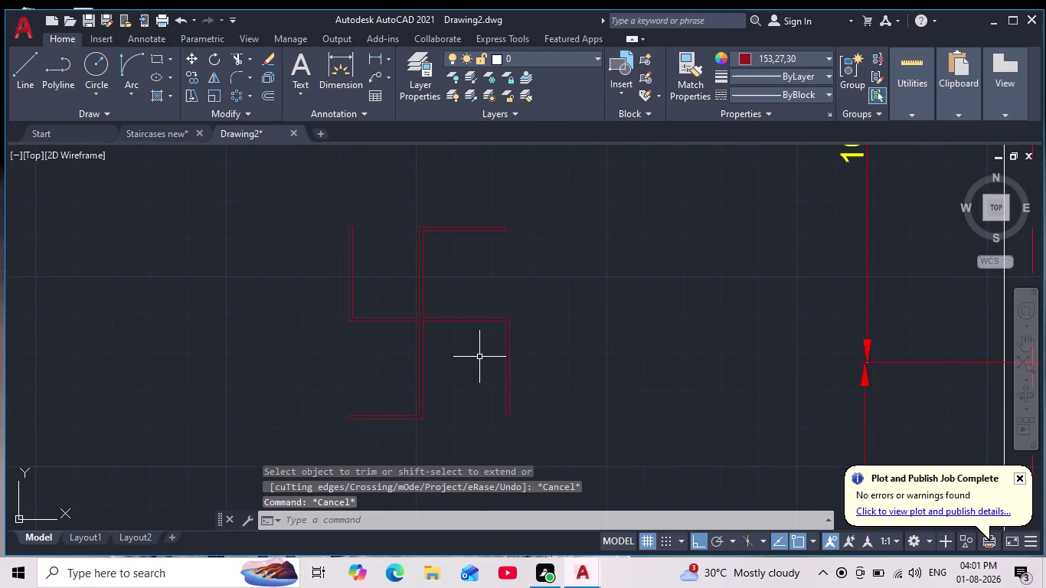
Fill the symbol's double-line arms with a dark red hatch.
key(h)
key(Return)
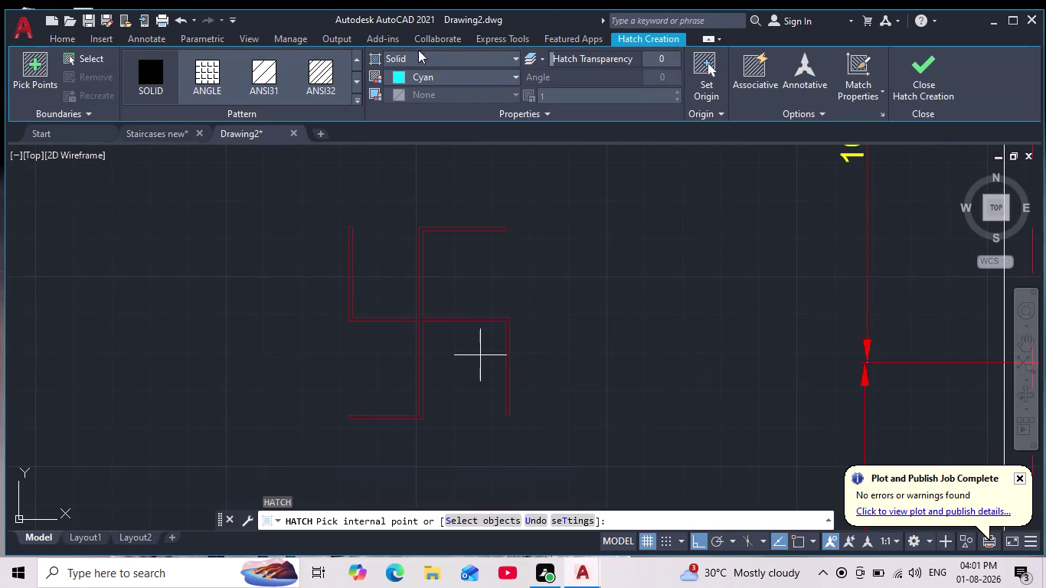
click(399, 77)
click(440, 153)
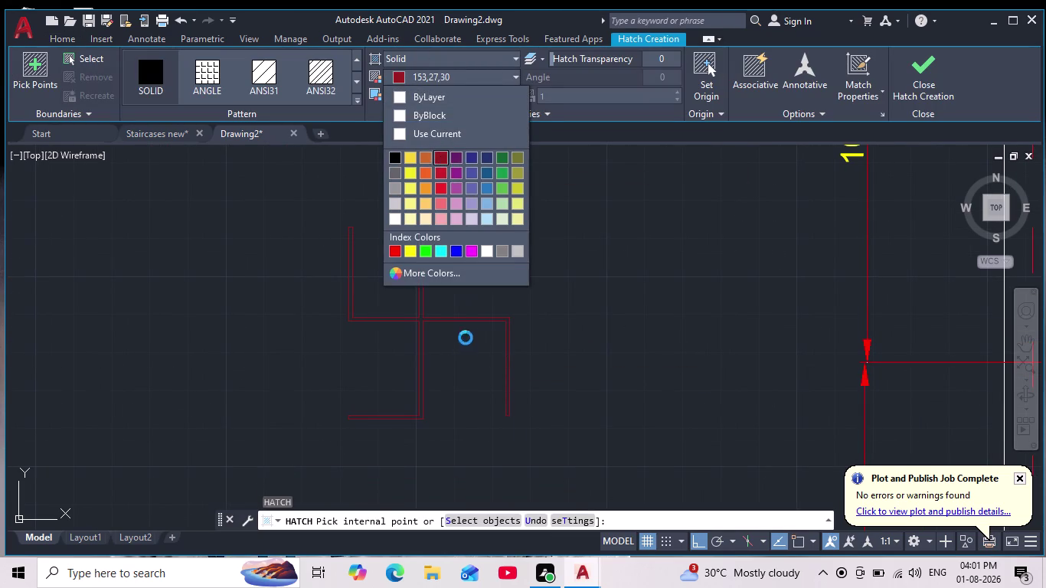
click(421, 319)
key(Escape)
Zoom out to the whole floor plan and pick the red symbol.
scroll(down, 3)
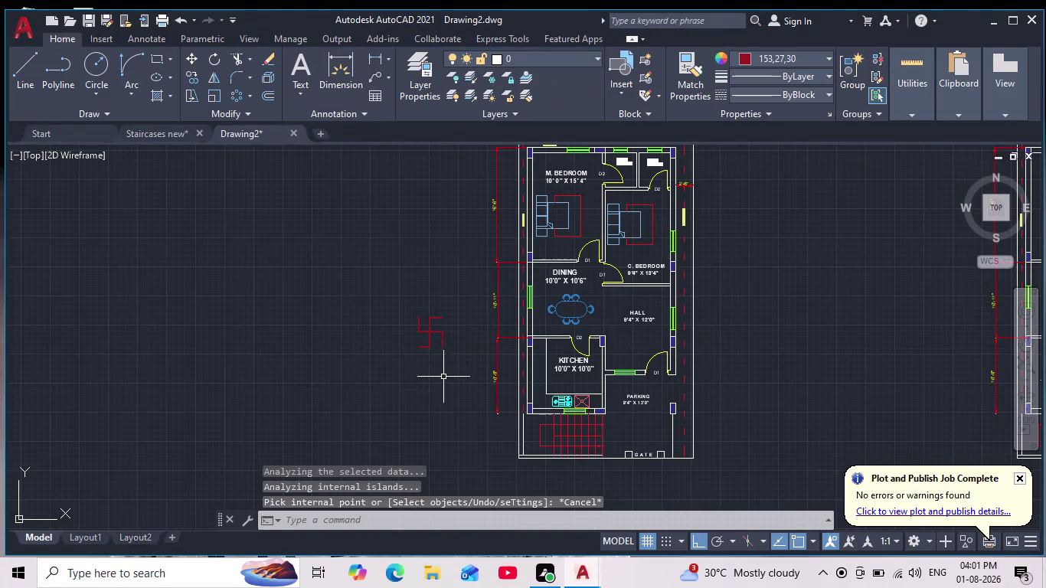
scroll(up, 3)
middle_click(442, 377)
click(447, 262)
key(Escape)
Select the red symbol, try a resize, and reselect it.
drag(479, 257, 487, 317)
click(369, 363)
click(217, 94)
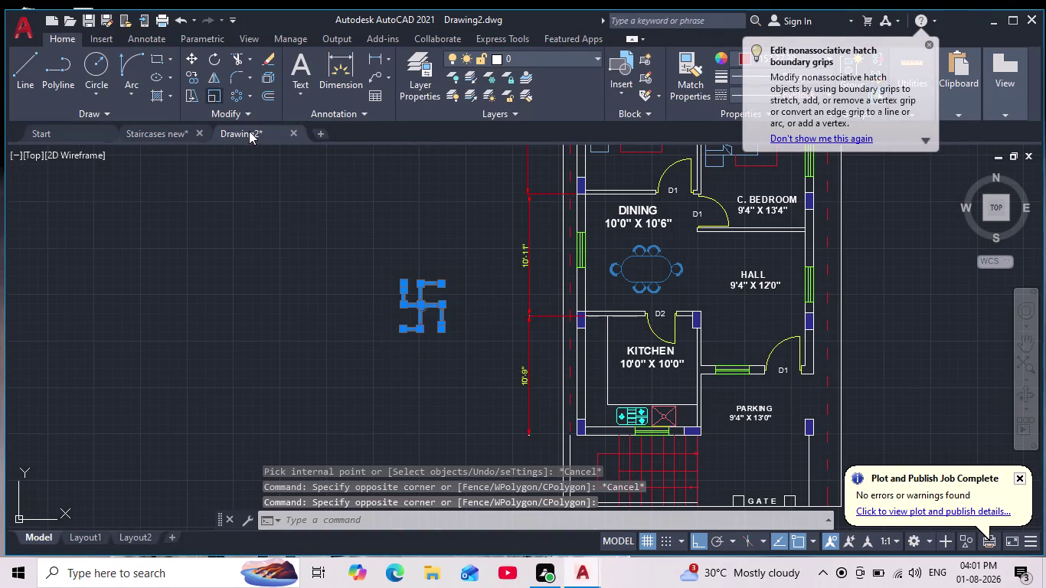
click(448, 333)
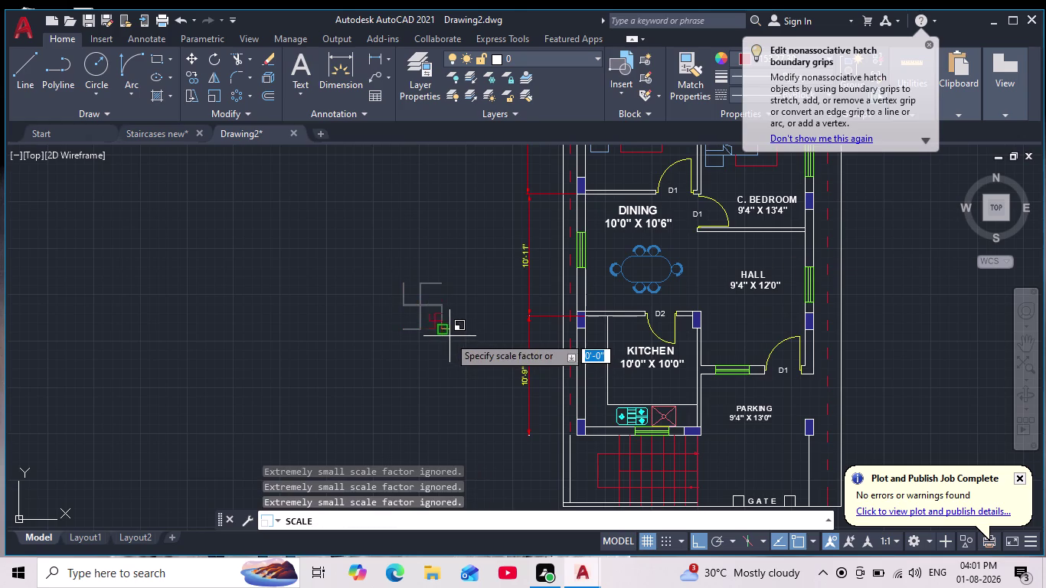
scroll(up, 3)
click(433, 322)
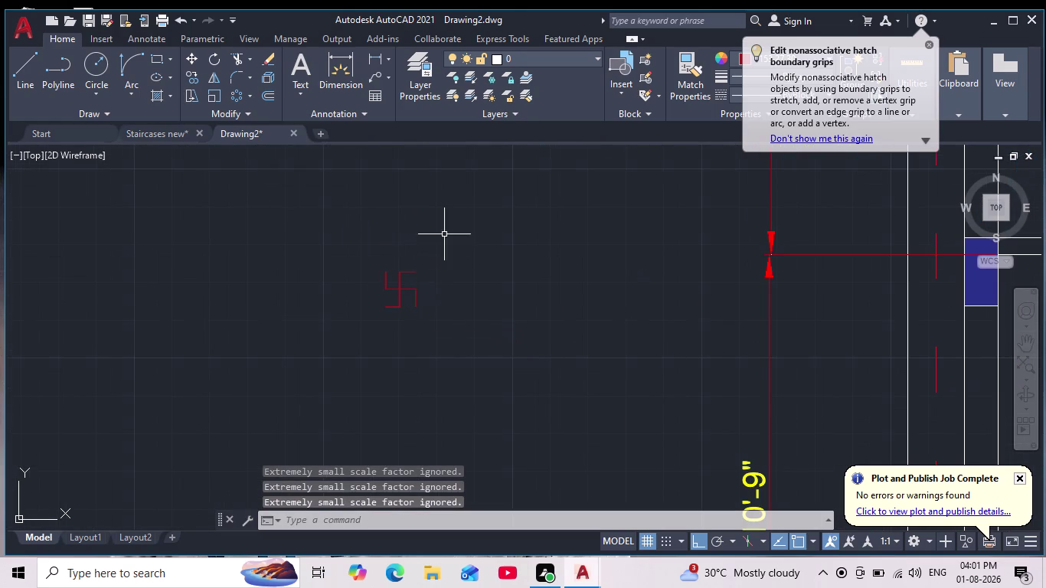
drag(444, 234, 441, 266)
click(333, 345)
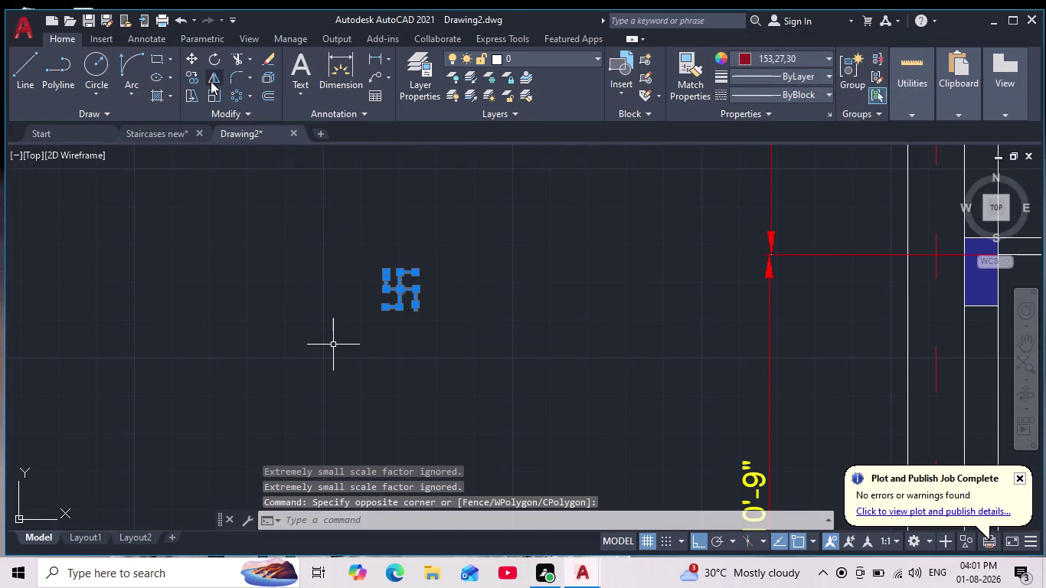
Move the red symbol onto the kitchen counter right of the sink.
click(195, 55)
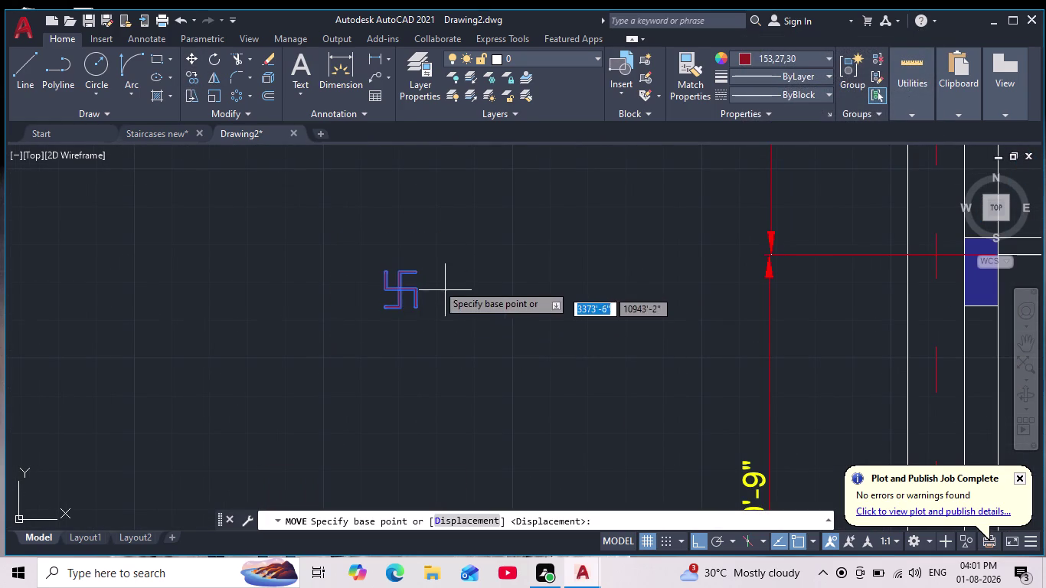
click(397, 289)
middle_drag(441, 317, 325, 279)
scroll(down, 3)
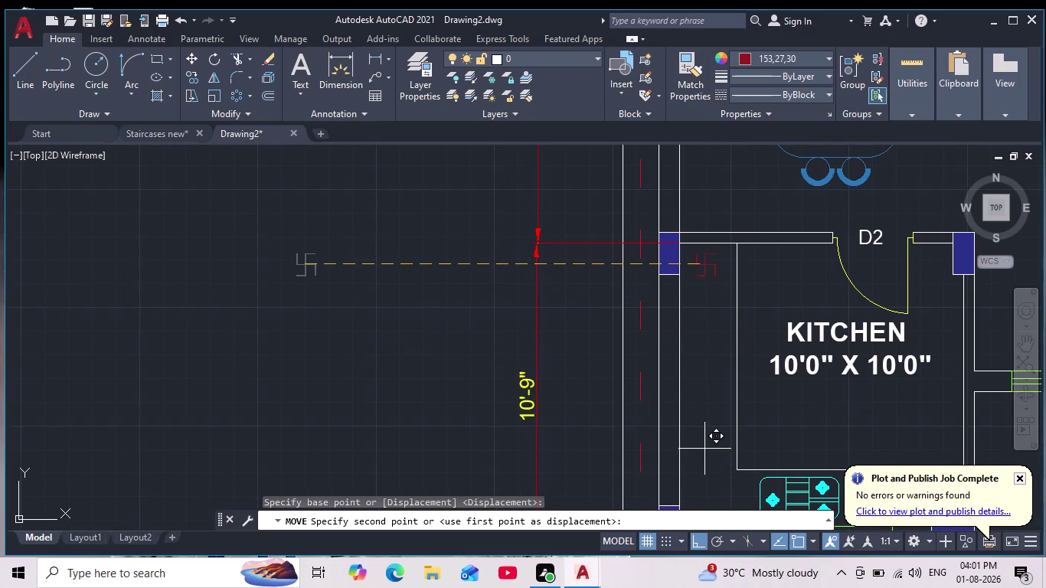
click(694, 536)
middle_drag(702, 382, 504, 255)
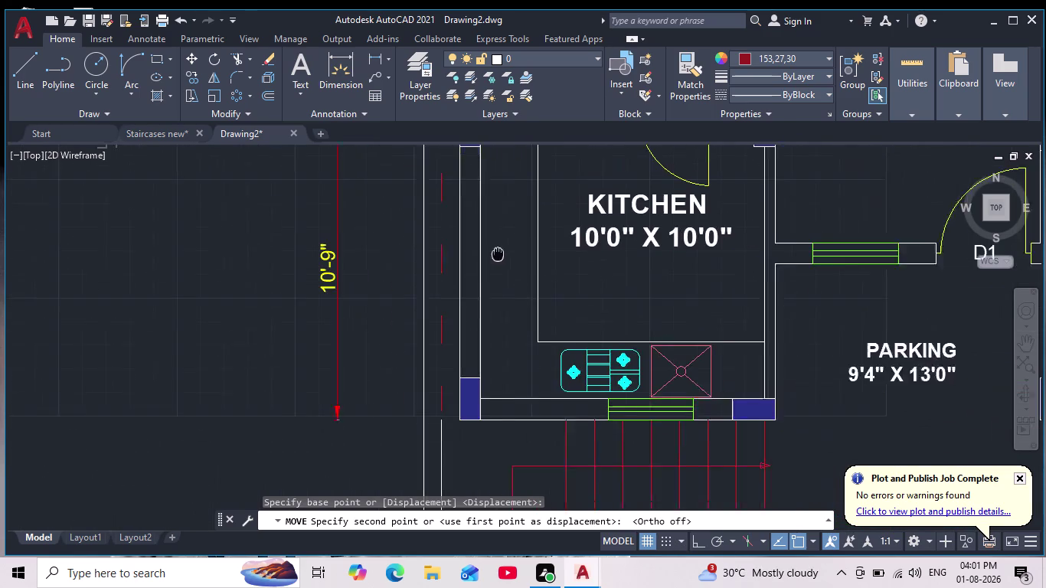
middle_drag(504, 256, 480, 251)
scroll(up, 3)
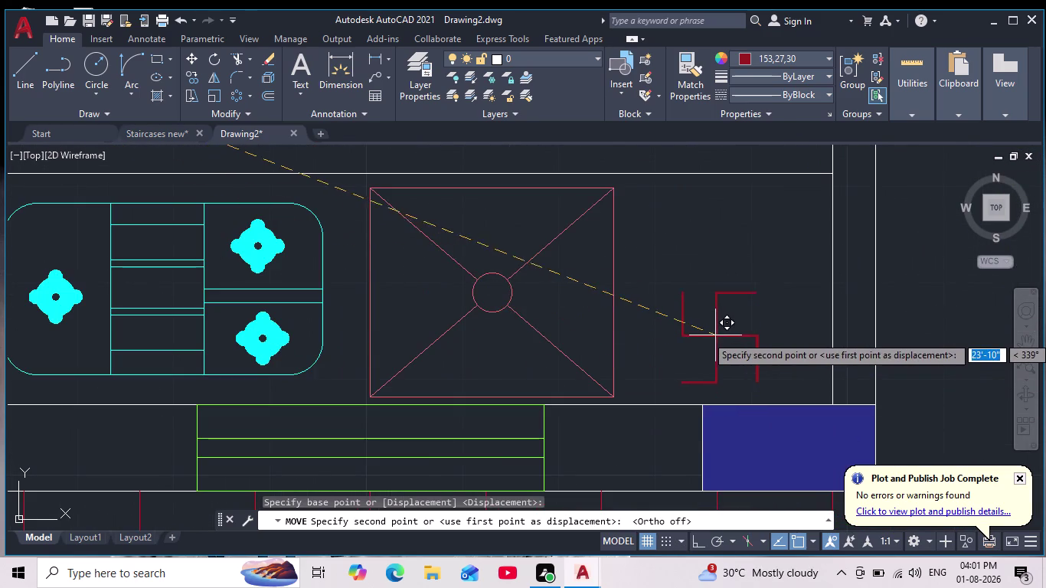
scroll(up, 3)
scroll(down, 3)
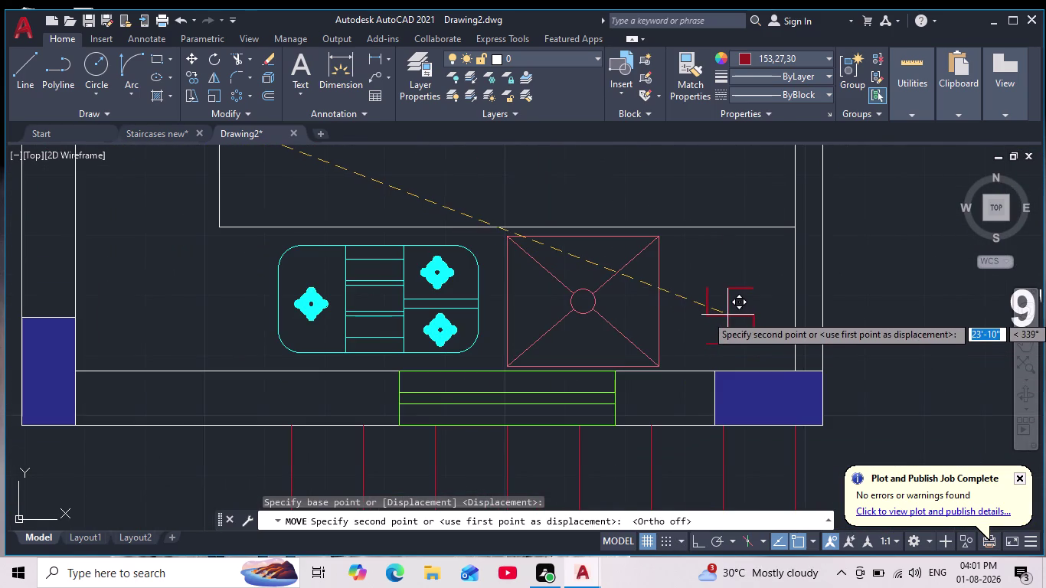
click(727, 310)
key(Escape)
Rescale the moved symbol from a base point beside the sink.
scroll(up, 3)
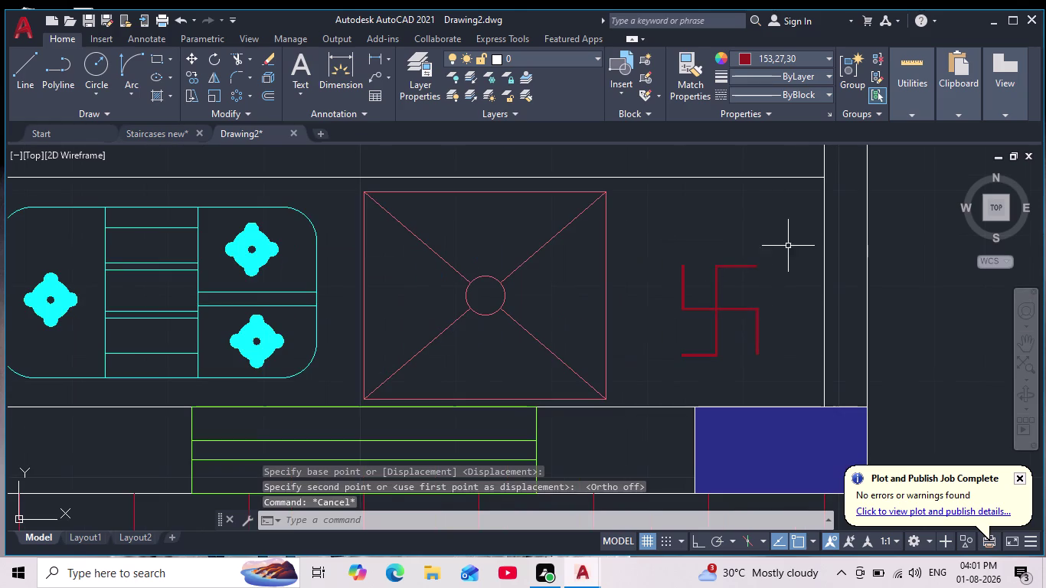
drag(787, 244, 793, 257)
click(662, 375)
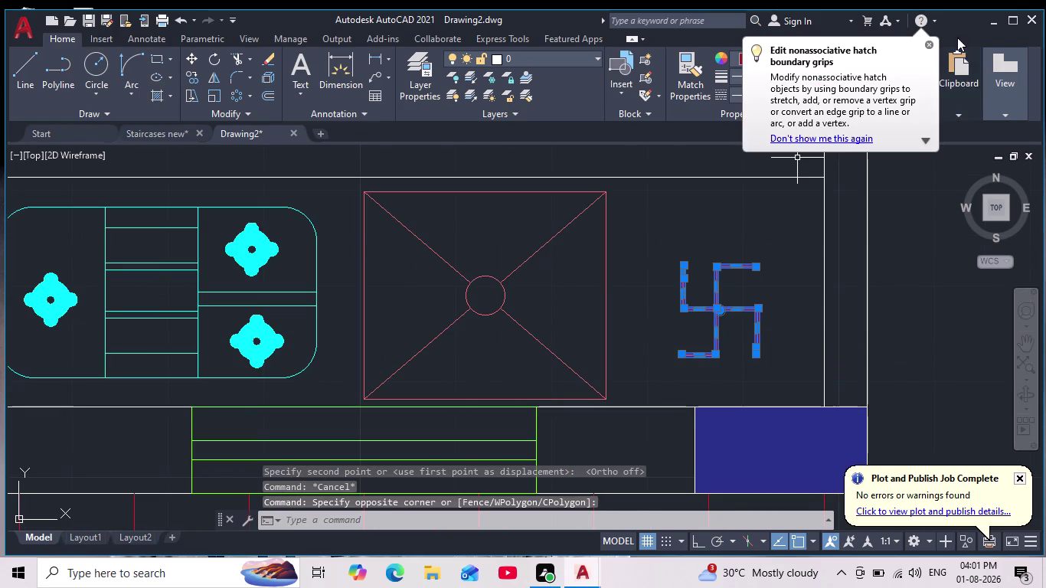
click(929, 43)
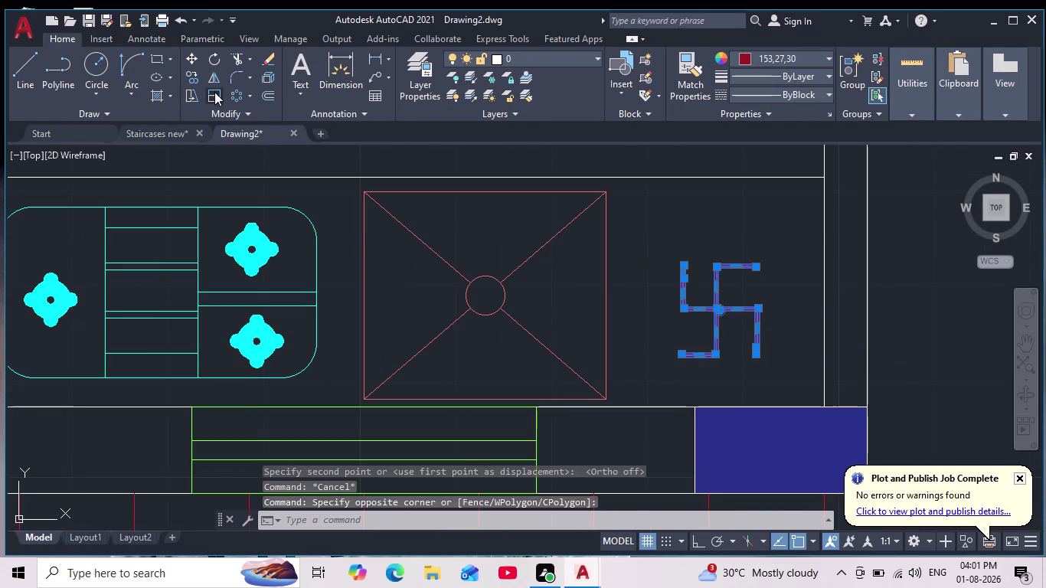
click(214, 92)
click(720, 304)
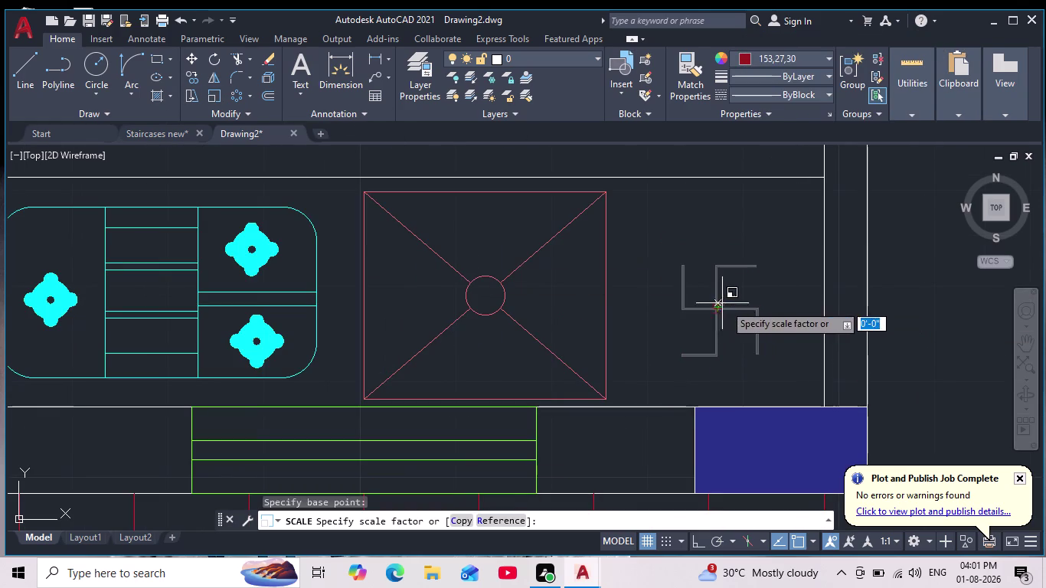
scroll(down, 3)
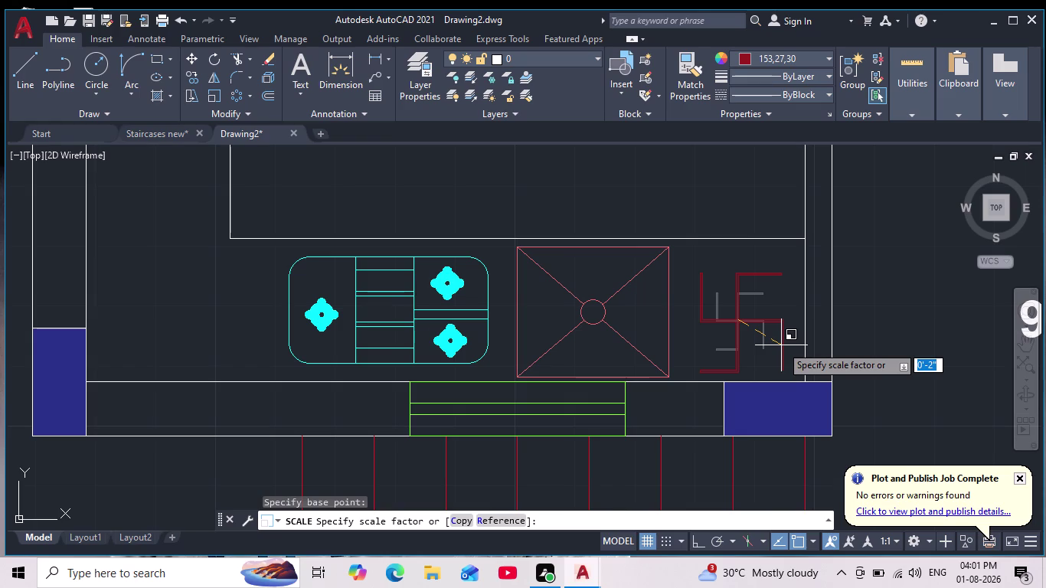
click(781, 345)
Pan over the kitchen and cancel the leftover commands.
scroll(down, 3)
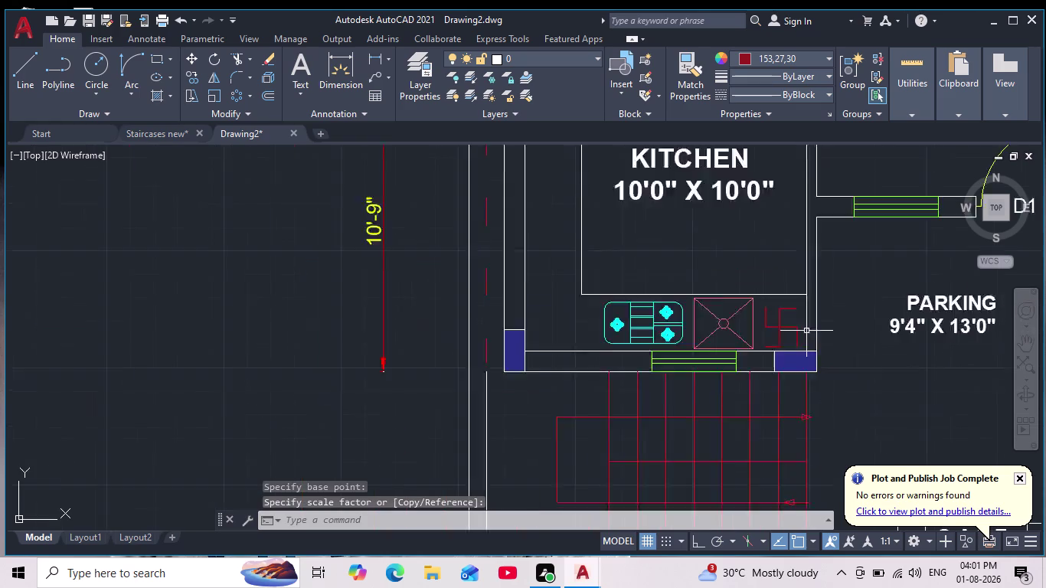
middle_drag(825, 329, 699, 334)
scroll(up, 3)
key(Escape)
key(Escape)
key(Escape)
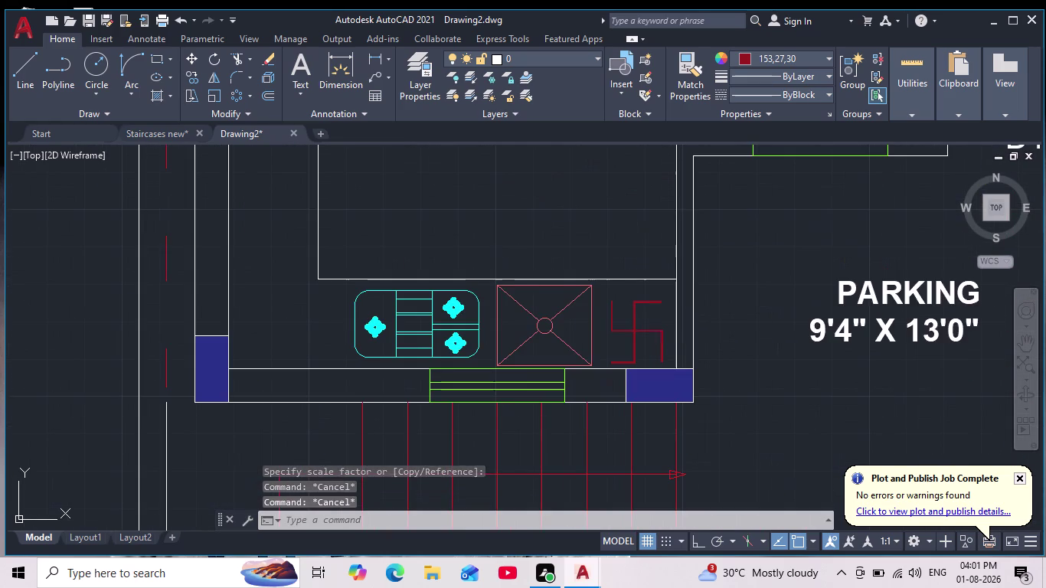
key(Escape)
scroll(up, 3)
Create a multiline text box with MT and type 'POOJA'.
text(mt)
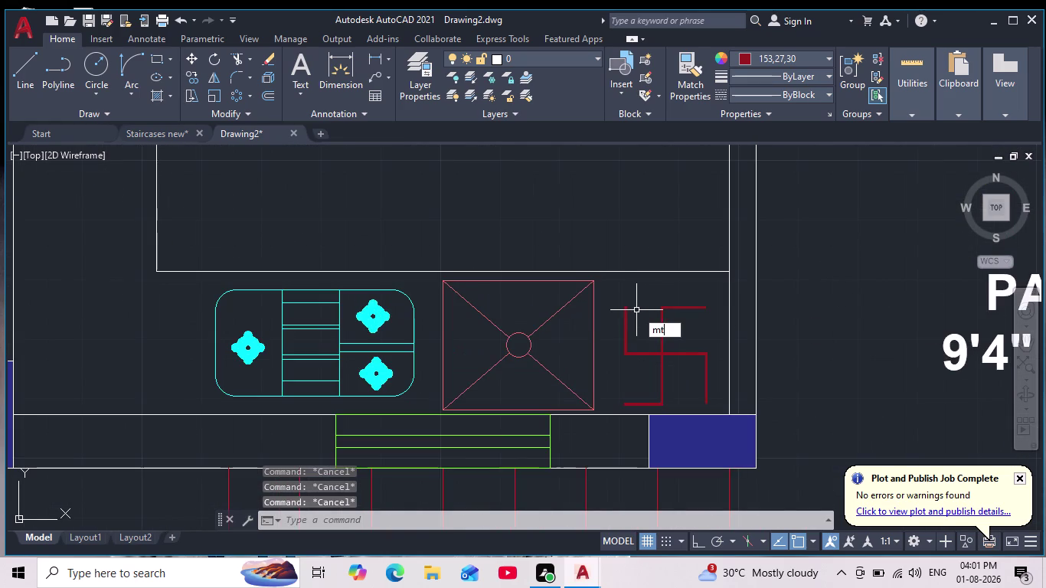
key(Return)
scroll(up, 3)
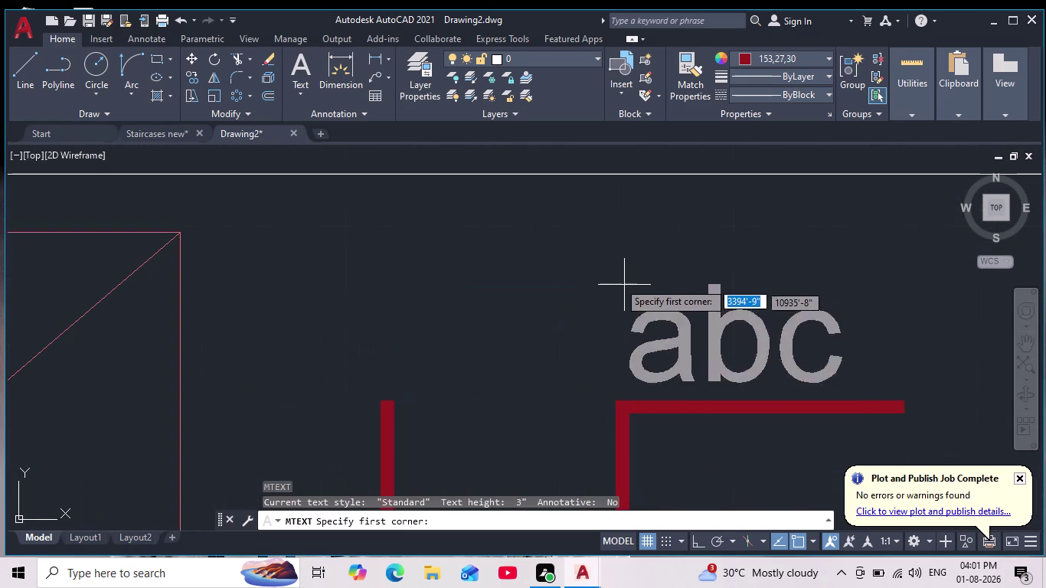
click(405, 219)
click(615, 290)
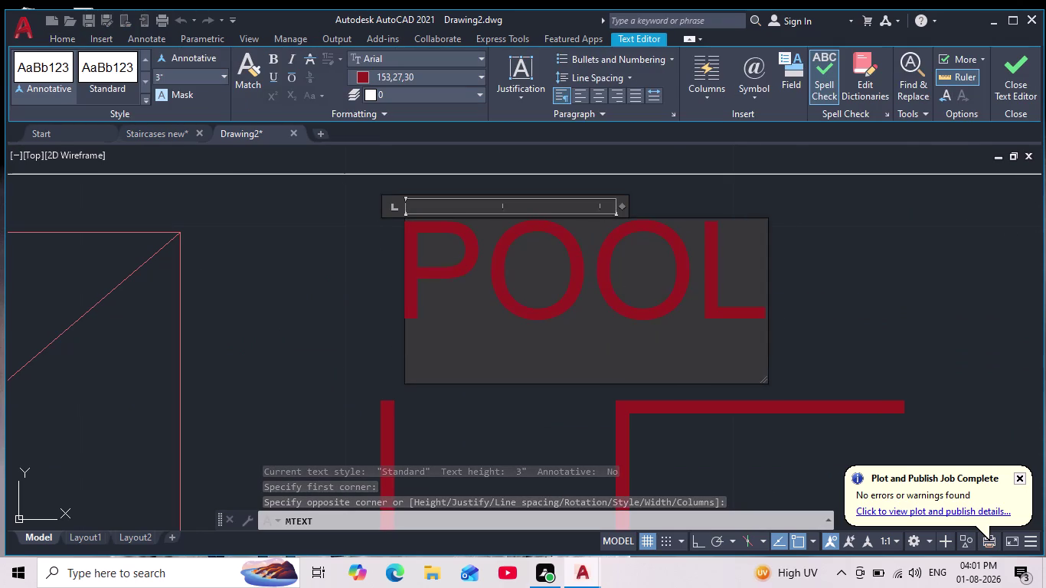
key(BackSpace)
key(BackSpace)
key(BackSpace)
key(BackSpace)
text(P)
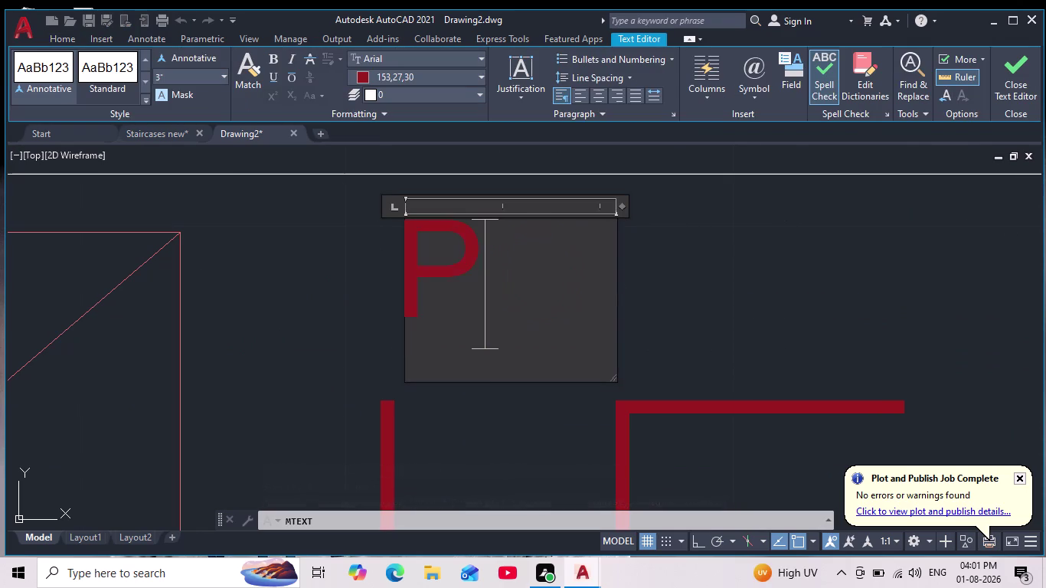
text(OOJA)
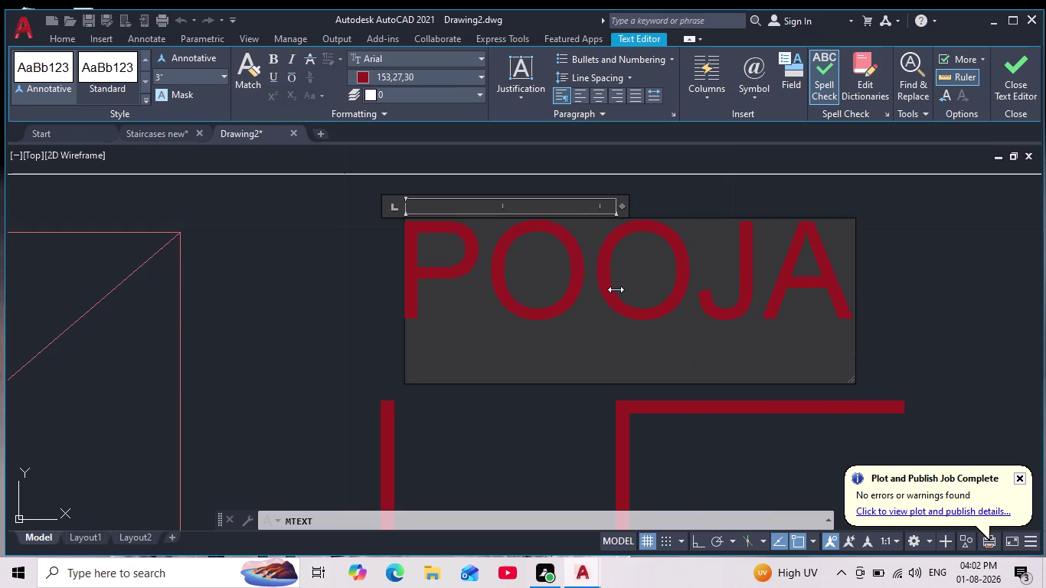
scroll(down, 3)
drag(628, 262, 727, 261)
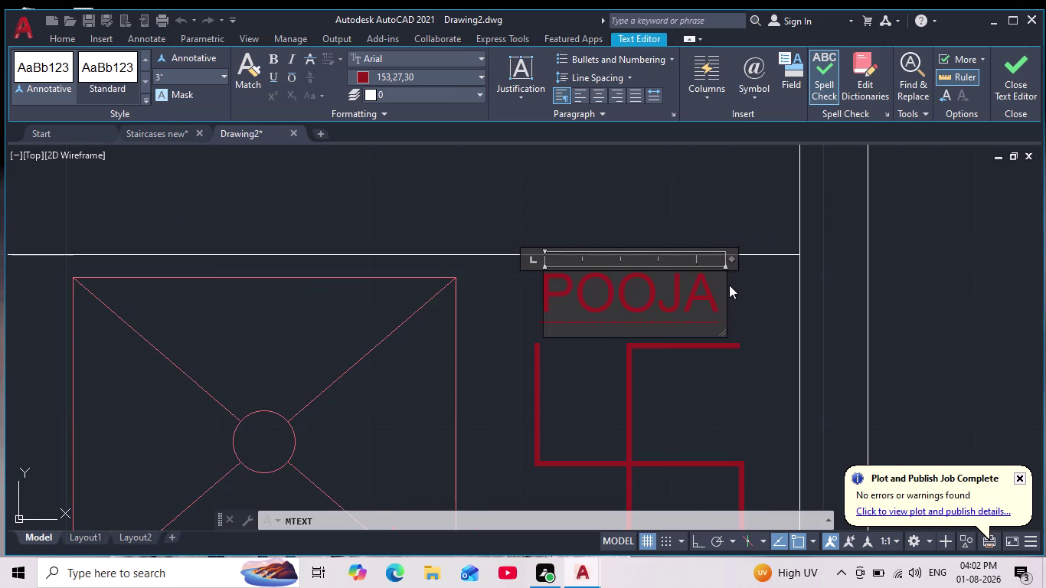
Make the POOJA text ByLayer white and bold, then close the editor.
drag(726, 295, 737, 303)
drag(728, 286, 516, 340)
click(367, 82)
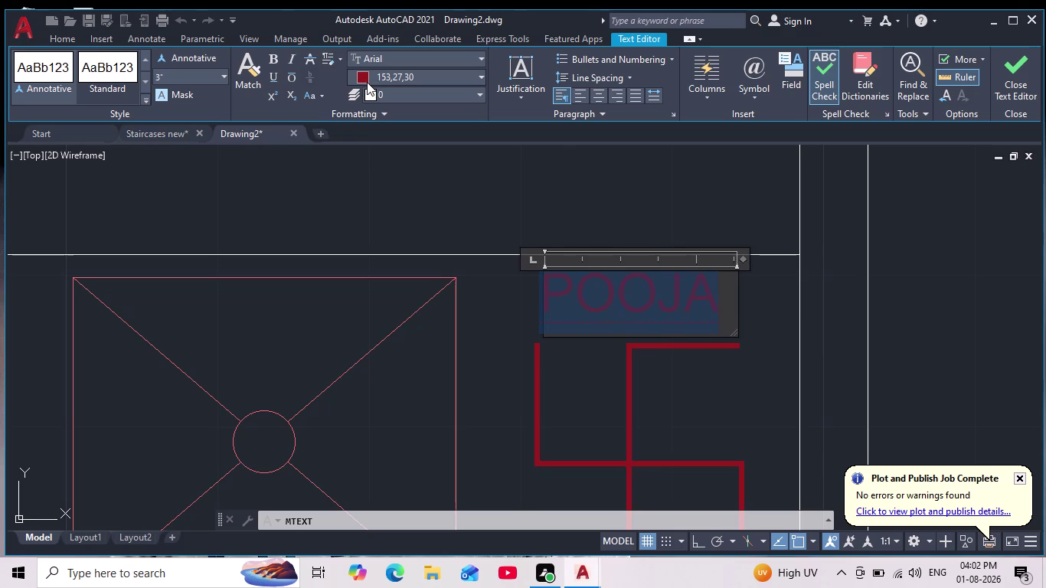
click(365, 100)
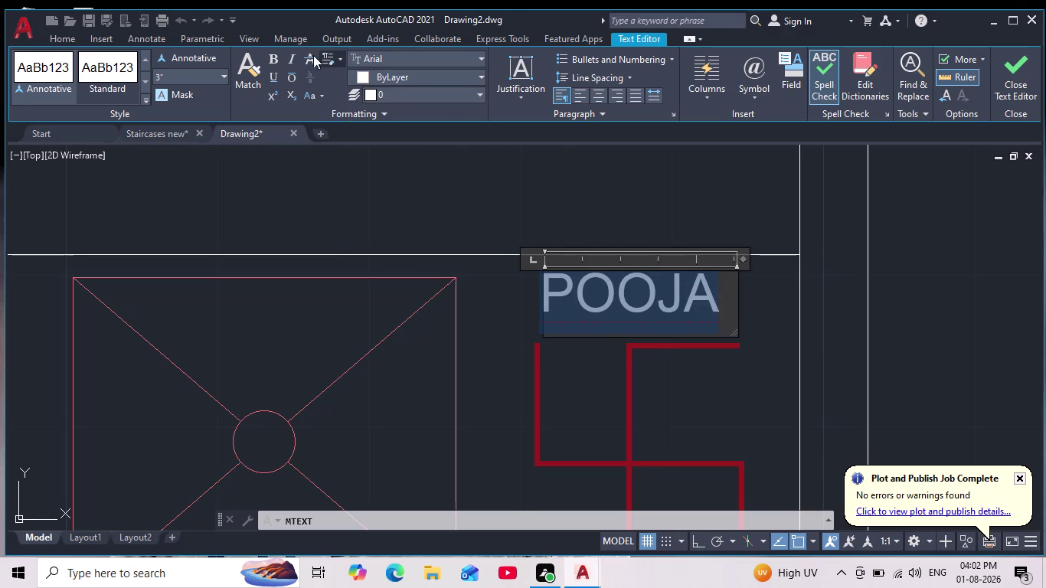
click(276, 59)
click(517, 305)
scroll(down, 3)
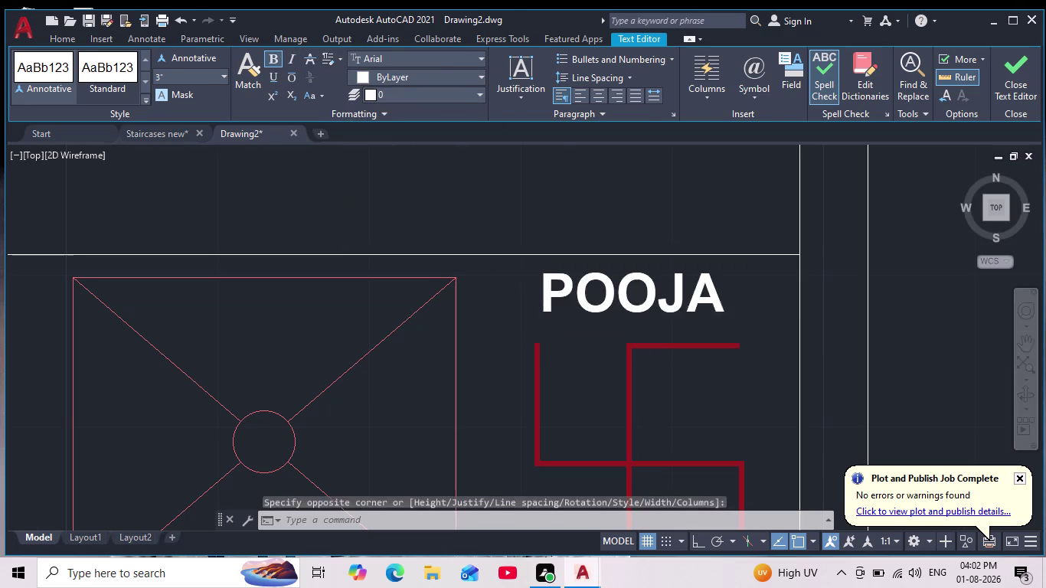
scroll(down, 3)
scroll(up, 3)
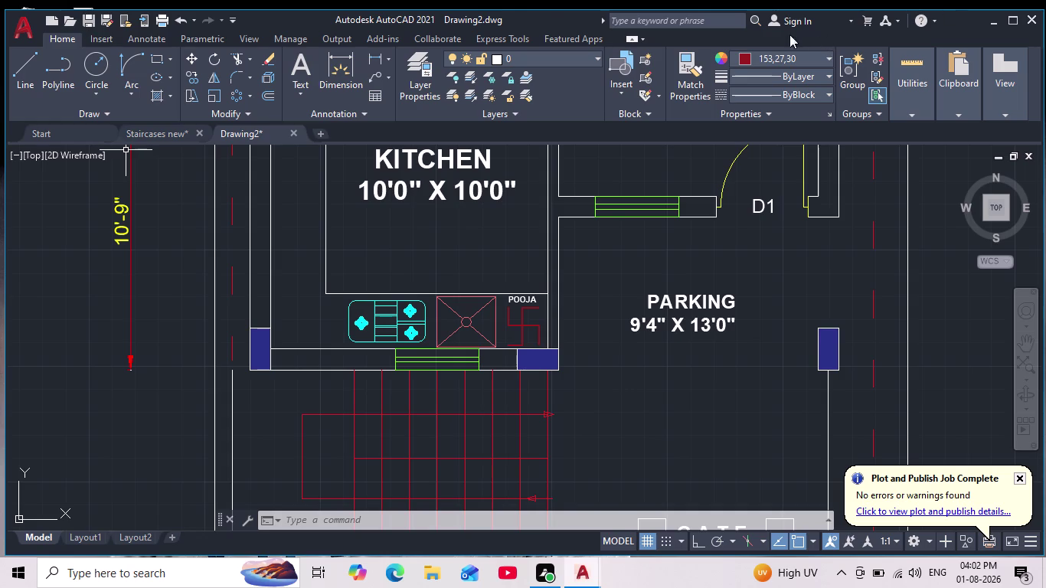
click(747, 57)
click(744, 78)
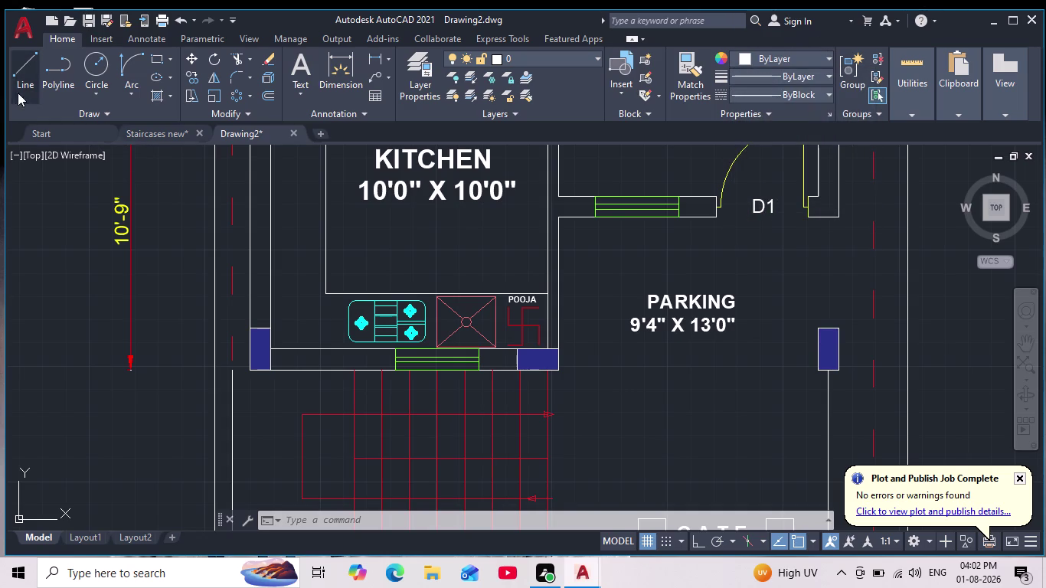
click(14, 68)
scroll(up, 3)
scroll(up, 3)
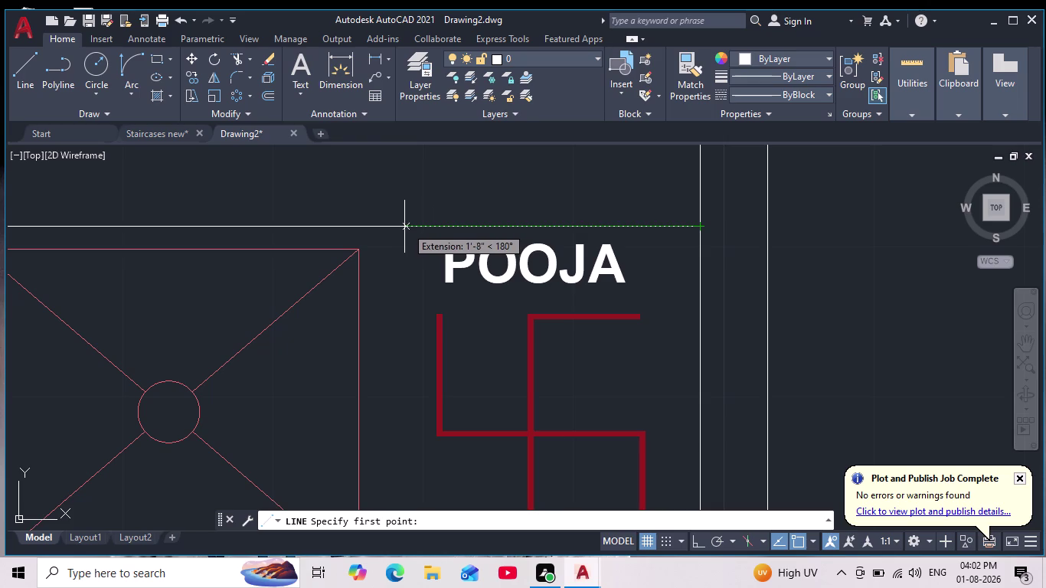
click(389, 227)
middle_drag(387, 247, 413, 219)
scroll(down, 3)
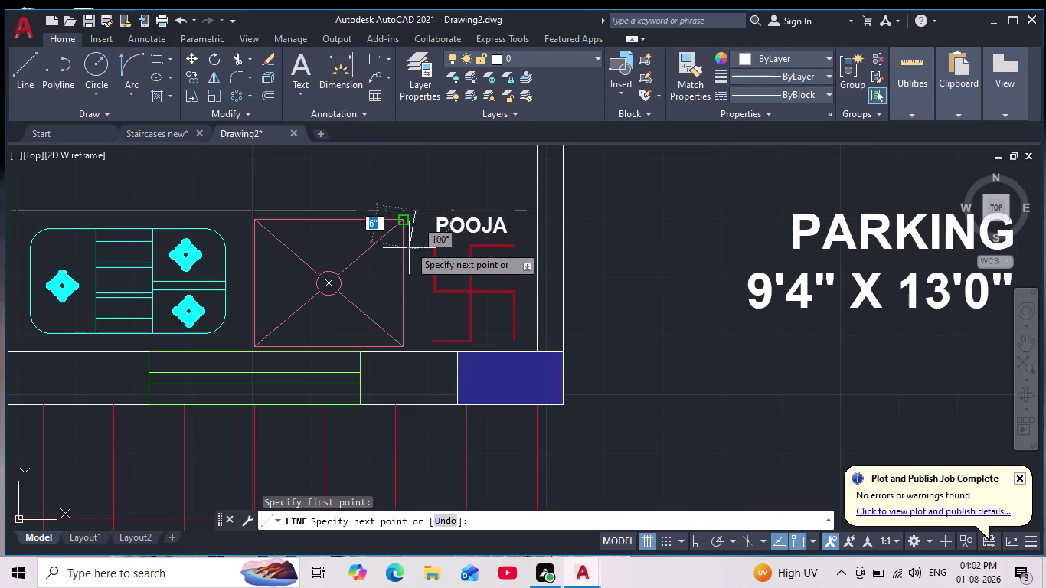
click(690, 542)
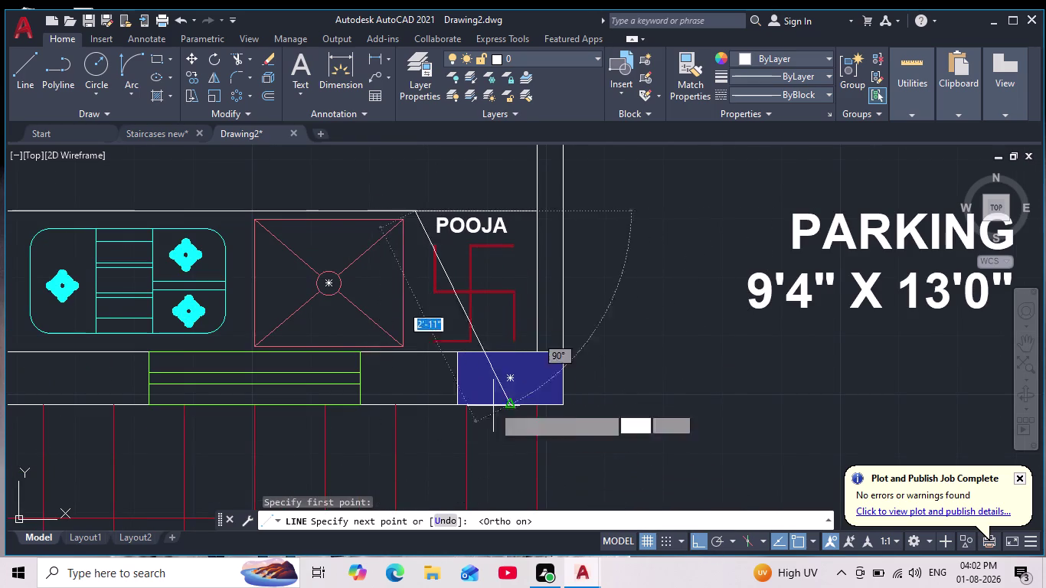
scroll(up, 3)
middle_drag(451, 347, 458, 331)
scroll(down, 3)
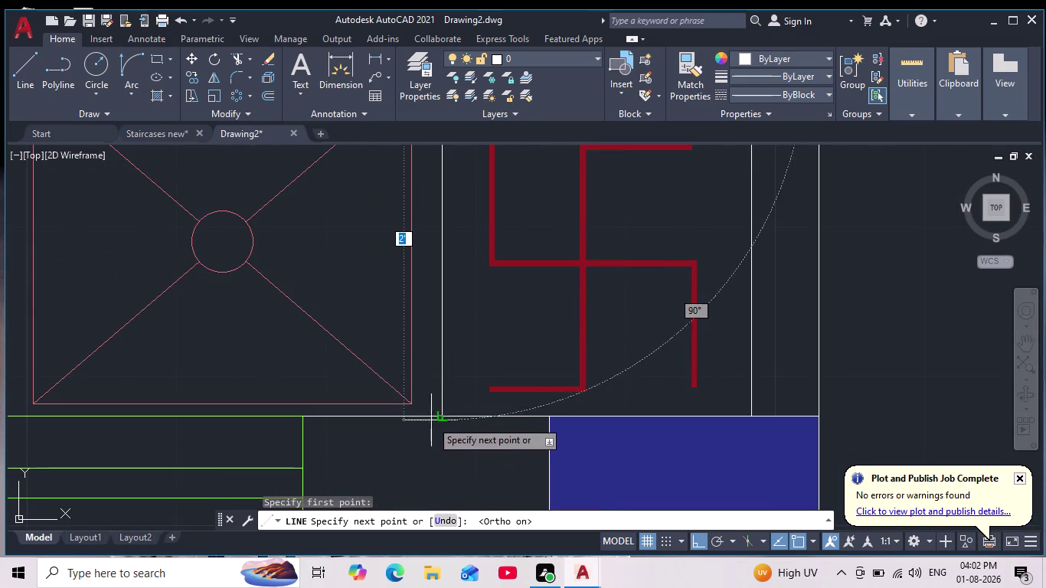
click(447, 416)
key(Escape)
scroll(down, 3)
middle_drag(466, 431, 482, 407)
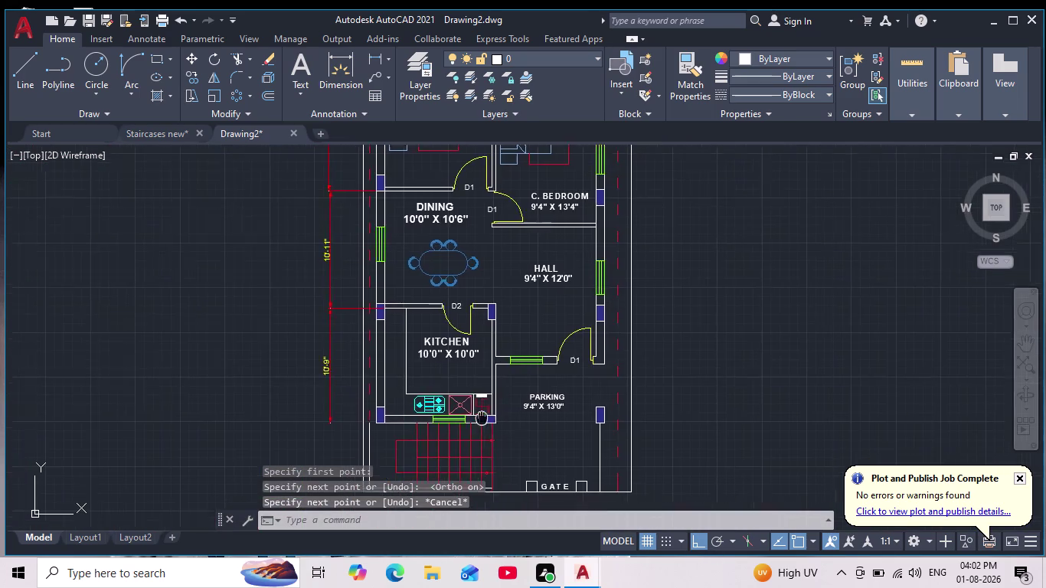
Draw a small rectangle in the empty space left of the floor plans.
middle_drag(482, 406, 475, 373)
scroll(down, 3)
scroll(up, 3)
middle_drag(486, 371, 487, 387)
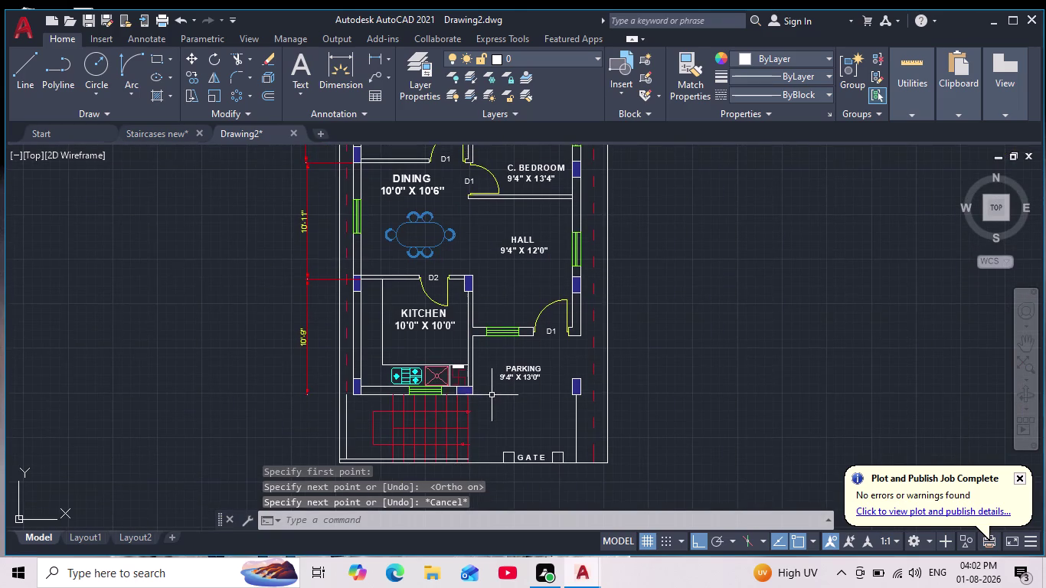
scroll(up, 3)
scroll(down, 3)
middle_drag(491, 396, 491, 415)
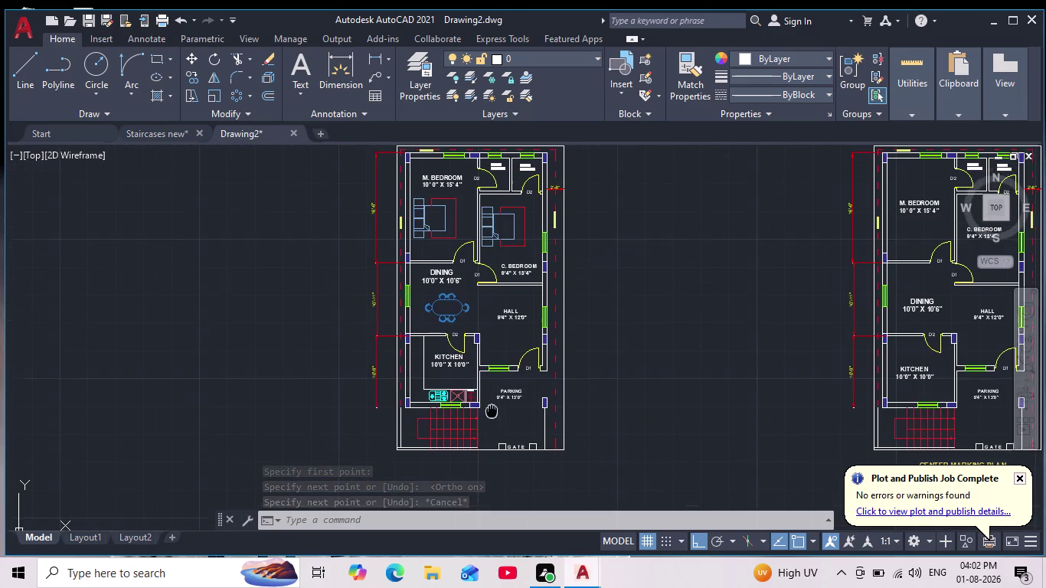
middle_drag(490, 415, 484, 441)
scroll(up, 3)
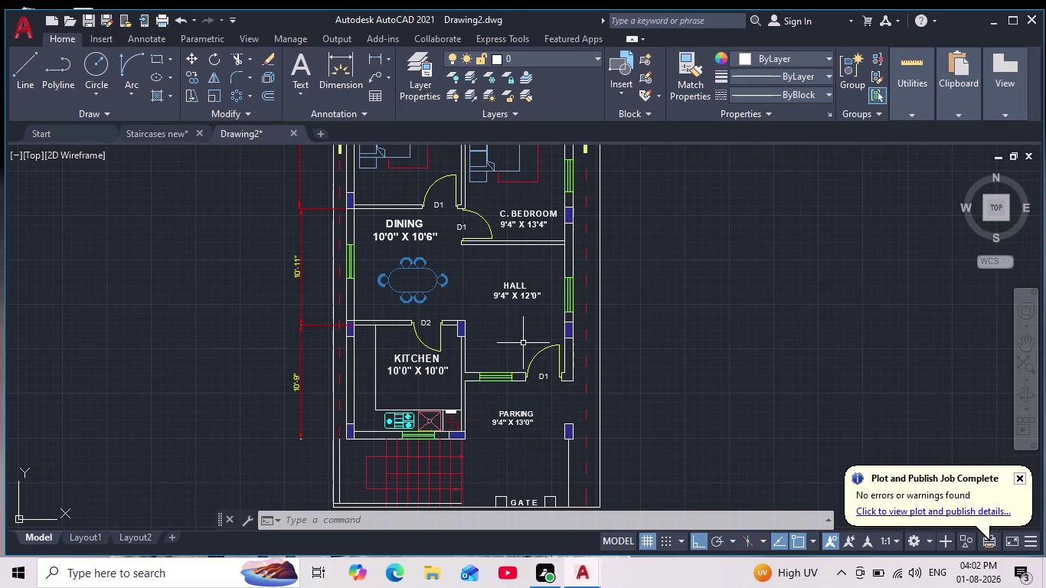
middle_drag(522, 359, 522, 423)
scroll(down, 3)
scroll(up, 3)
middle_drag(526, 414, 541, 394)
scroll(down, 3)
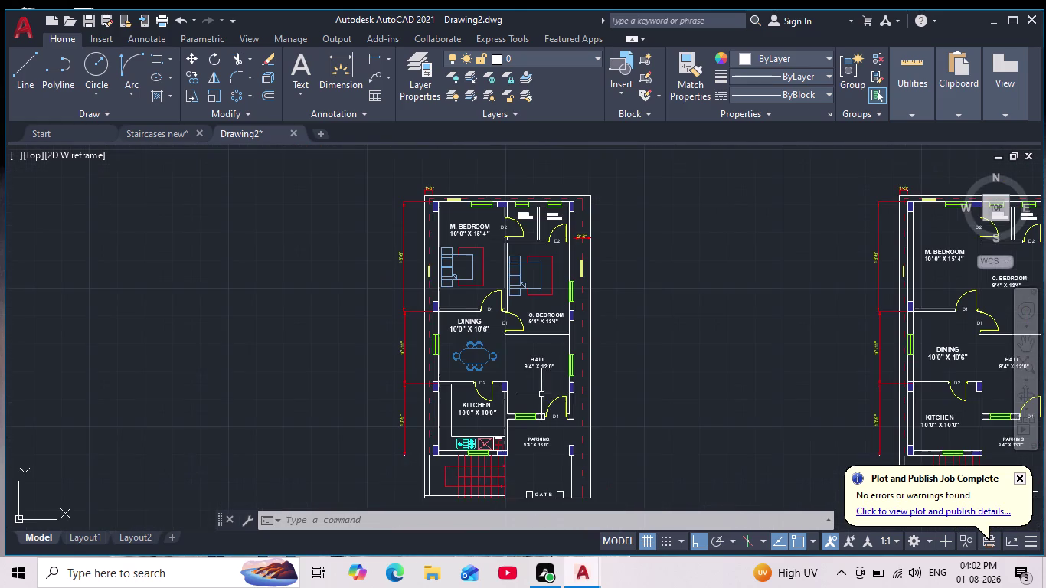
middle_drag(540, 387, 539, 406)
scroll(up, 3)
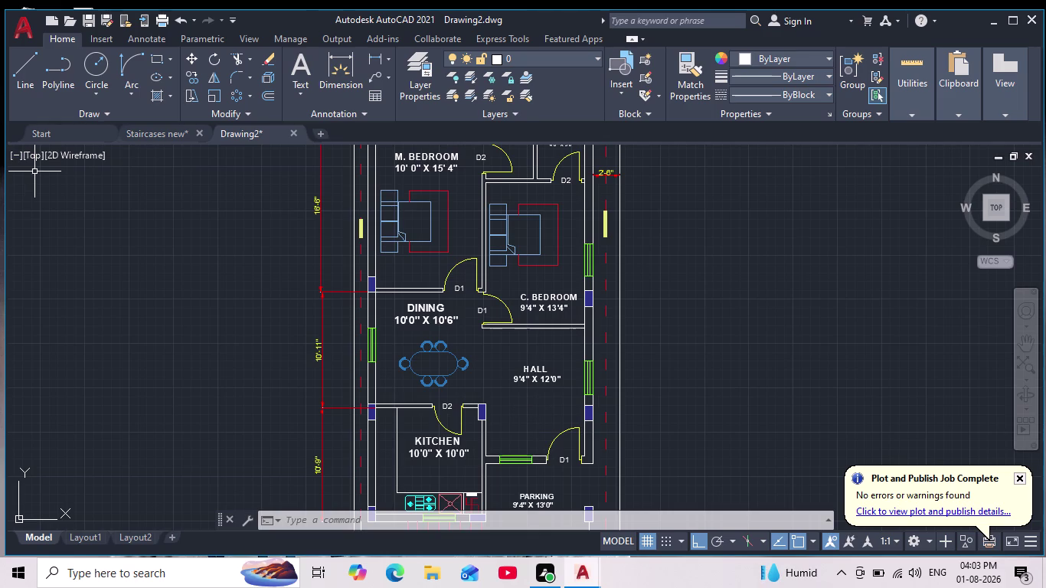
scroll(down, 3)
middle_drag(552, 360, 401, 366)
scroll(up, 3)
middle_drag(422, 358, 440, 391)
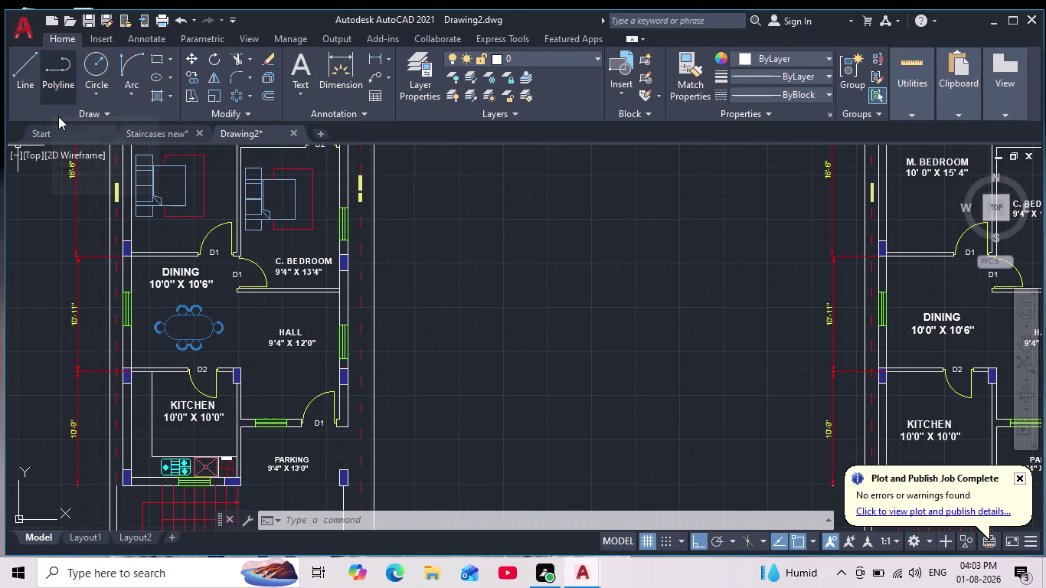
click(158, 62)
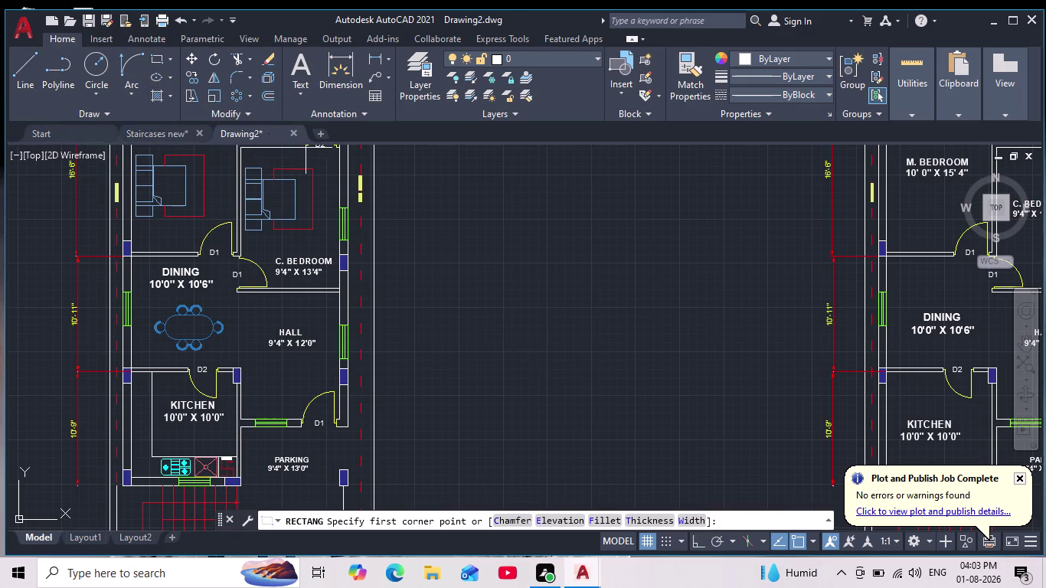
scroll(down, 3)
middle_drag(486, 336, 588, 317)
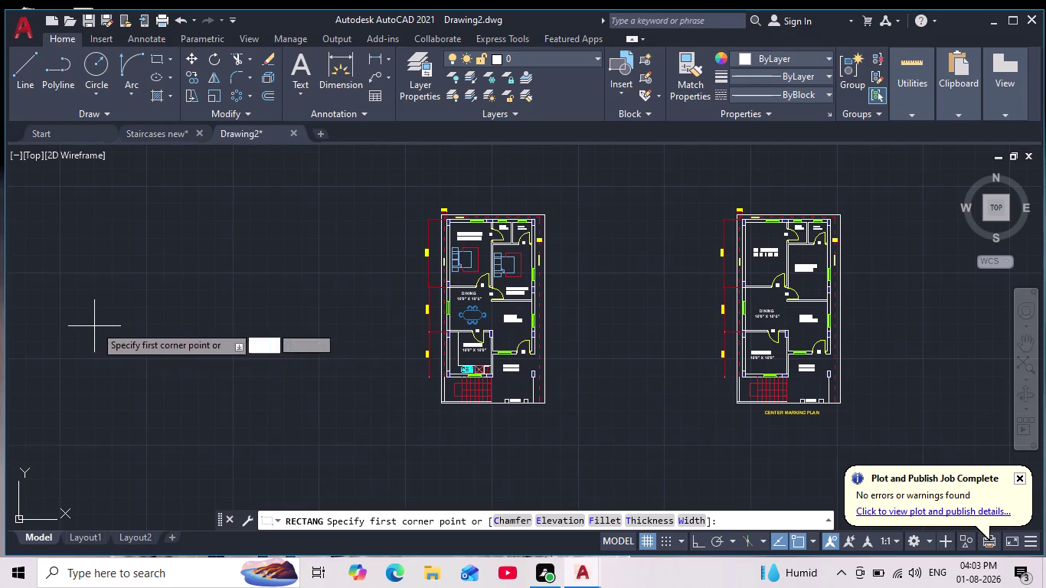
middle_drag(285, 318, 299, 322)
scroll(up, 3)
click(343, 320)
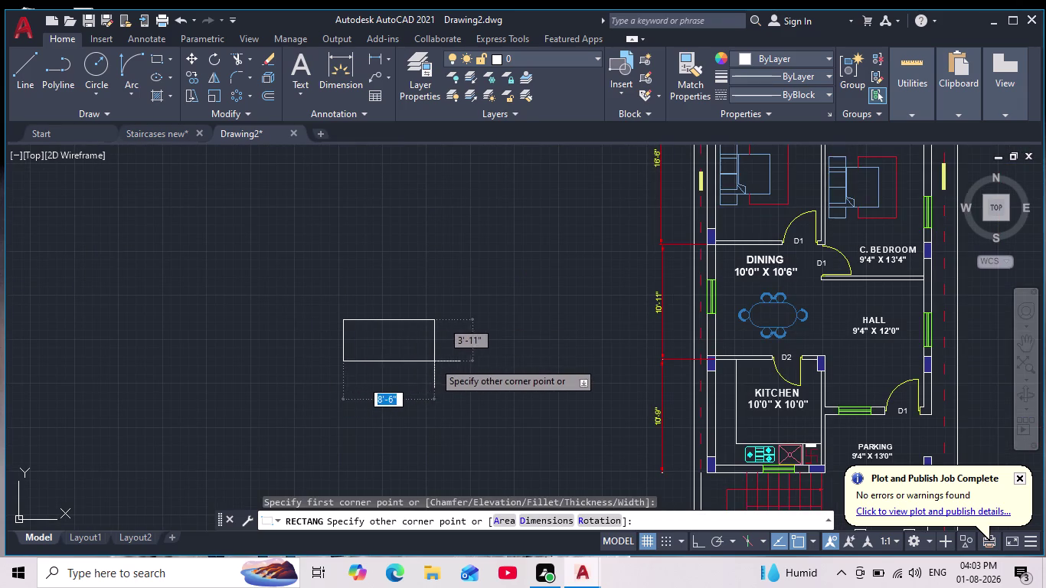
click(461, 366)
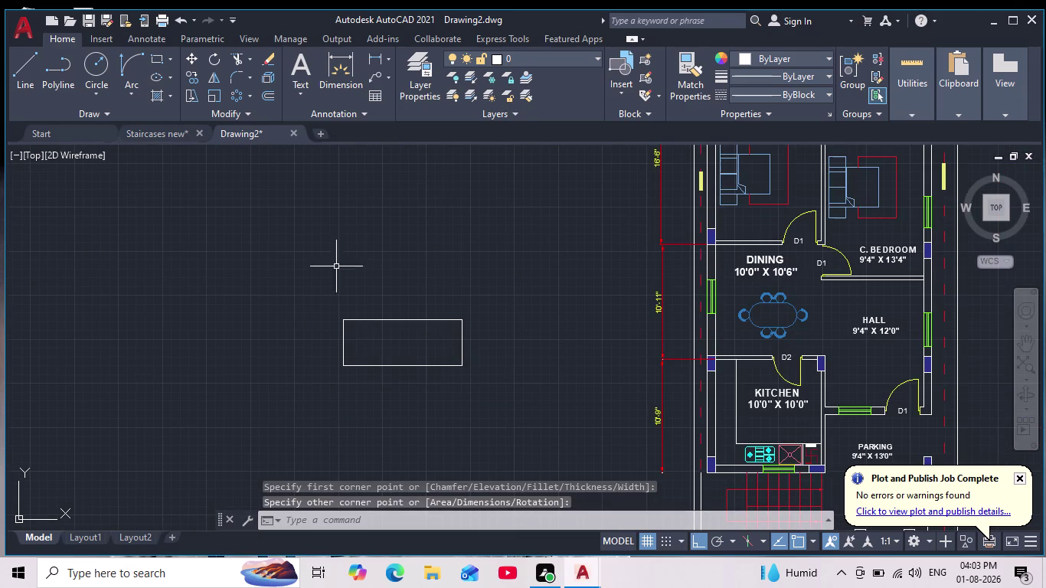
Divide the rectangle into three compartments with two vertical lines, then select it.
click(21, 63)
scroll(up, 3)
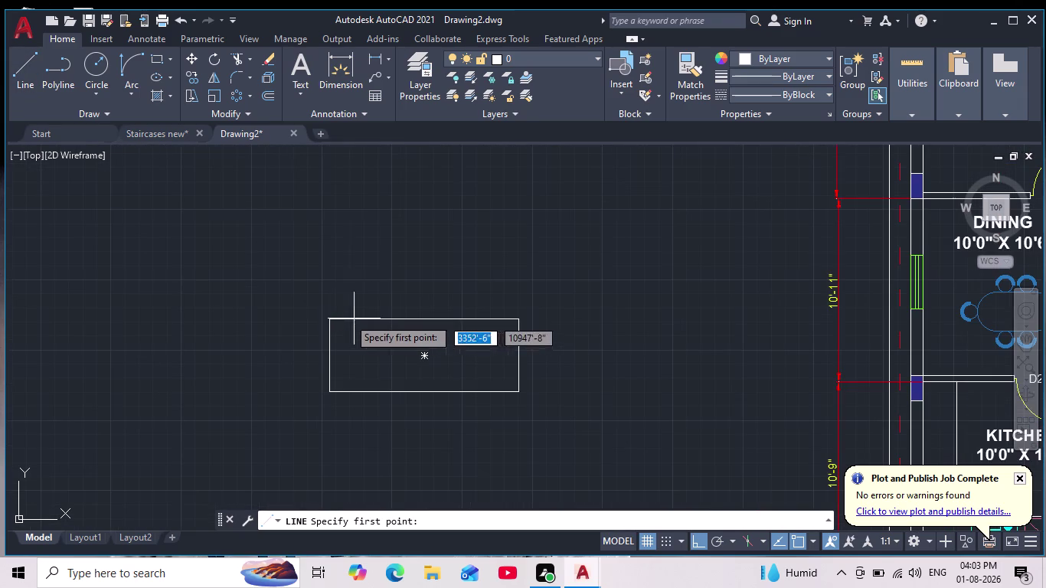
click(389, 323)
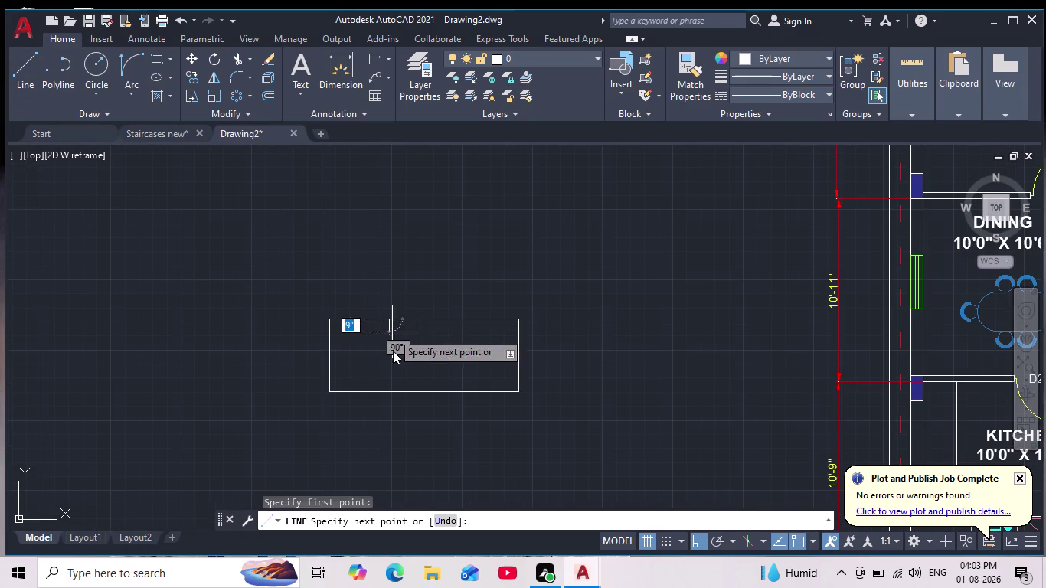
click(388, 393)
key(space)
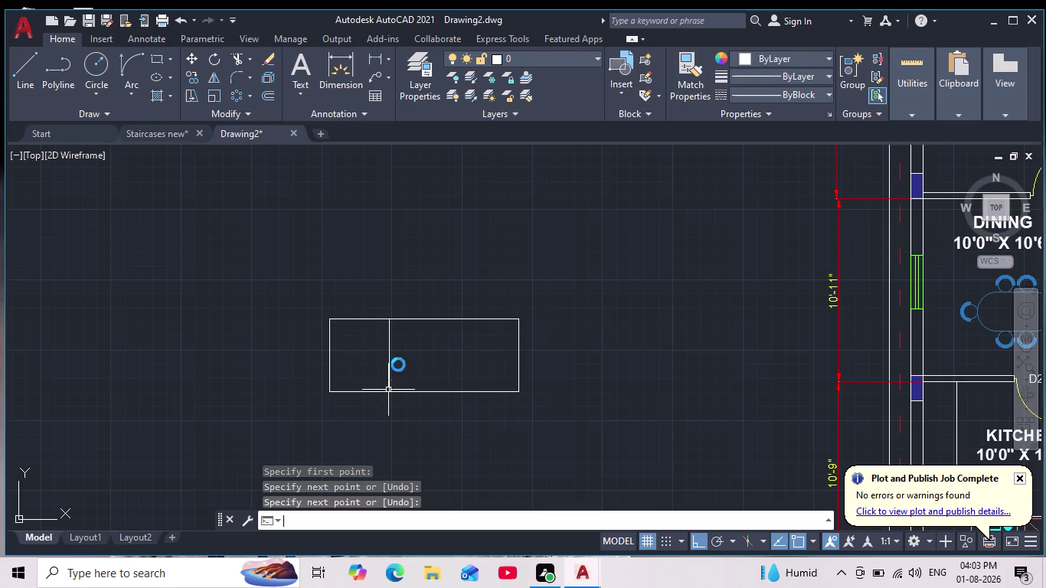
key(space)
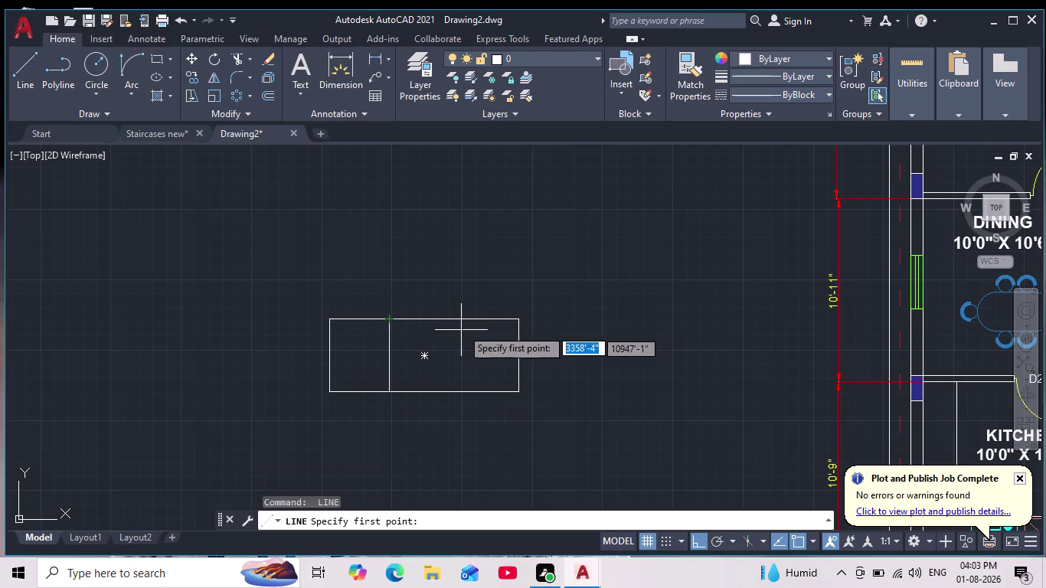
click(455, 319)
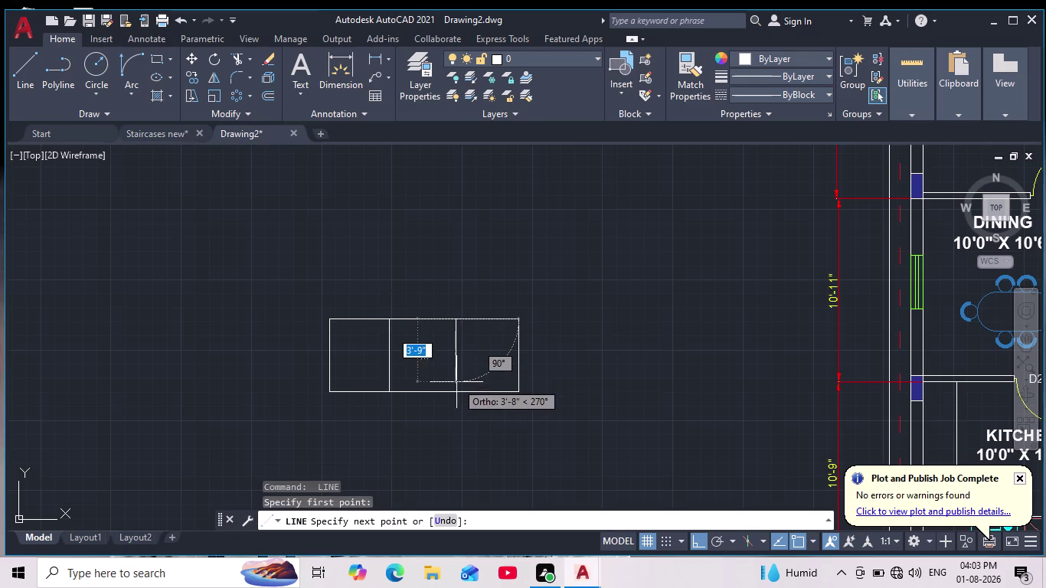
click(455, 394)
key(Escape)
scroll(down, 3)
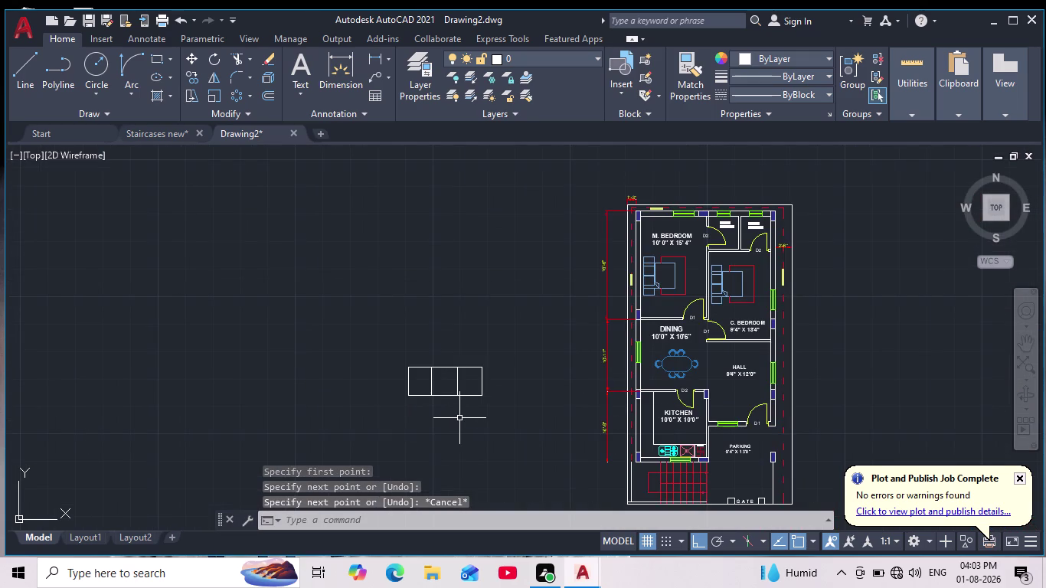
scroll(up, 3)
scroll(down, 3)
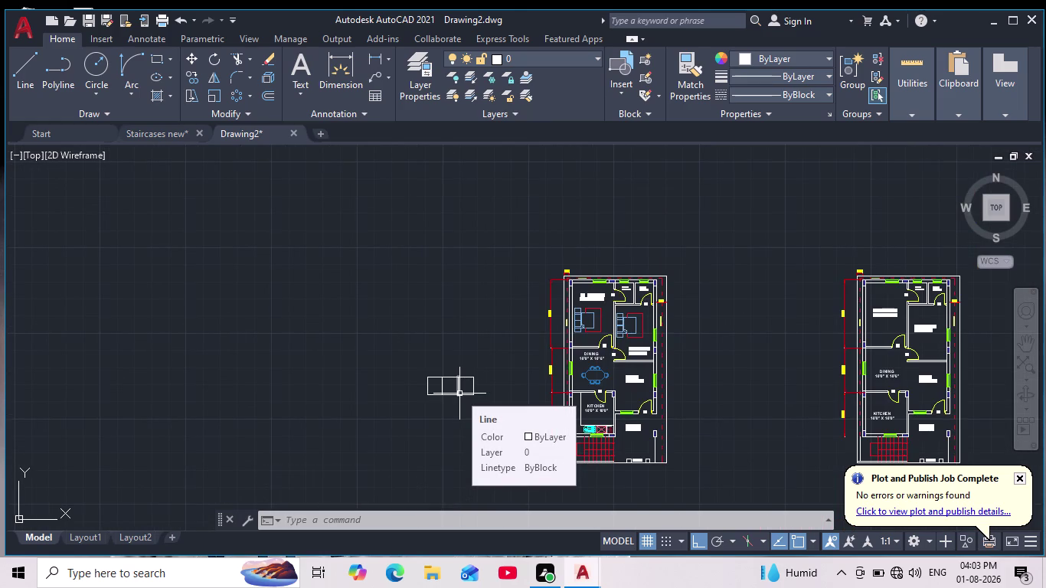
drag(495, 355, 484, 371)
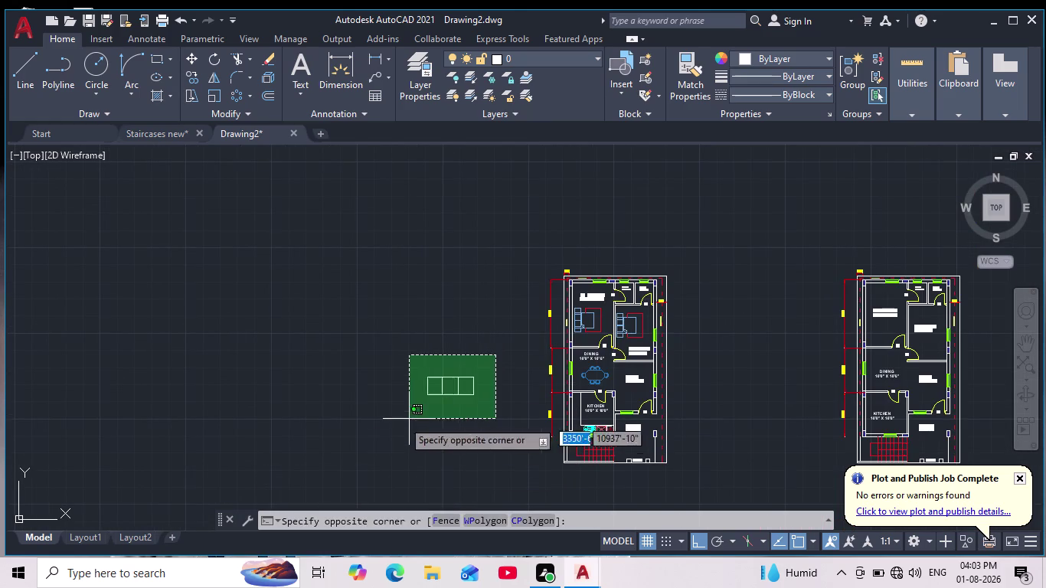
Cancel the leftover command with repeated Esc.
click(385, 426)
click(275, 79)
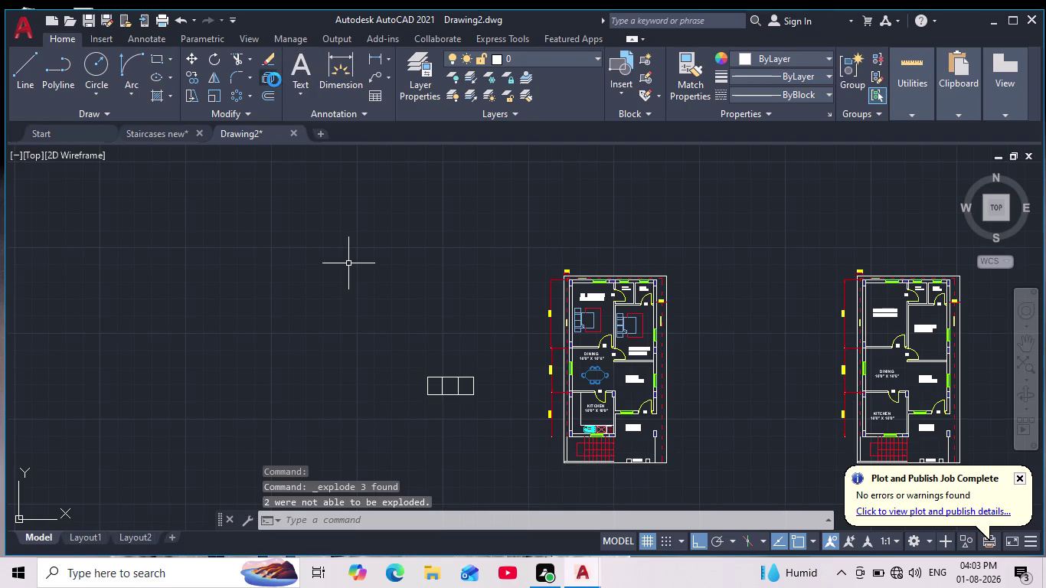
key(Escape)
key(Escape)
key(Escape)
key(Escape)
key(Escape)
key(Escape)
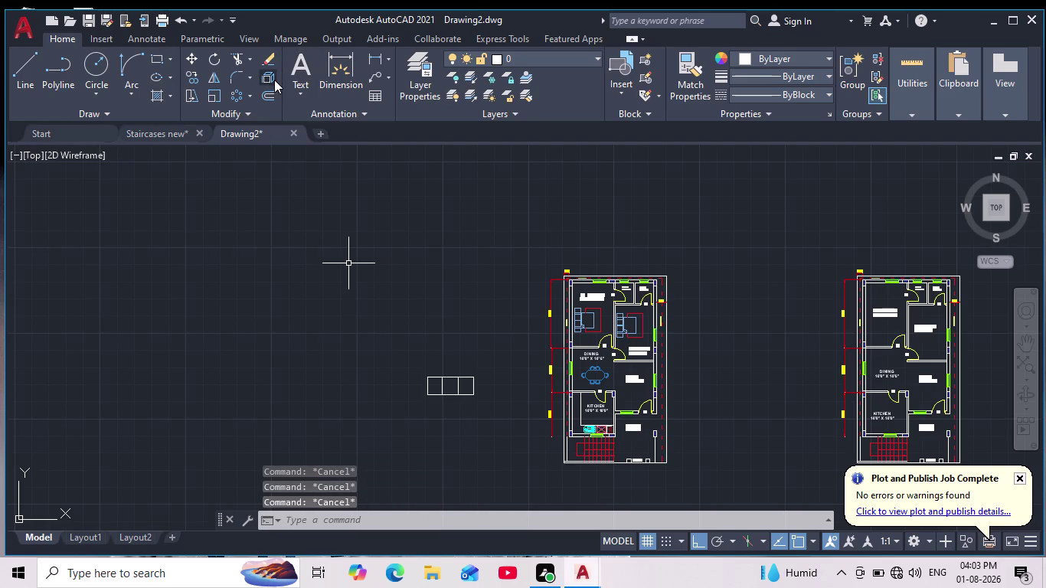
Join the sofa's left, bottom and right outer edges into one polyline.
scroll(up, 3)
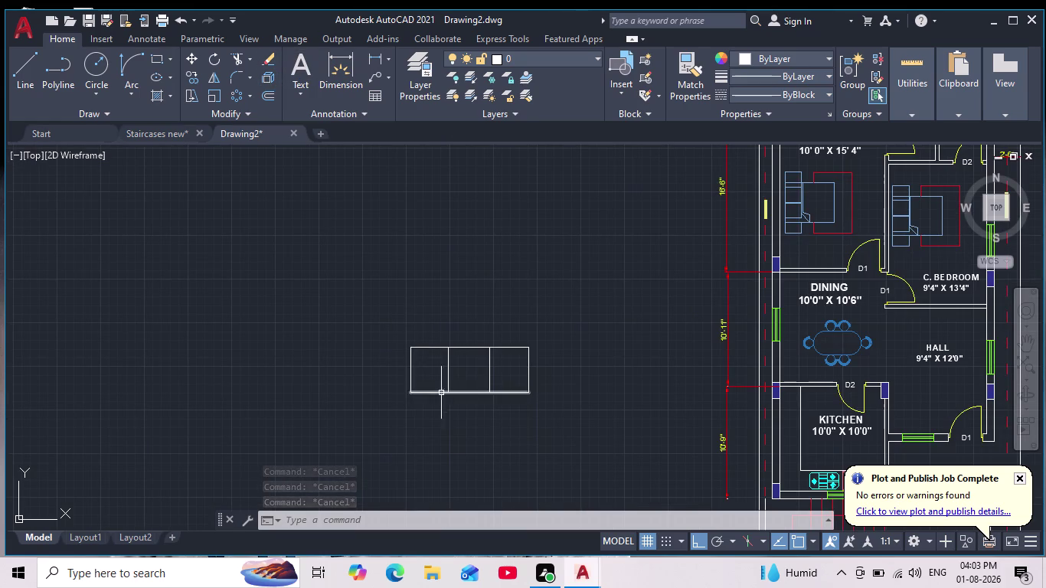
scroll(up, 3)
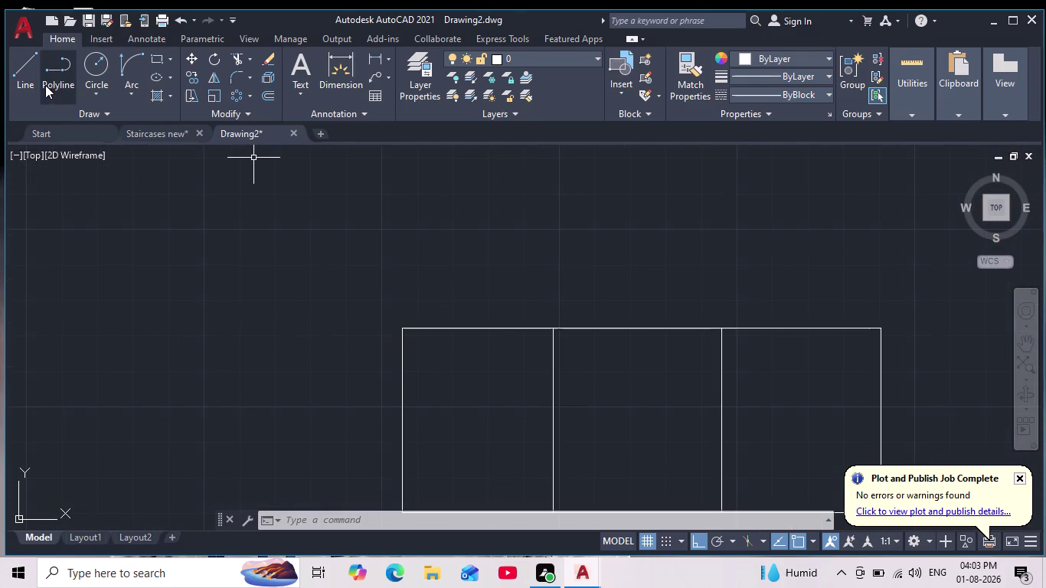
middle_drag(451, 325, 444, 301)
scroll(down, 3)
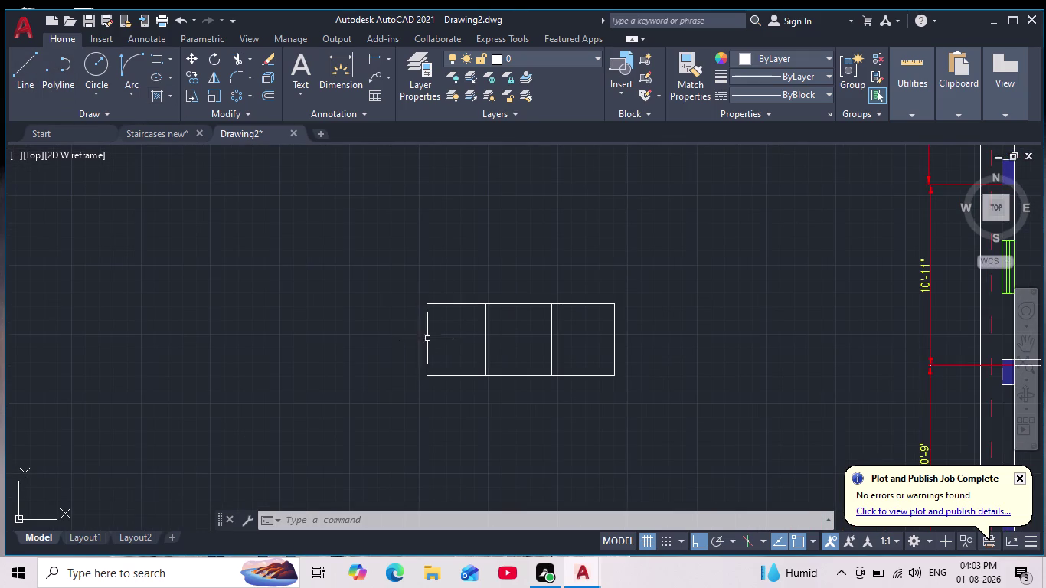
click(426, 339)
click(516, 379)
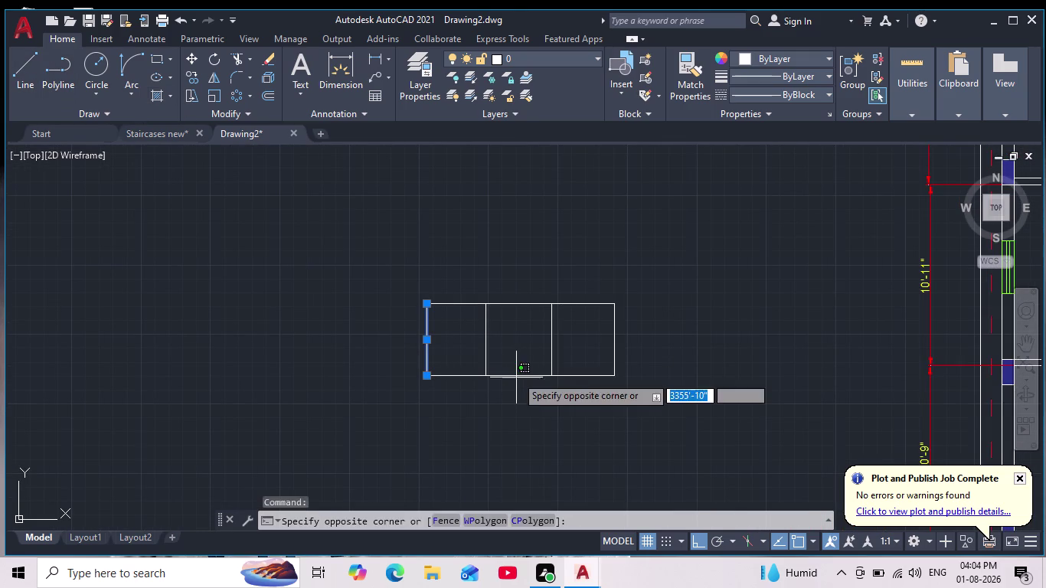
click(516, 371)
click(614, 343)
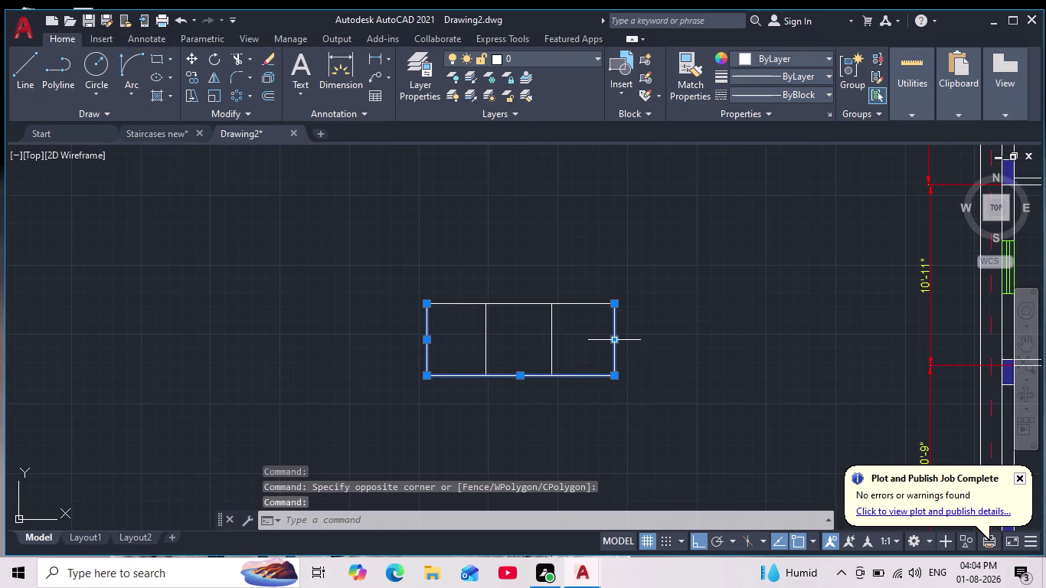
key(j)
key(Return)
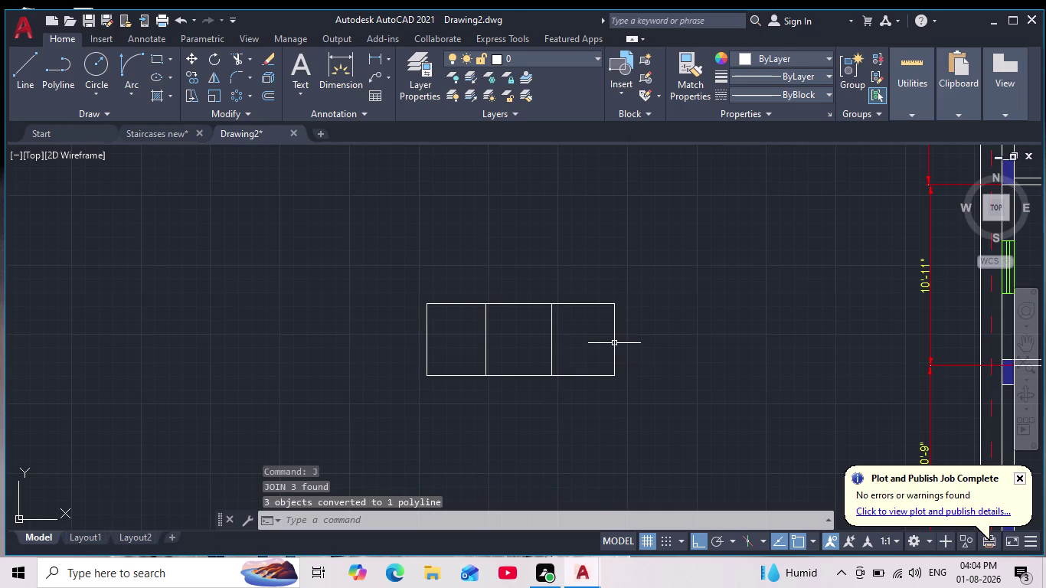
Begin a 2-inch offset of the joined outline.
key(o)
key(Return)
key(2)
key(Return)
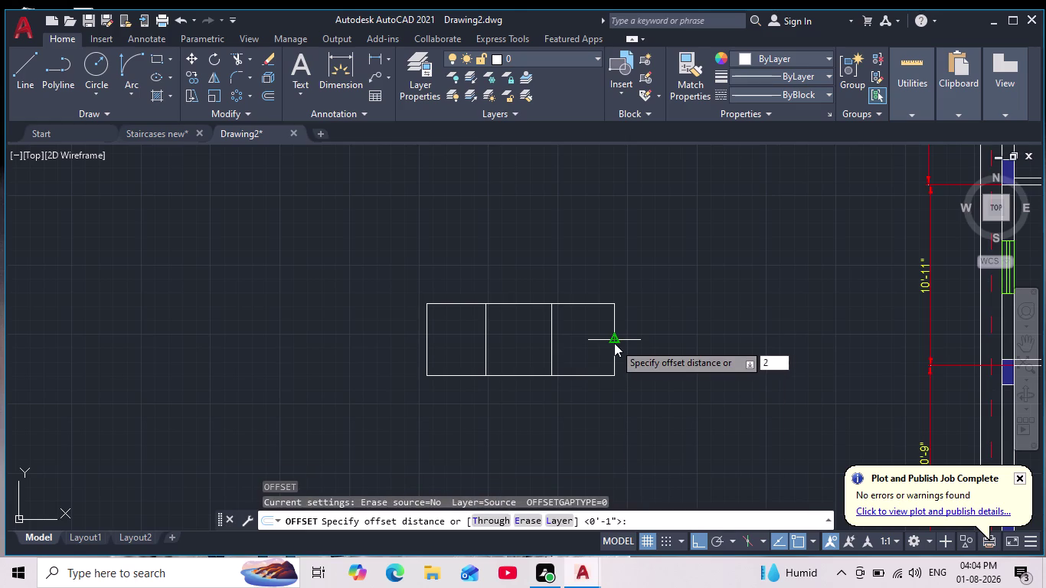
click(527, 374)
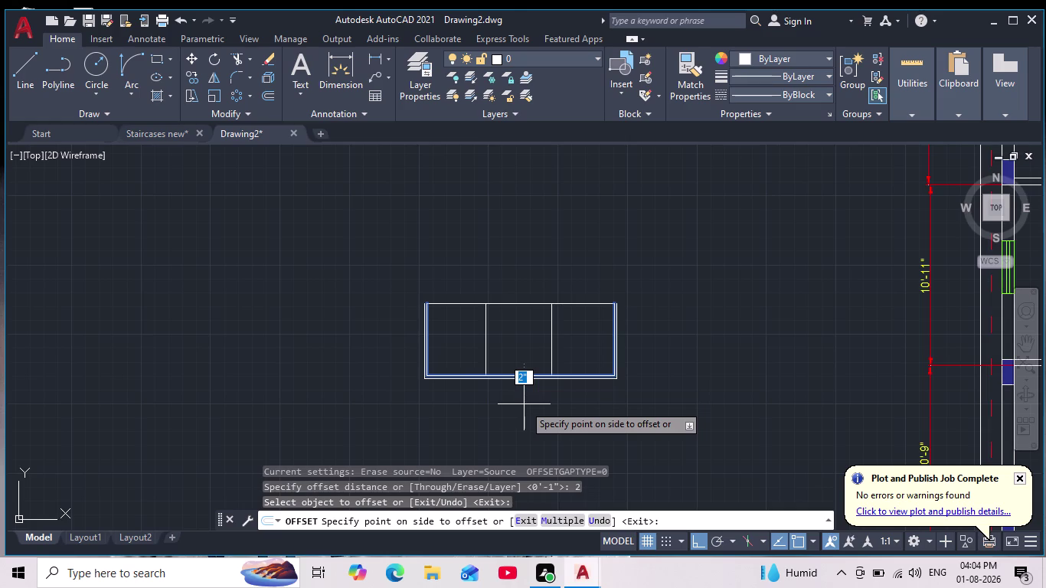
Offset the joined sofa outline 6 inches outward.
key(Escape)
key(o)
key(Return)
key(6)
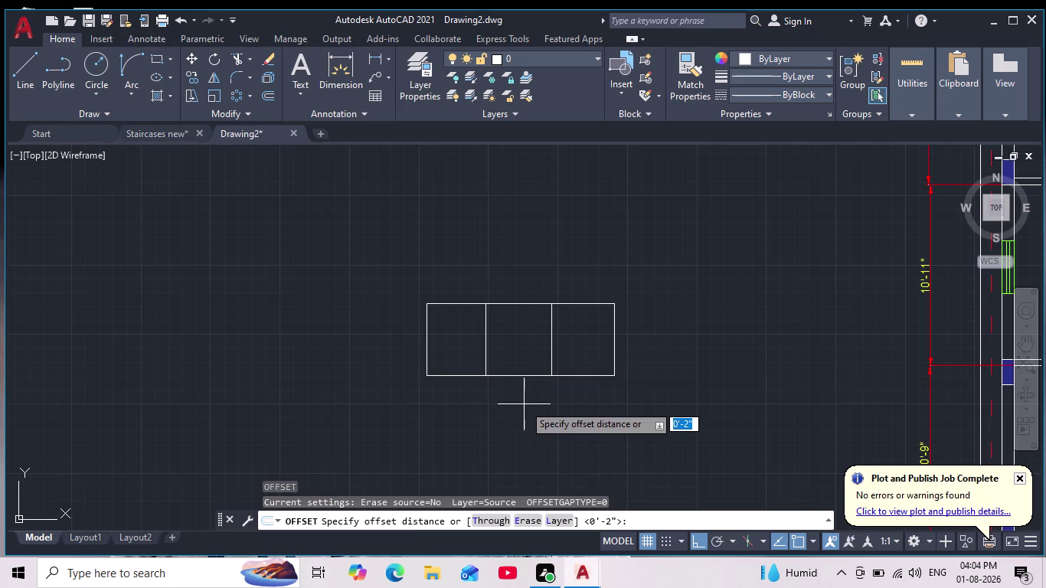
key(Return)
click(531, 376)
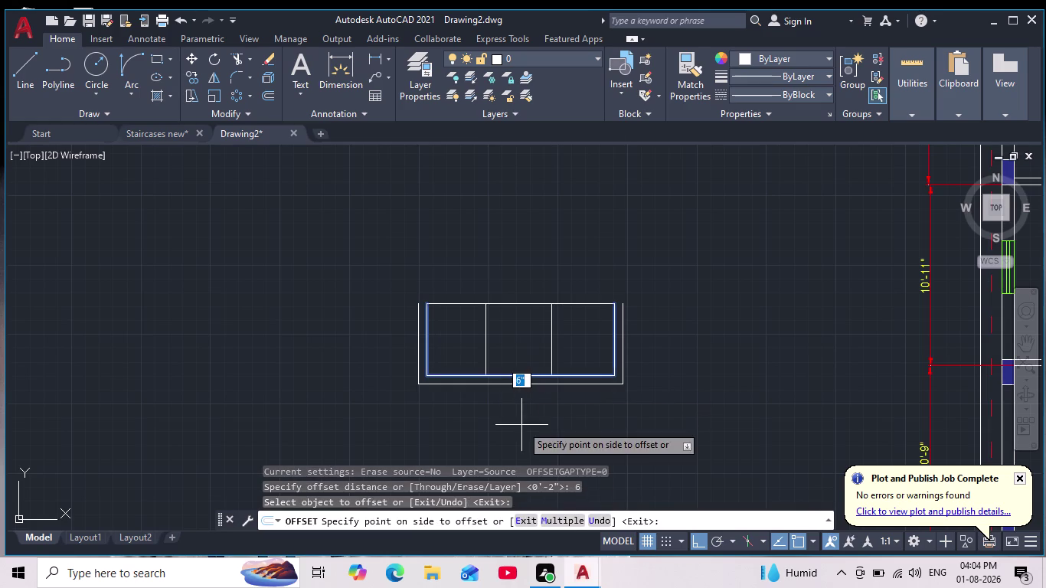
click(522, 425)
scroll(up, 3)
scroll(down, 3)
scroll(up, 3)
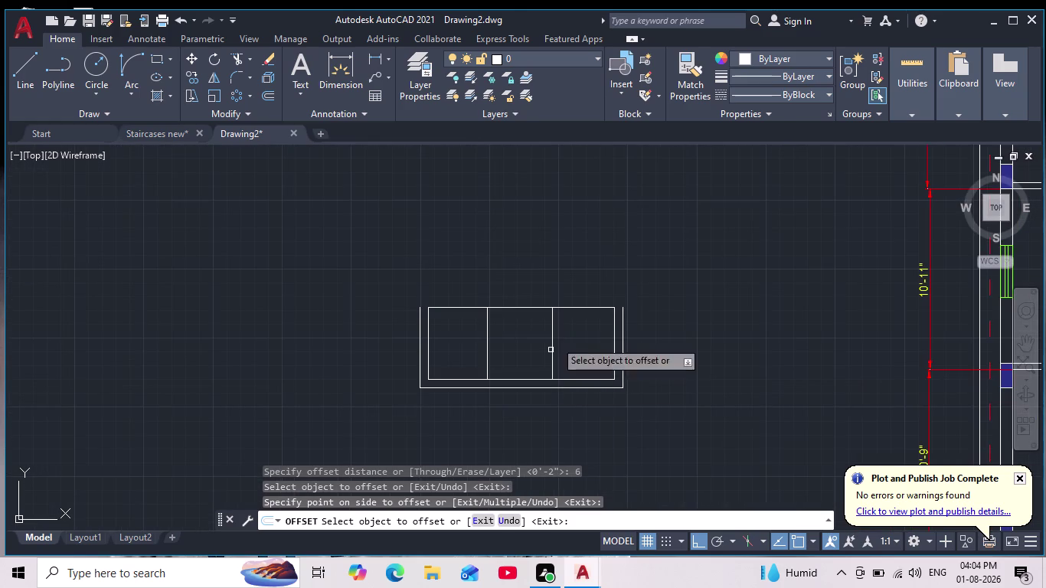
key(Escape)
key(Escape)
click(236, 79)
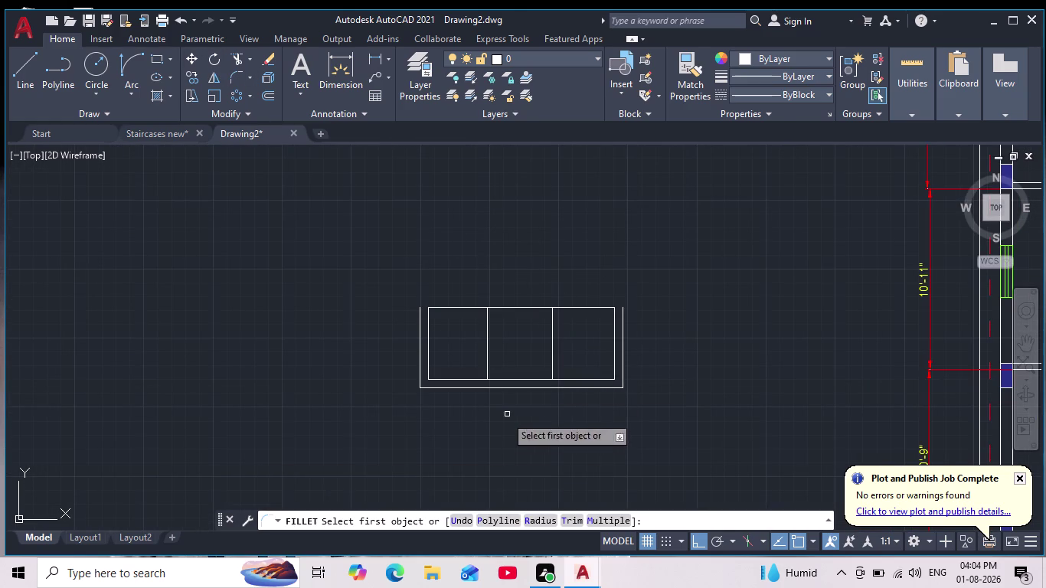
Fillet the bottom-left corners of the sofa's inner and outer outlines at 0'-5".
scroll(up, 3)
click(400, 340)
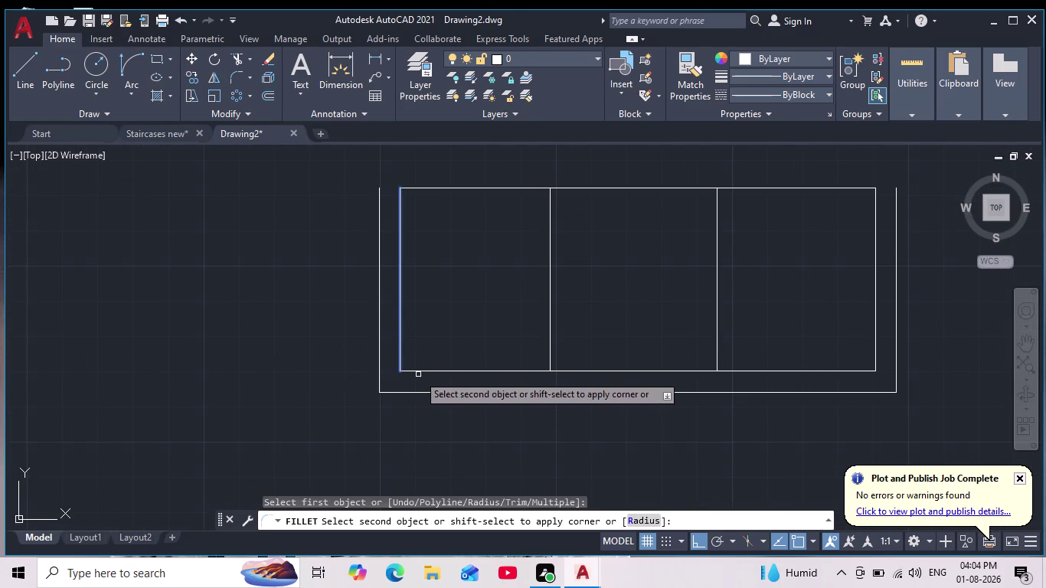
click(414, 370)
key(space)
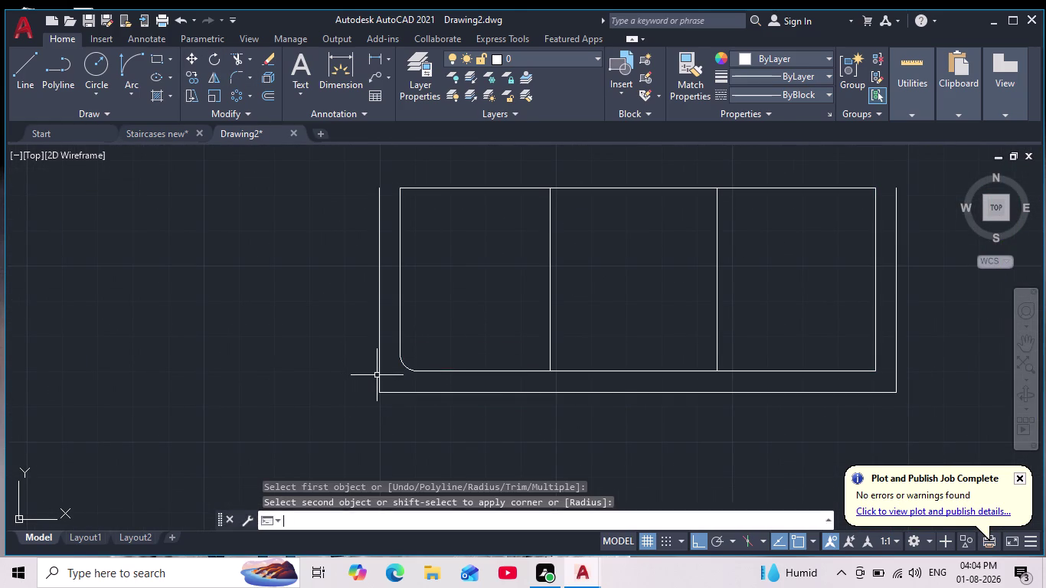
click(379, 368)
click(394, 391)
scroll(down, 3)
middle_drag(572, 437, 572, 437)
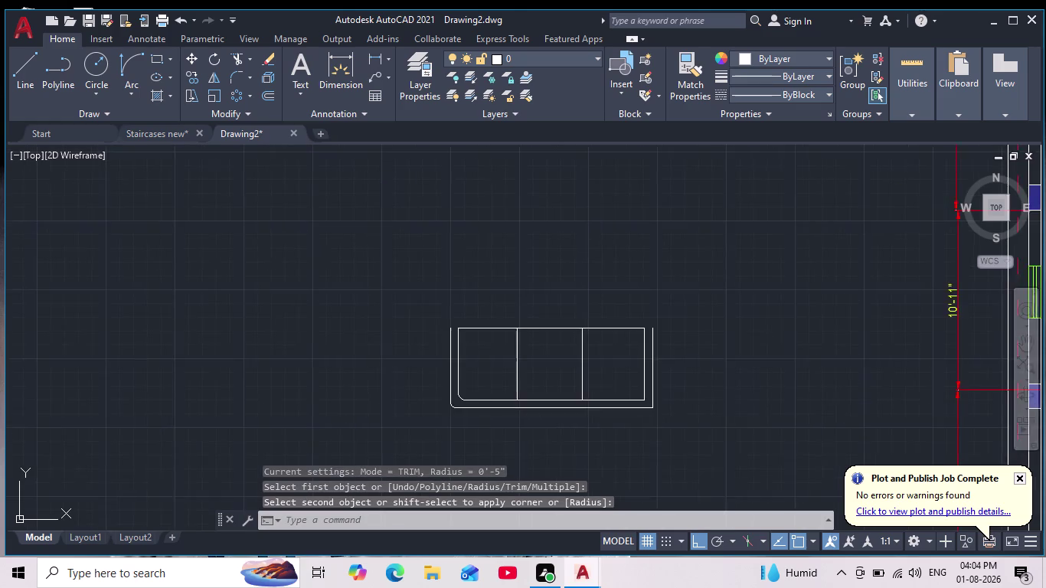
middle_drag(573, 437, 537, 427)
scroll(up, 3)
Fillet the bottom-right corners of the inner and outer outlines, then zoom out.
key(space)
middle_drag(527, 253, 522, 397)
scroll(down, 3)
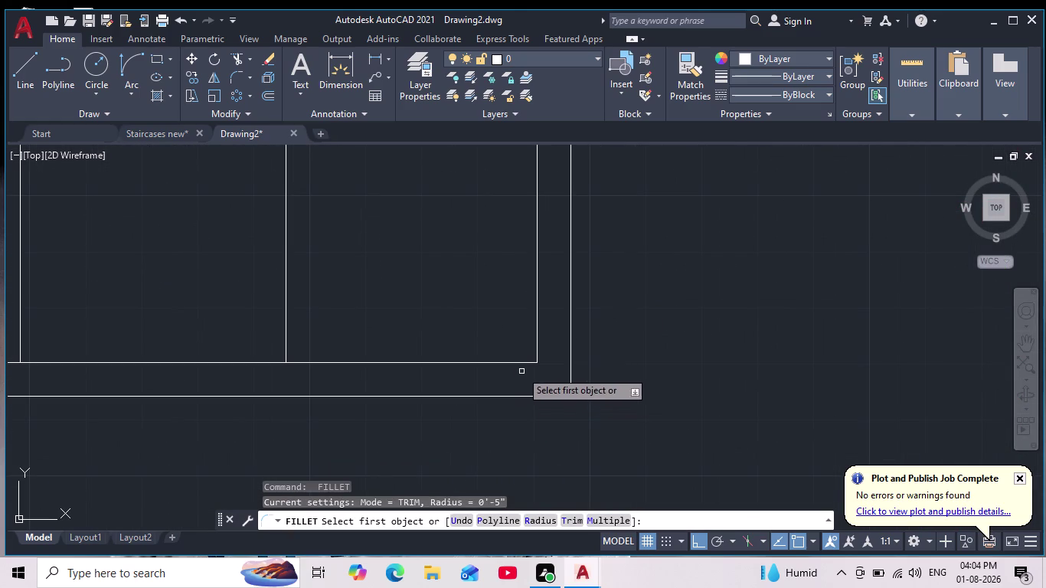
click(518, 360)
click(520, 362)
click(536, 336)
key(space)
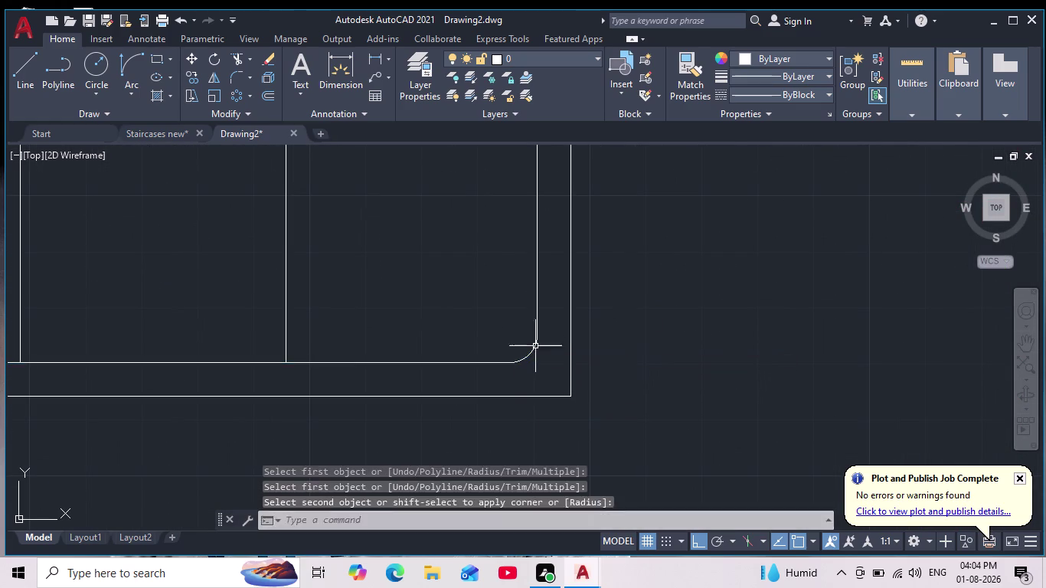
click(524, 393)
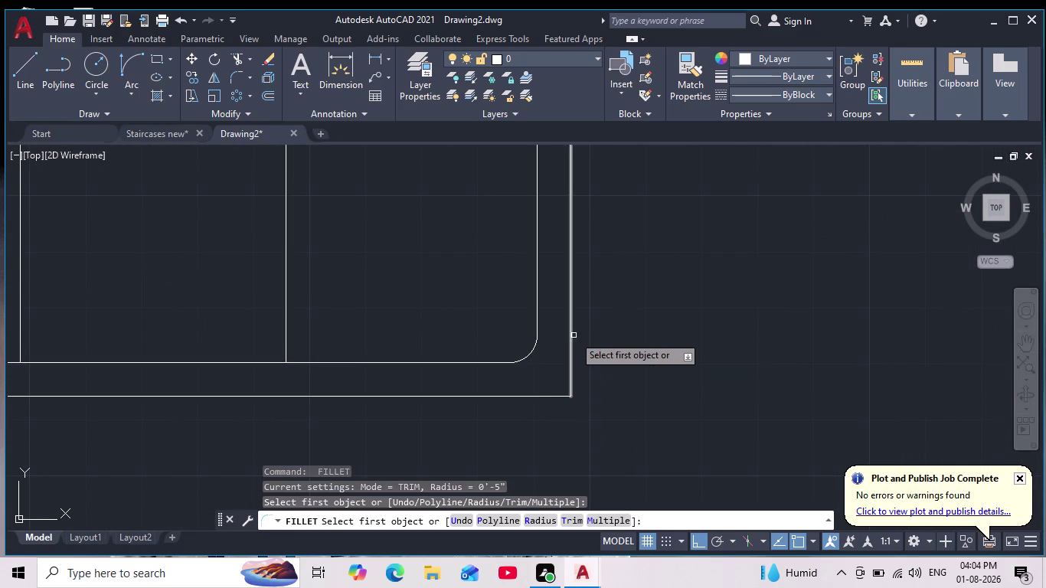
click(575, 334)
click(569, 339)
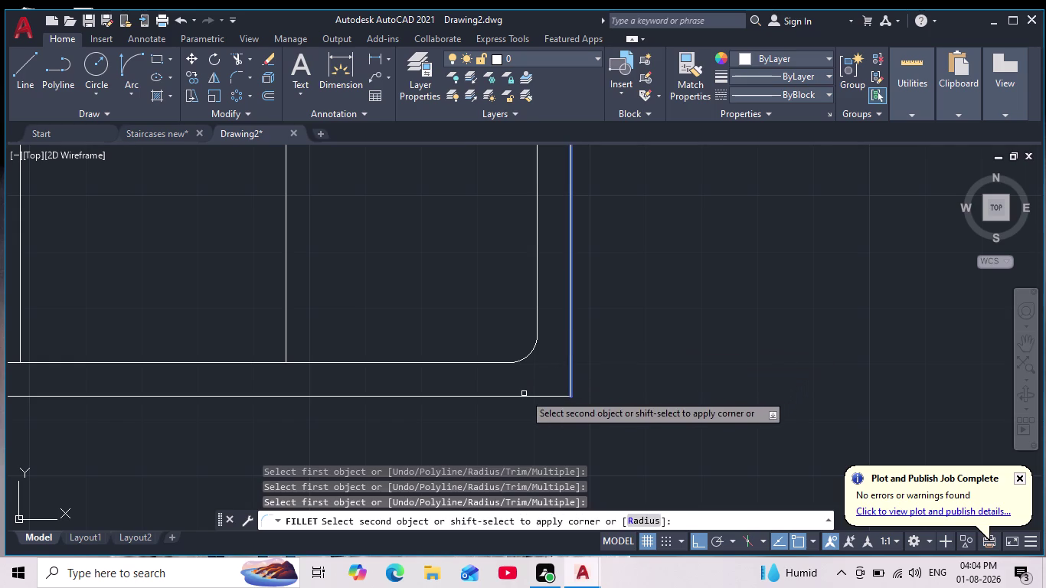
click(521, 396)
scroll(down, 3)
middle_drag(513, 409, 528, 430)
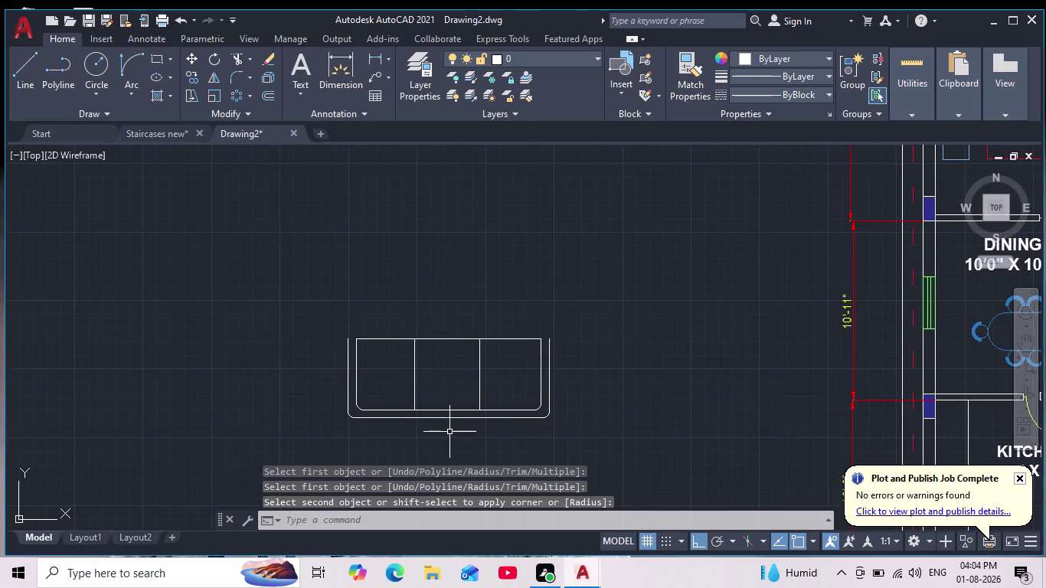
scroll(down, 3)
scroll(up, 3)
scroll(up, 3)
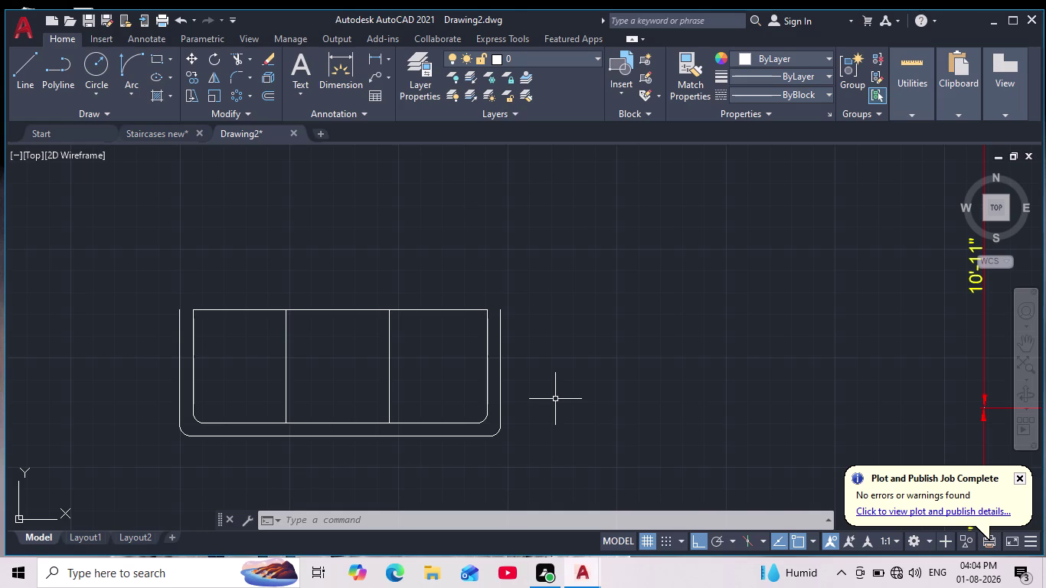
Start a spline at the sofa outline's corner with polar tracking on, then cancel it.
scroll(down, 3)
middle_drag(580, 382, 513, 346)
scroll(up, 3)
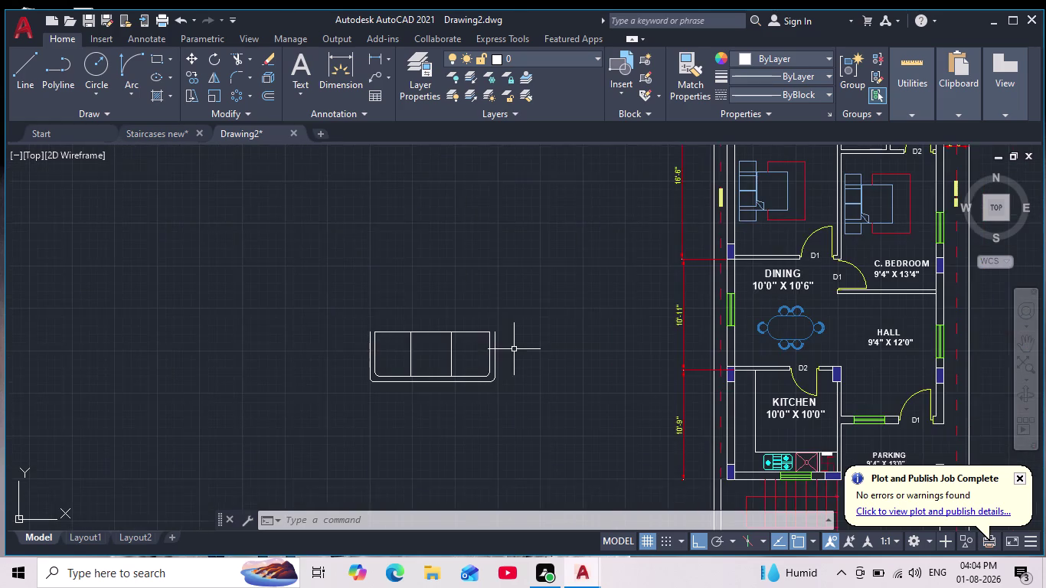
middle_drag(509, 348, 455, 414)
scroll(down, 3)
scroll(up, 3)
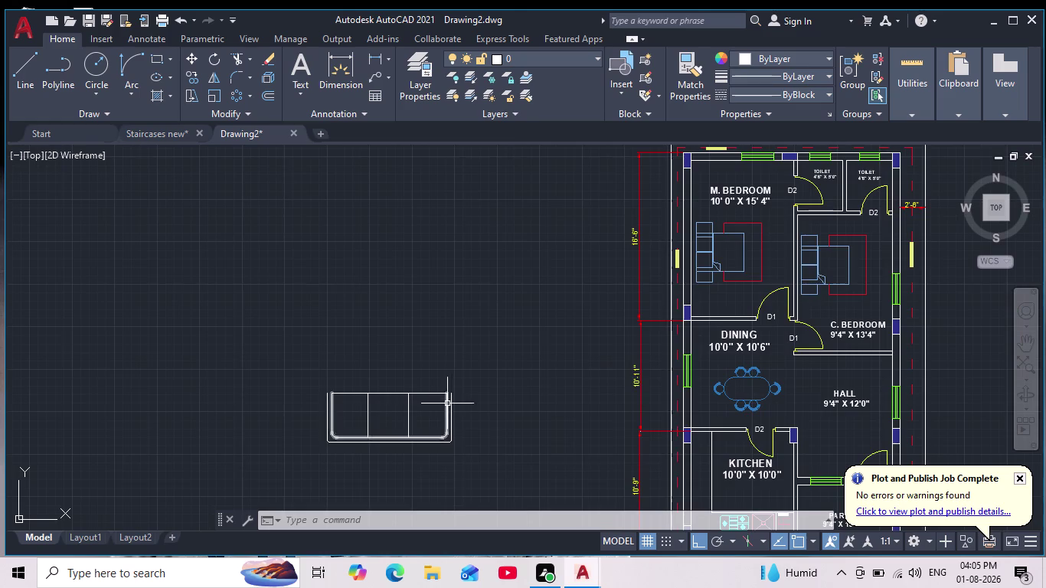
scroll(up, 3)
scroll(up, 3)
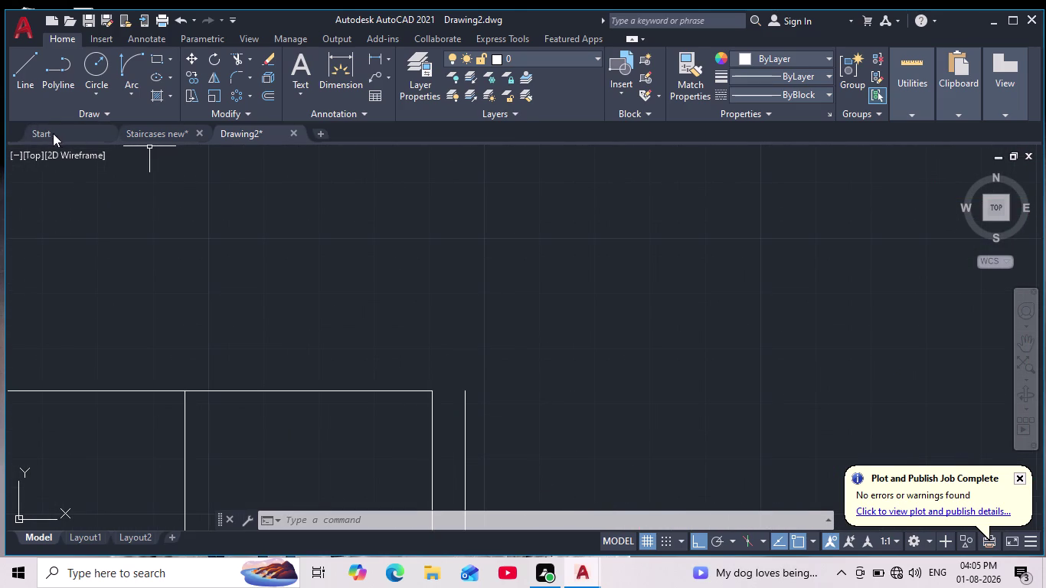
click(106, 115)
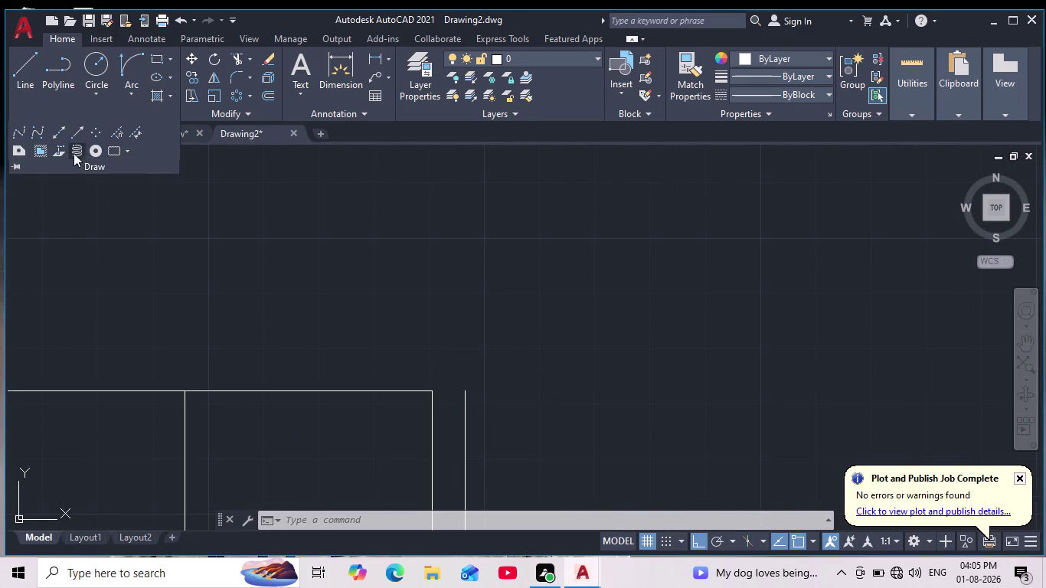
click(26, 134)
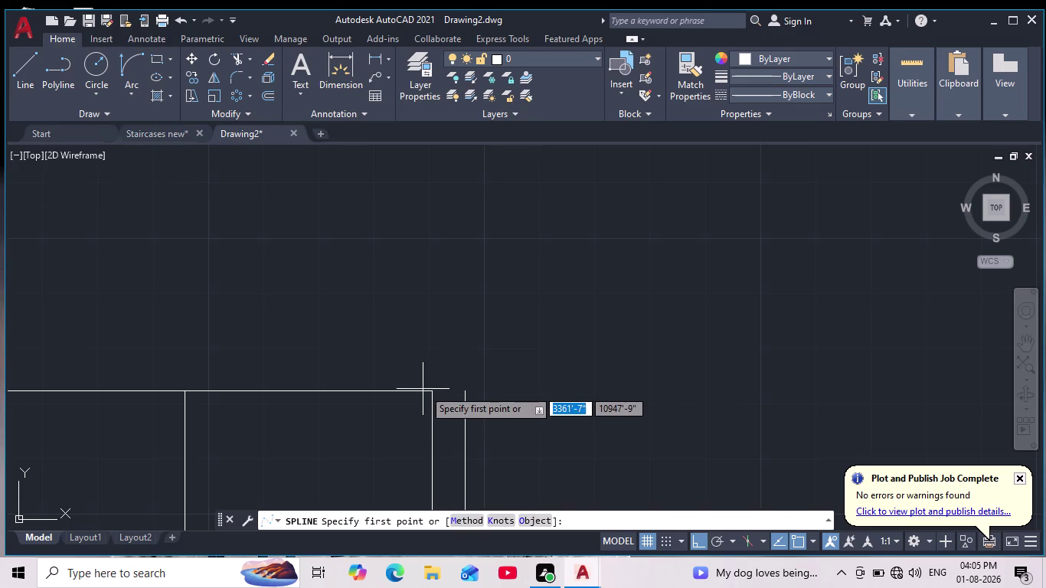
click(428, 388)
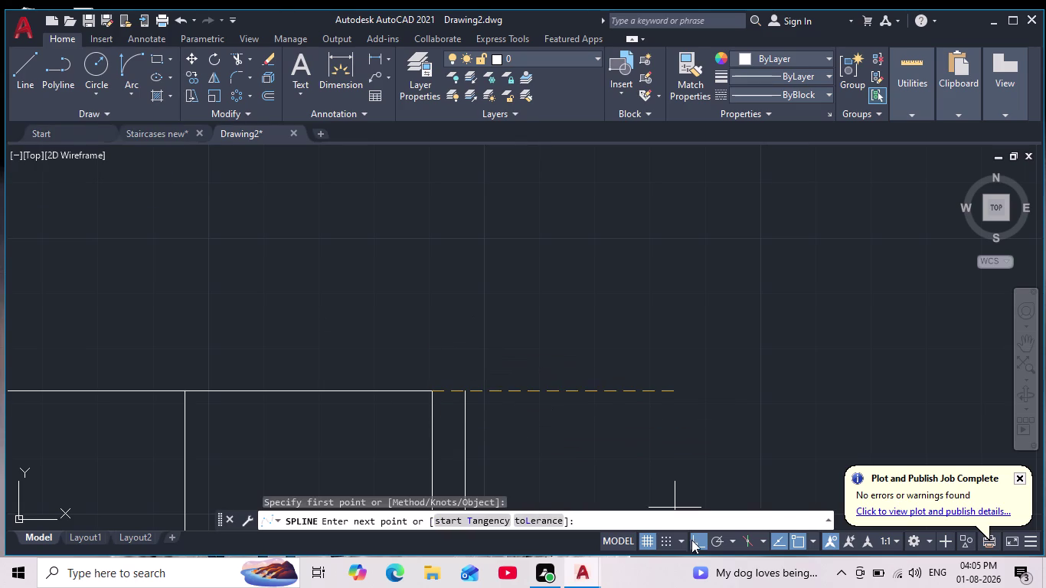
click(710, 542)
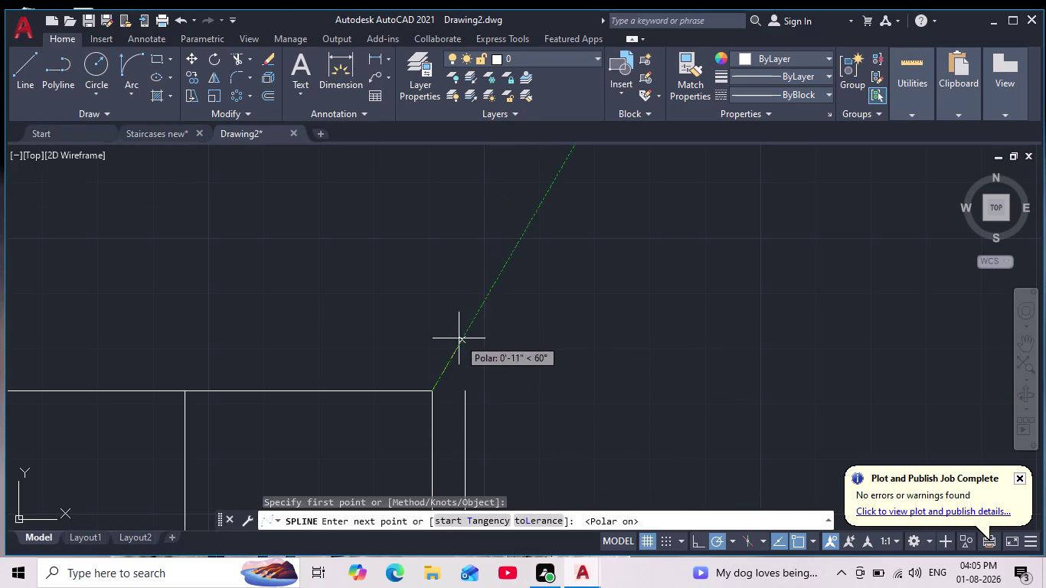
click(459, 339)
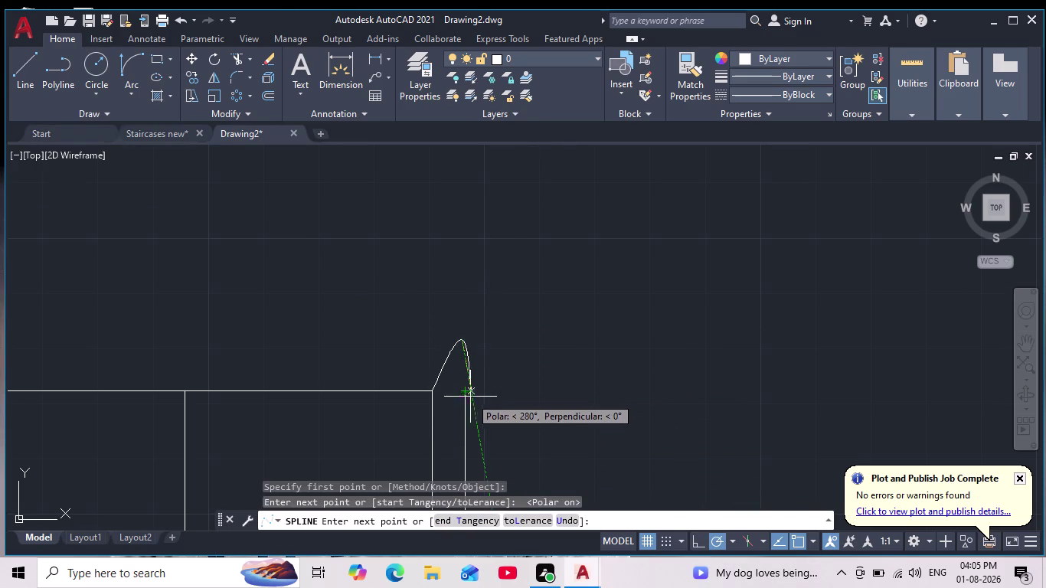
click(463, 398)
key(Escape)
Pan and zoom to view the rounded sofa beside the hall area of the plan.
scroll(down, 3)
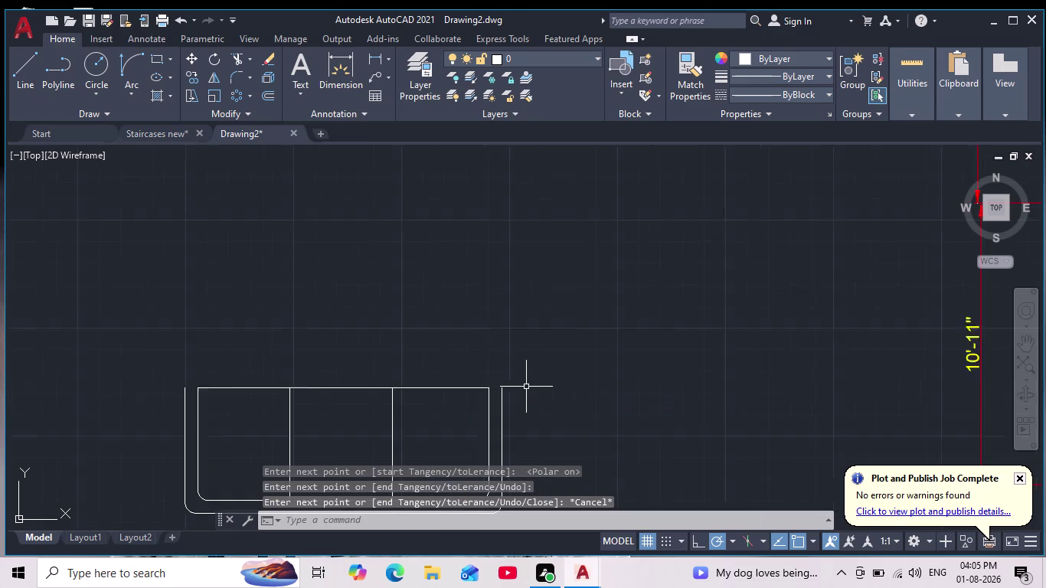
scroll(down, 3)
middle_drag(499, 400, 526, 363)
scroll(down, 3)
scroll(up, 3)
scroll(down, 3)
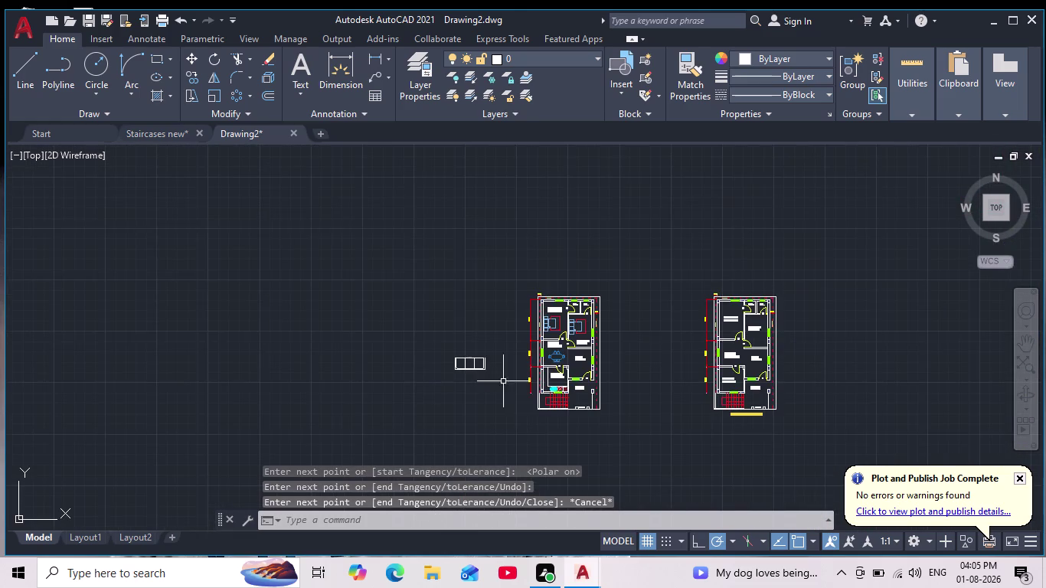
scroll(up, 3)
middle_drag(530, 378, 497, 404)
scroll(up, 3)
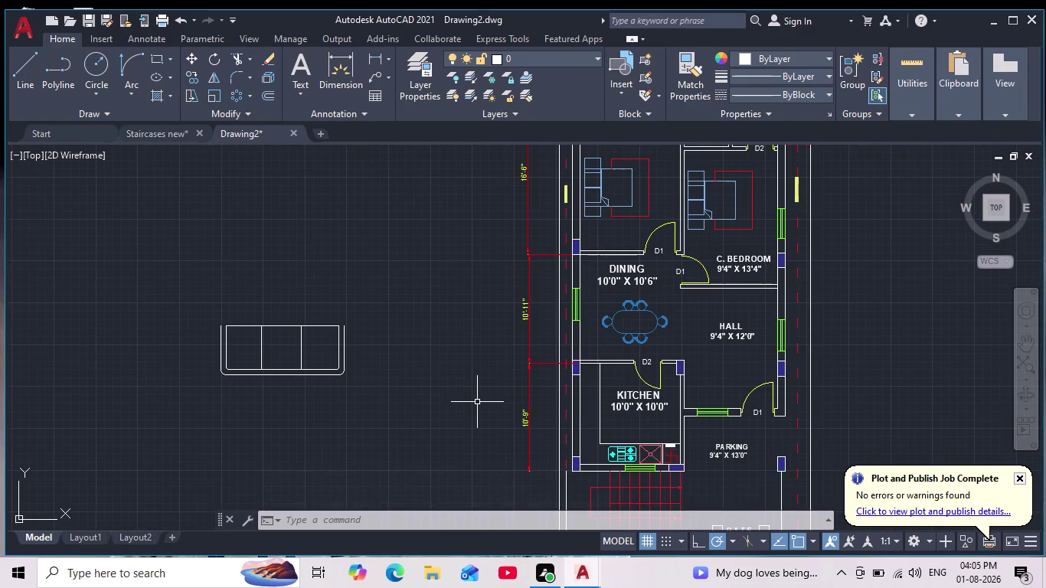
Draw a circle centred on the sofa outline's top-left corner, reaching the inner corner.
click(99, 66)
scroll(up, 3)
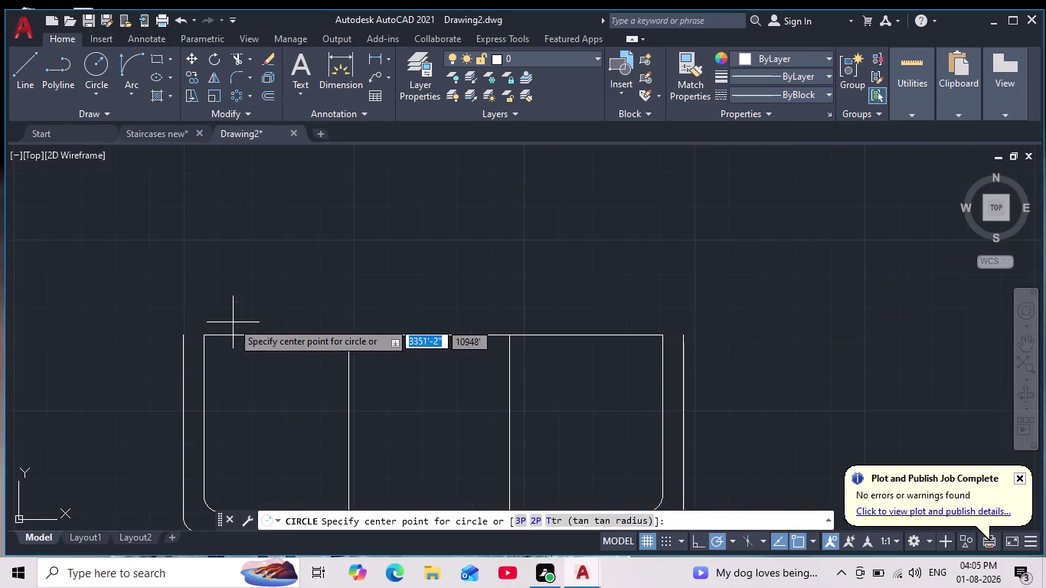
scroll(up, 3)
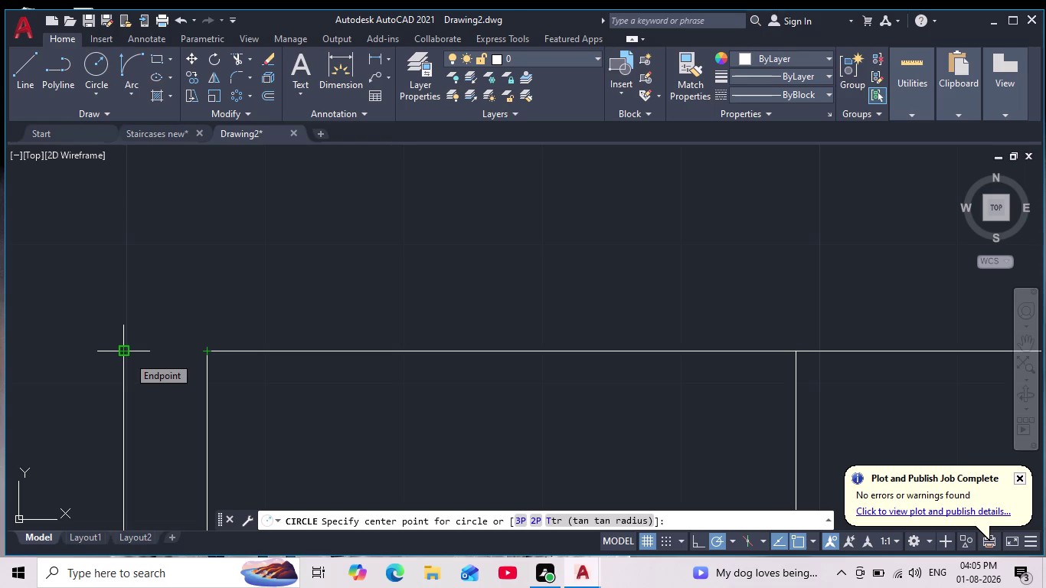
click(128, 356)
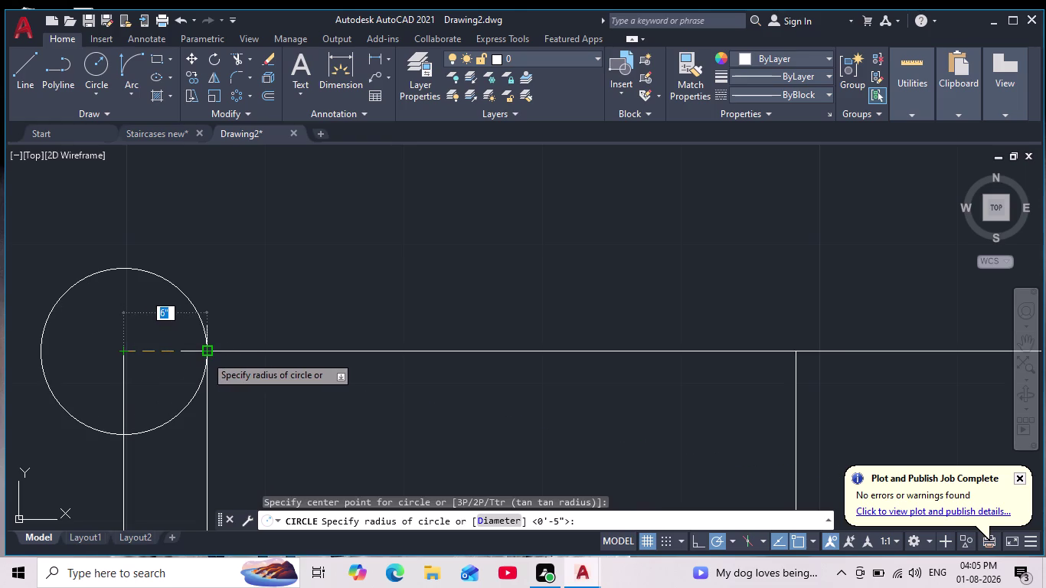
click(205, 355)
scroll(down, 3)
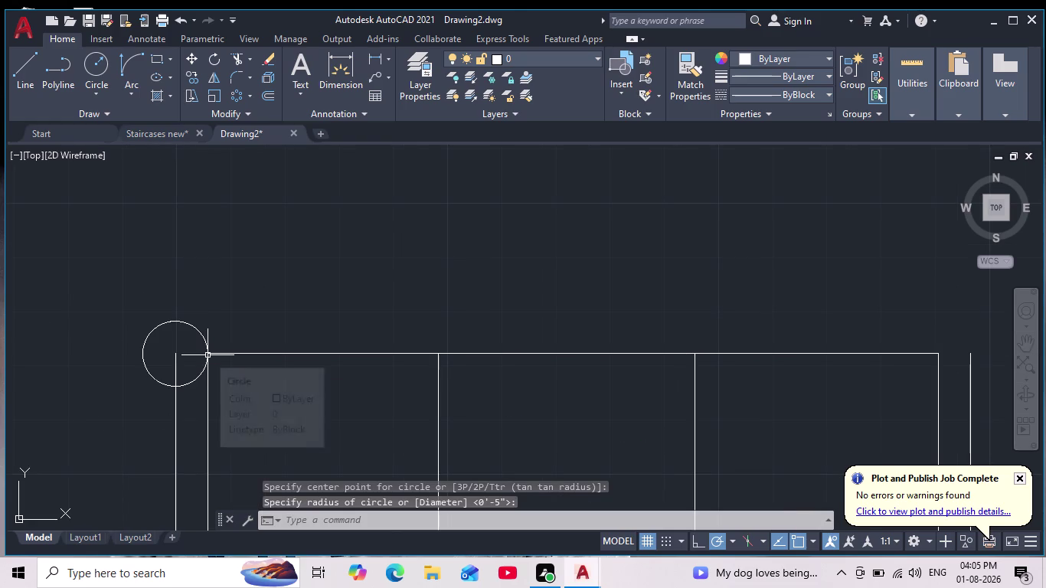
key(Escape)
middle_drag(323, 318, 302, 310)
scroll(down, 3)
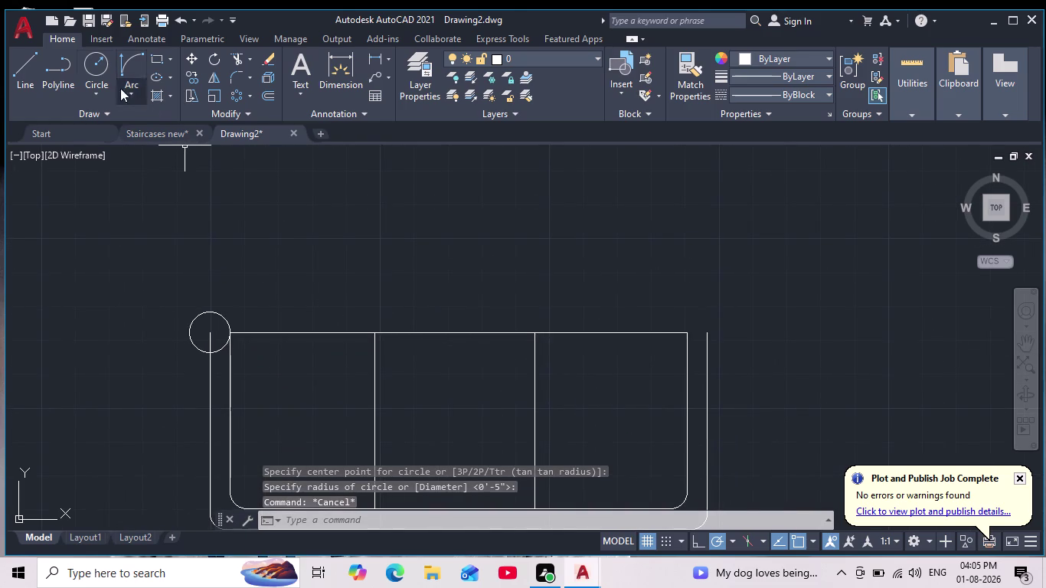
click(99, 71)
middle_drag(666, 373, 584, 384)
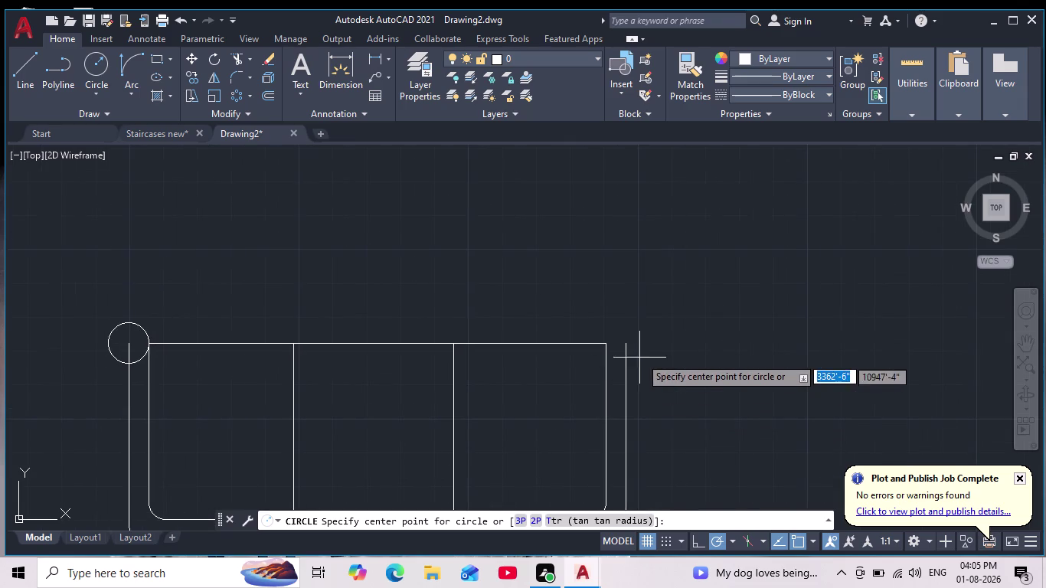
scroll(up, 3)
click(604, 337)
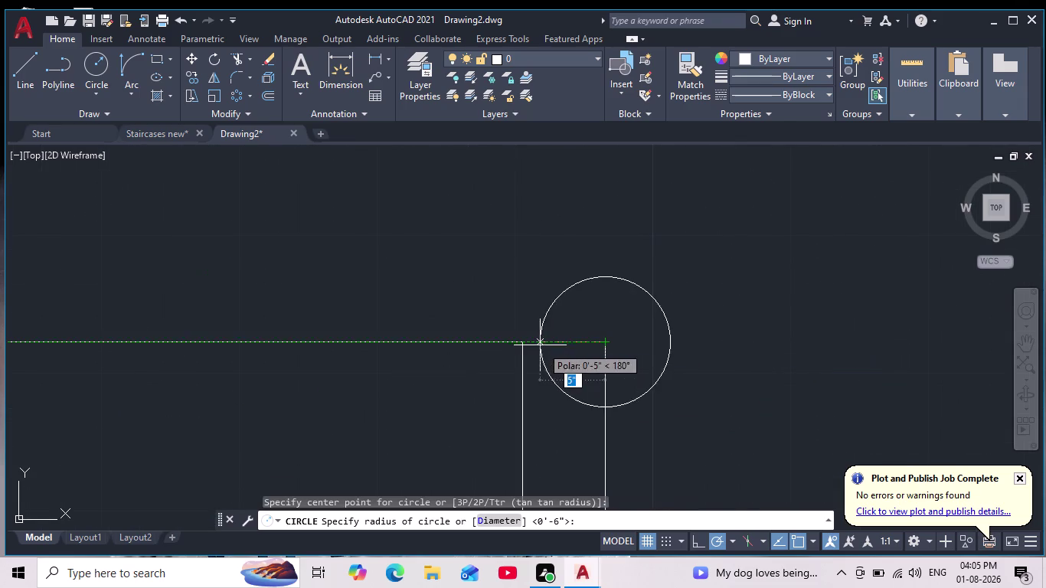
key(Escape)
scroll(down, 3)
scroll(up, 3)
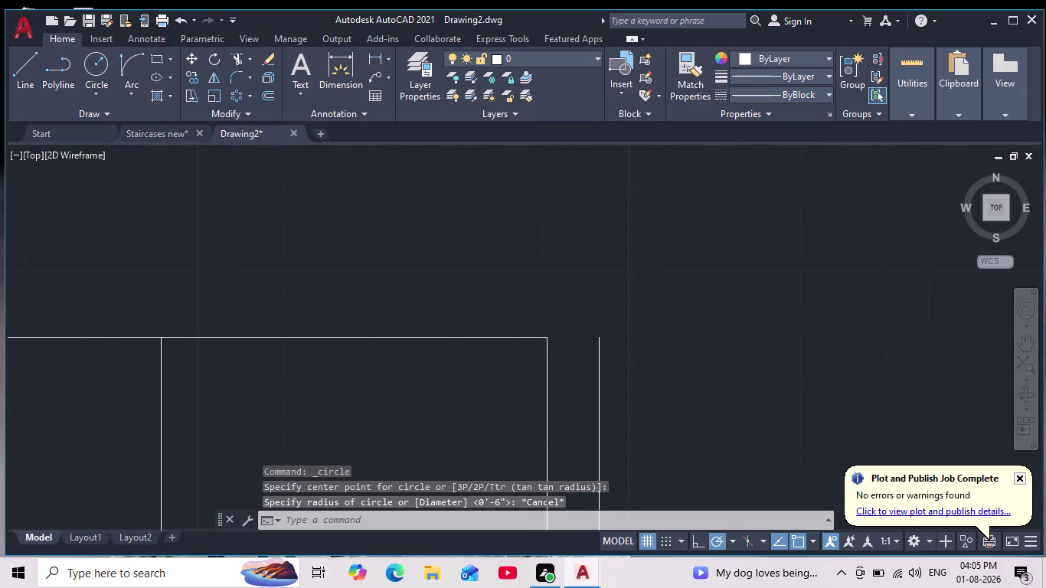
scroll(down, 3)
middle_drag(372, 262, 514, 281)
scroll(up, 3)
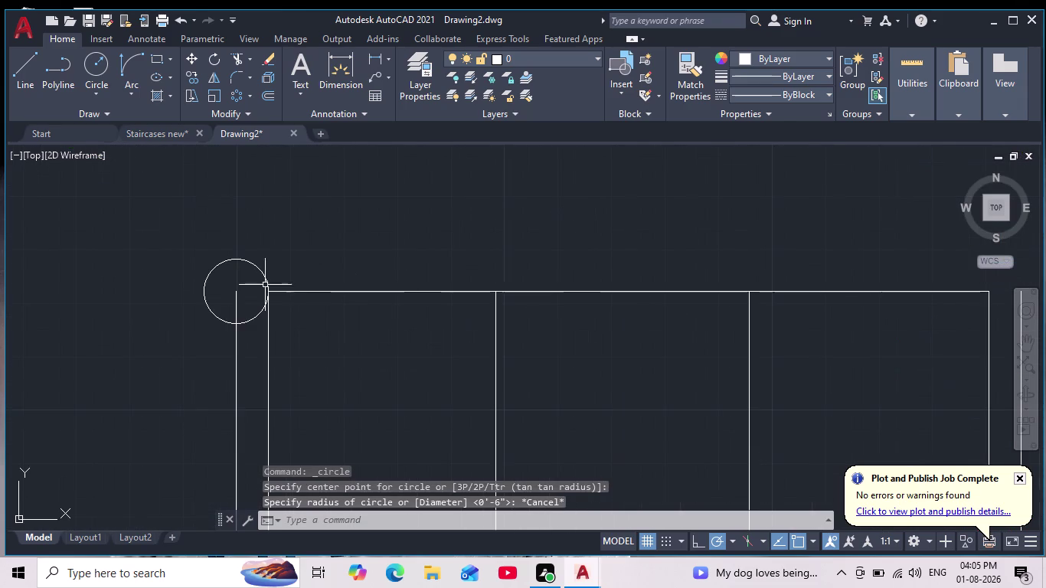
scroll(up, 3)
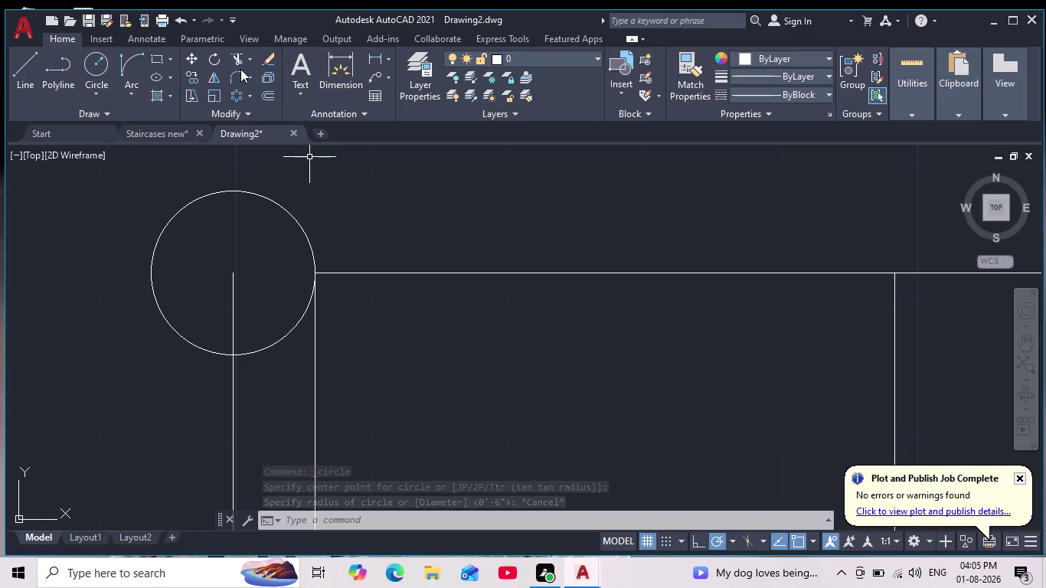
Trim the line inside the left corner circle, then select that circle.
click(234, 61)
click(234, 302)
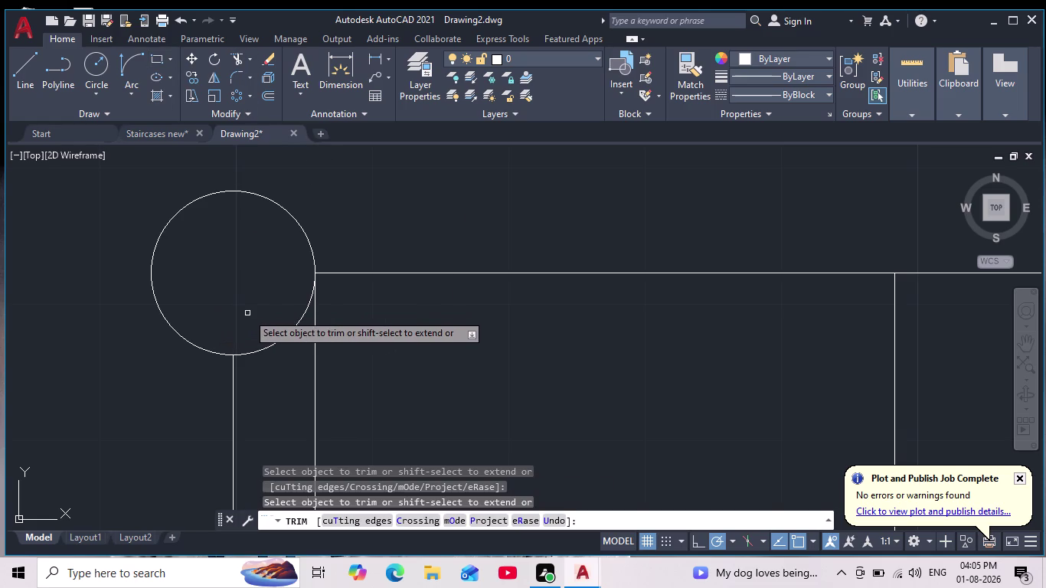
click(262, 349)
scroll(down, 3)
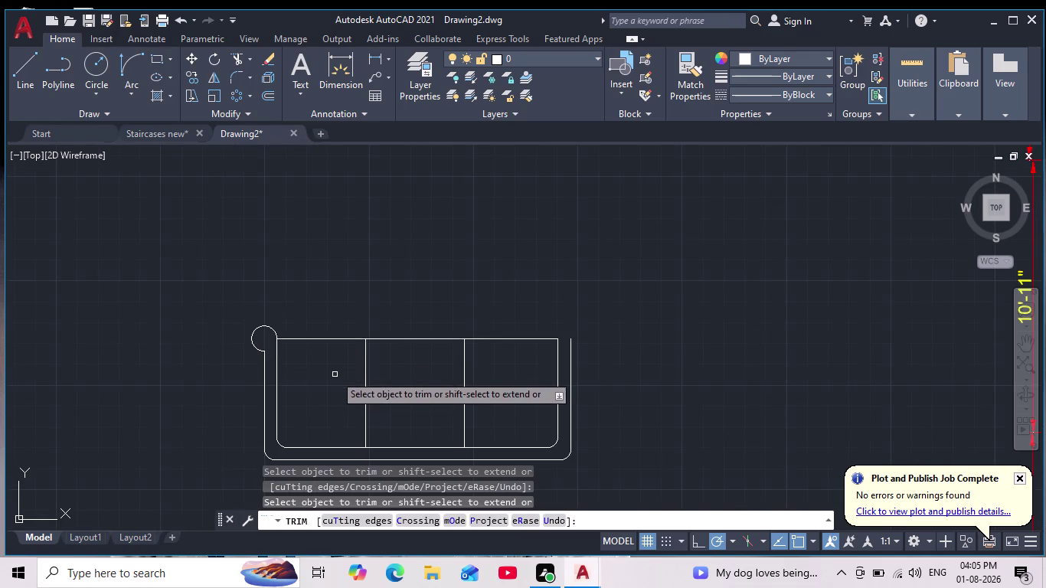
key(Escape)
key(Escape)
scroll(up, 3)
drag(298, 274, 279, 276)
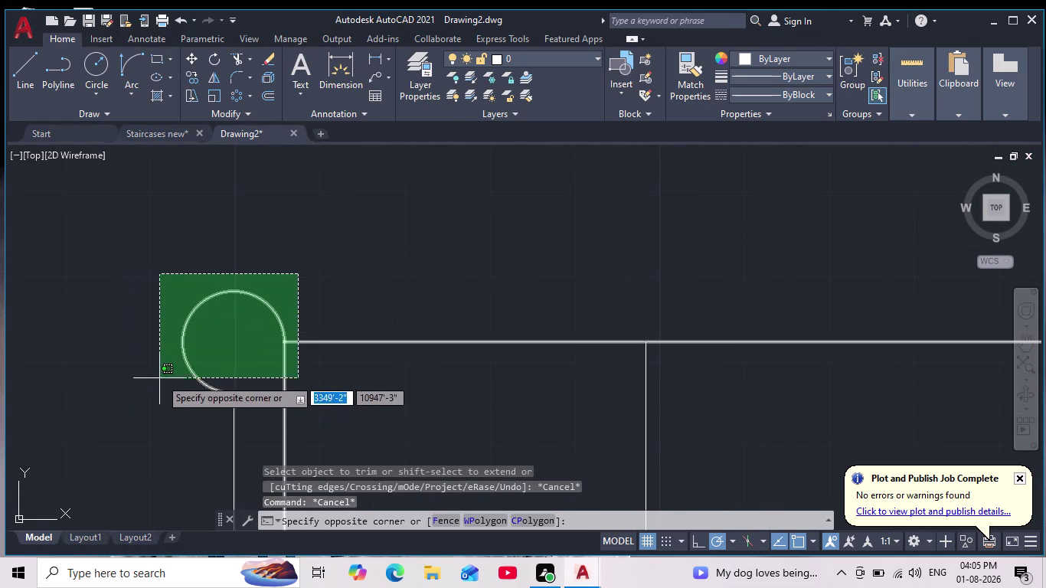
key(Escape)
drag(140, 257, 136, 273)
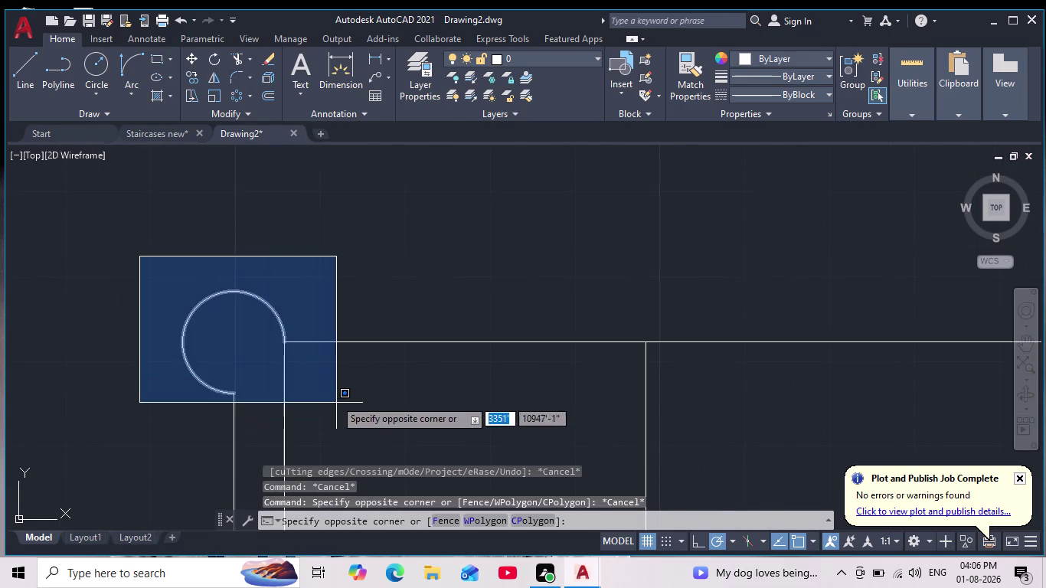
click(333, 398)
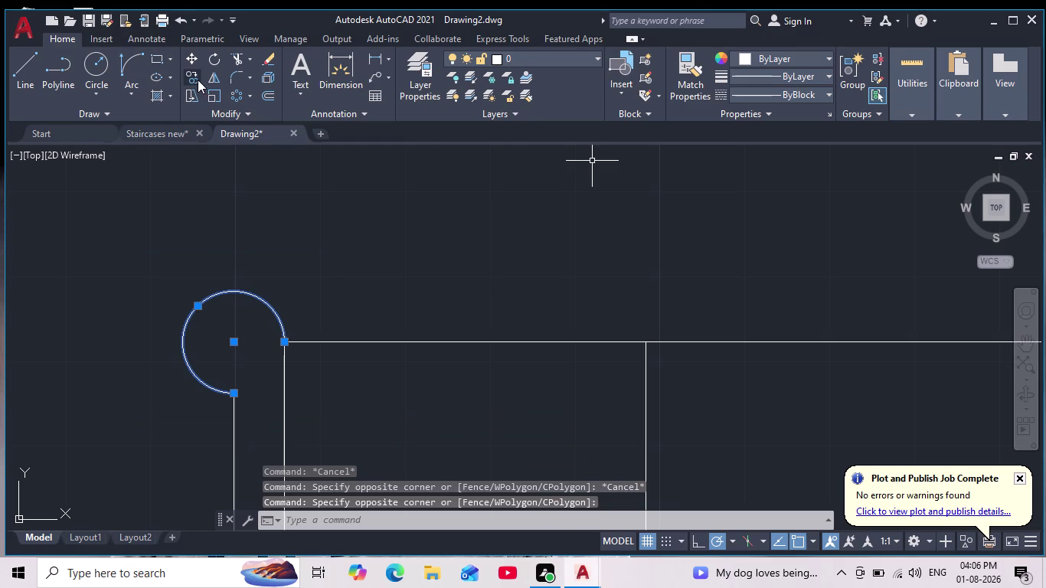
click(194, 77)
scroll(down, 3)
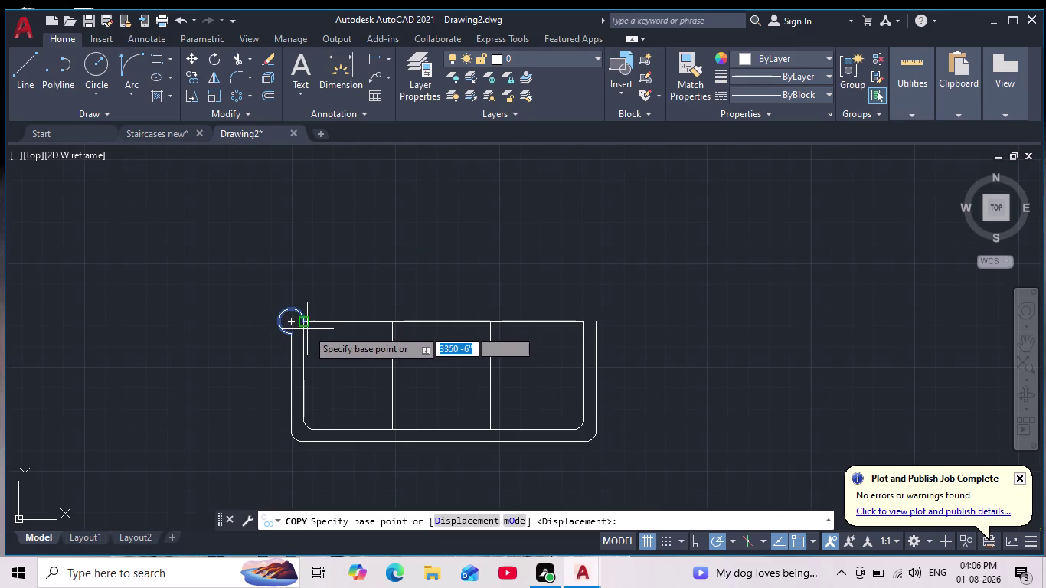
key(Escape)
Draw a circle at the top-right corner and trim the overlapping lines inside it.
middle_drag(334, 329, 245, 321)
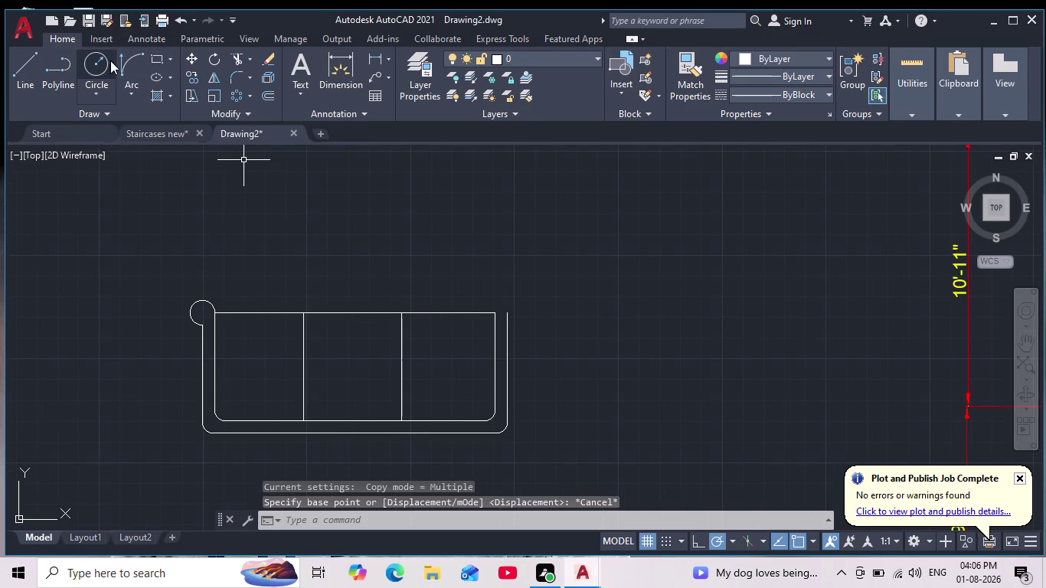
click(110, 60)
scroll(up, 3)
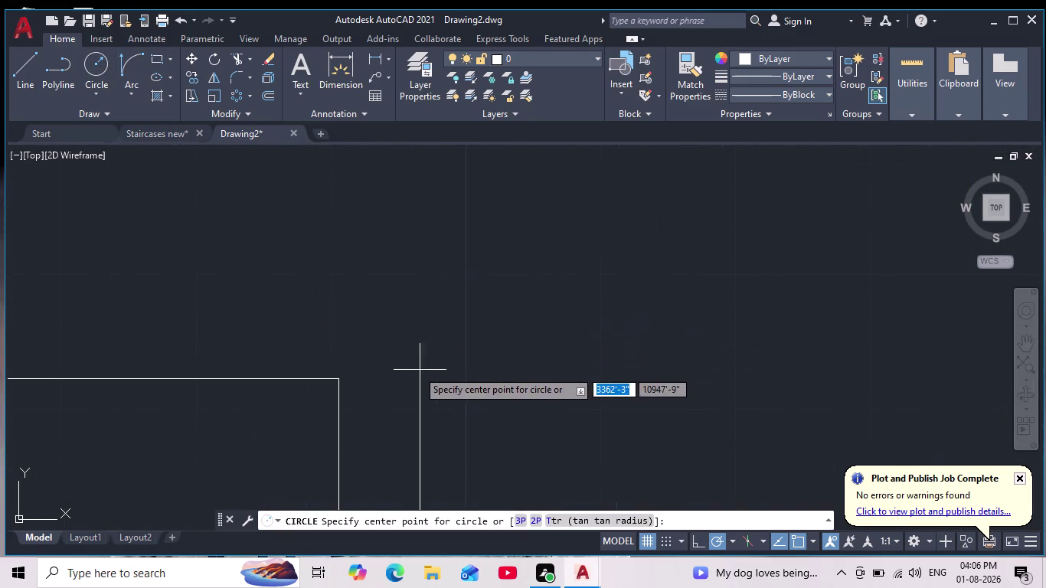
click(422, 381)
click(340, 378)
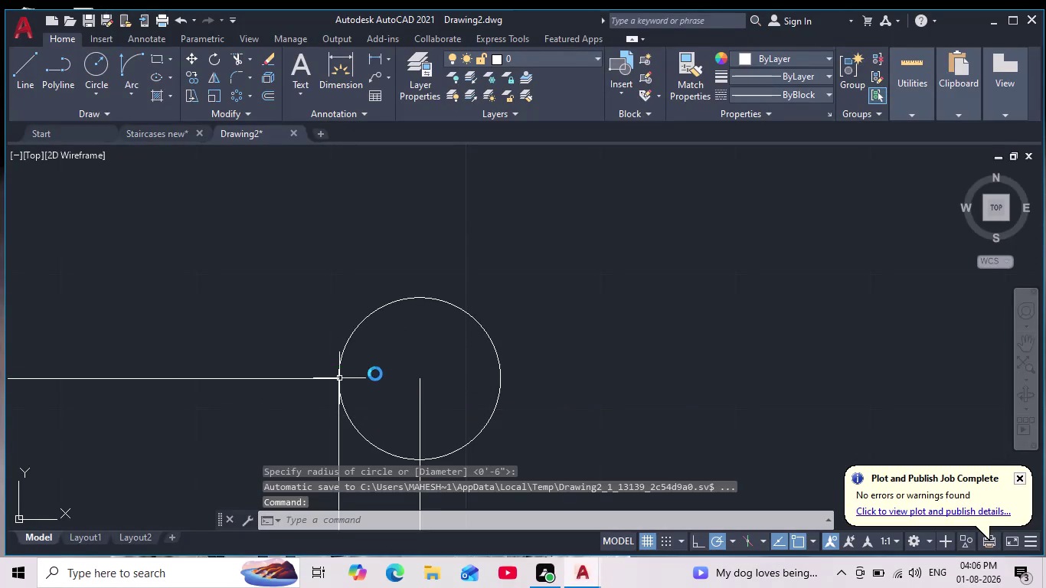
key(Escape)
scroll(down, 3)
click(245, 58)
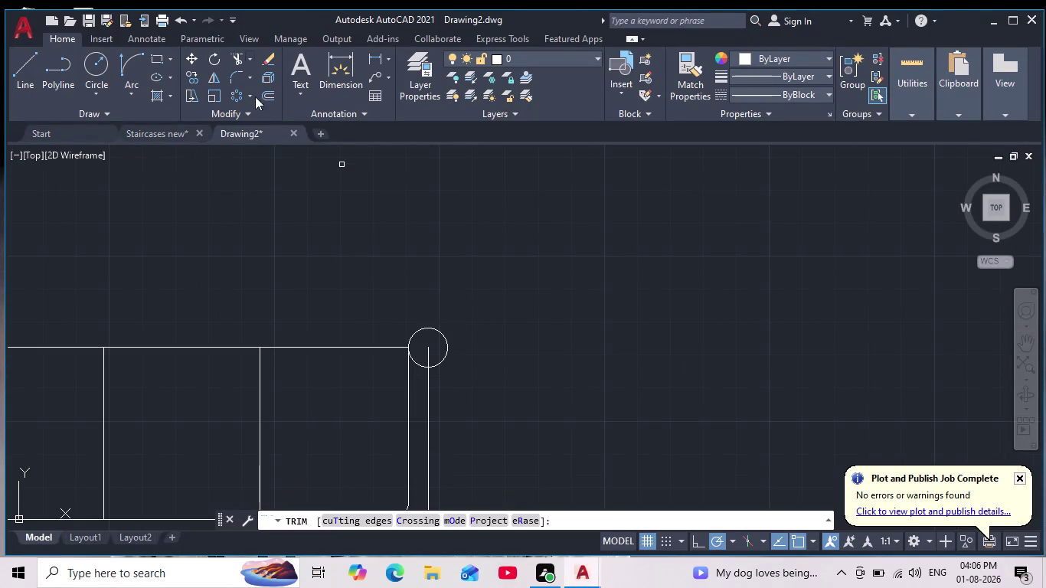
scroll(up, 3)
drag(406, 358, 398, 356)
click(422, 353)
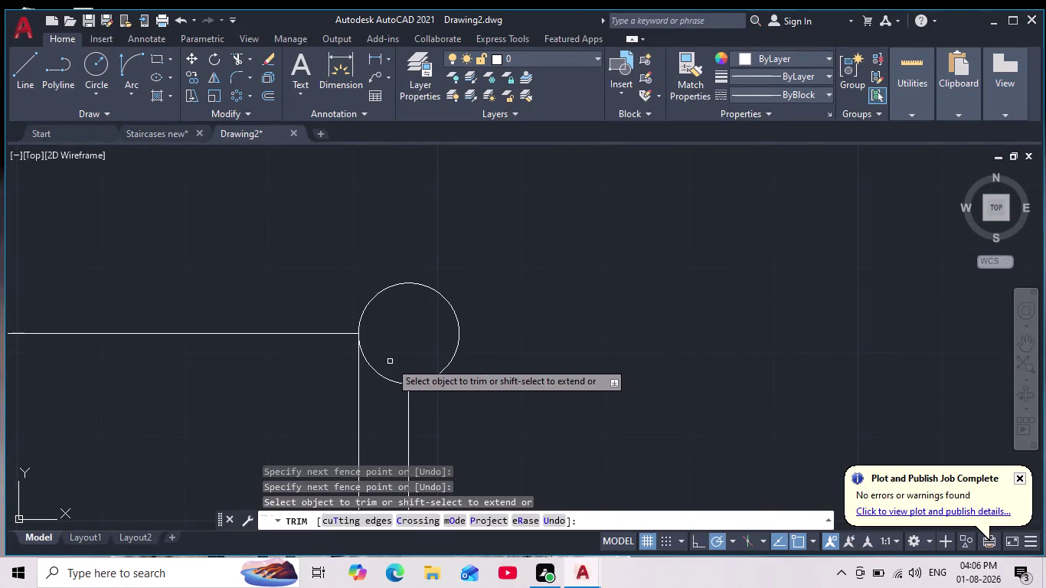
drag(390, 361, 384, 375)
click(372, 391)
key(Escape)
scroll(down, 3)
scroll(down, 3)
middle_drag(457, 374, 474, 355)
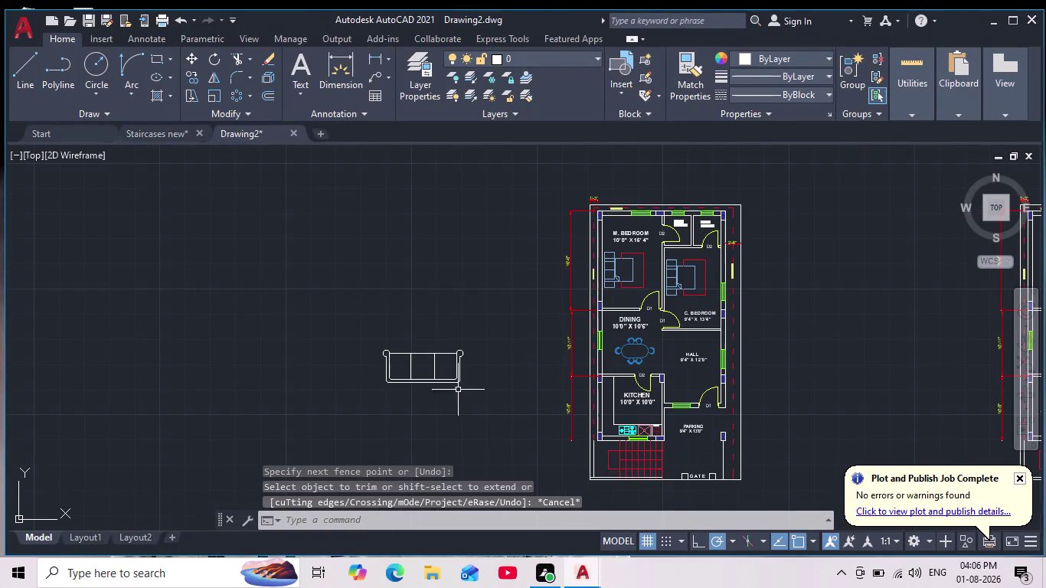
scroll(up, 3)
Draw two angled lines meeting at a point, forming a sideways V left of the sofa.
middle_click(447, 393)
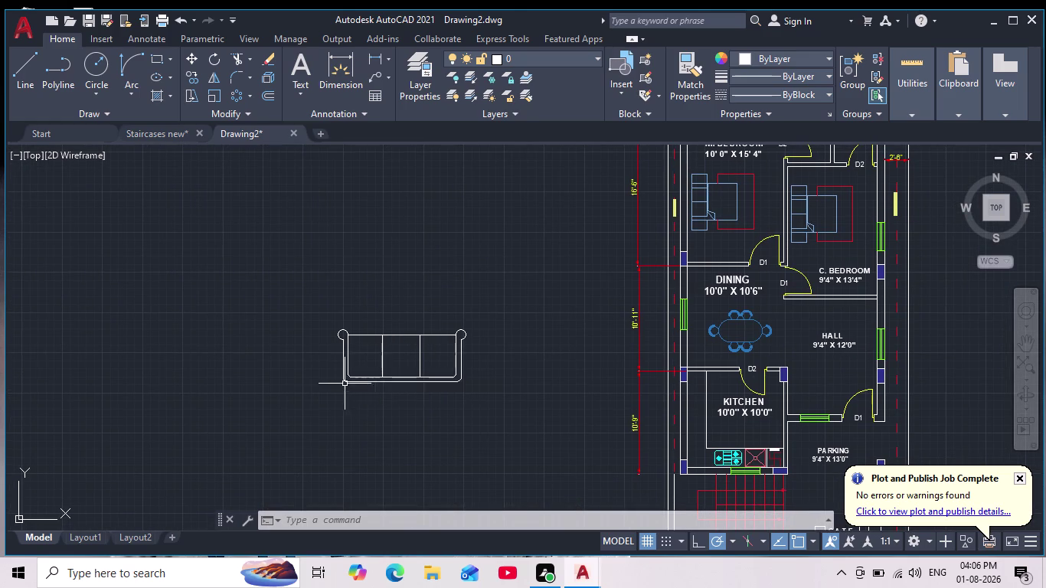
scroll(up, 3)
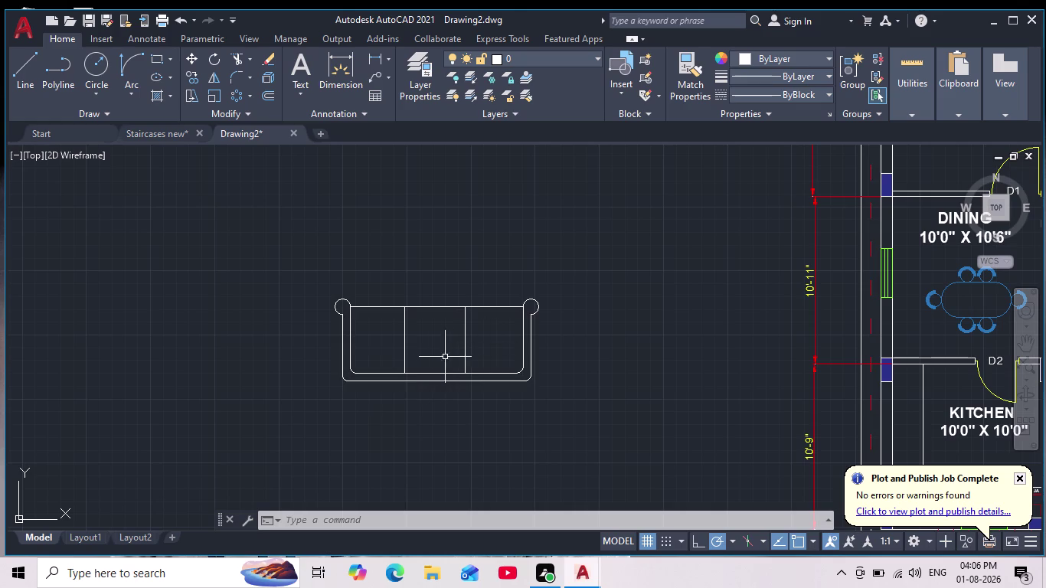
scroll(up, 3)
click(34, 69)
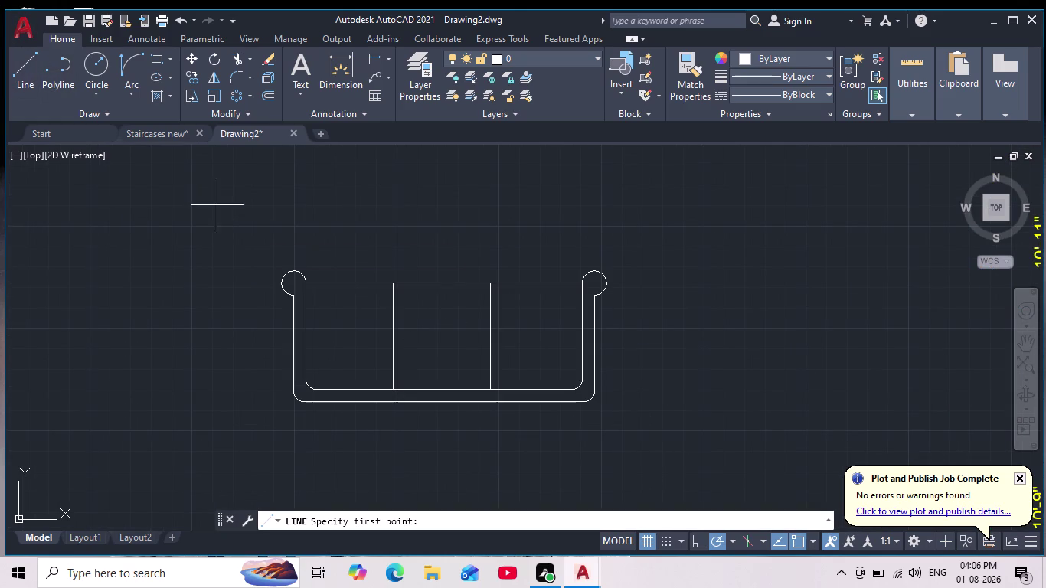
scroll(up, 3)
scroll(down, 3)
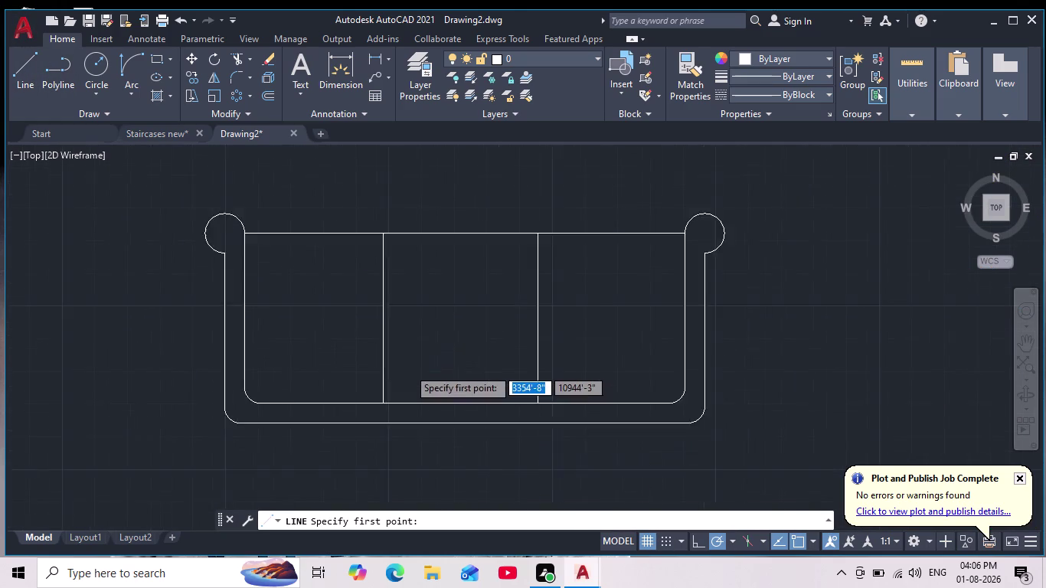
middle_drag(377, 376, 478, 374)
scroll(down, 3)
click(281, 343)
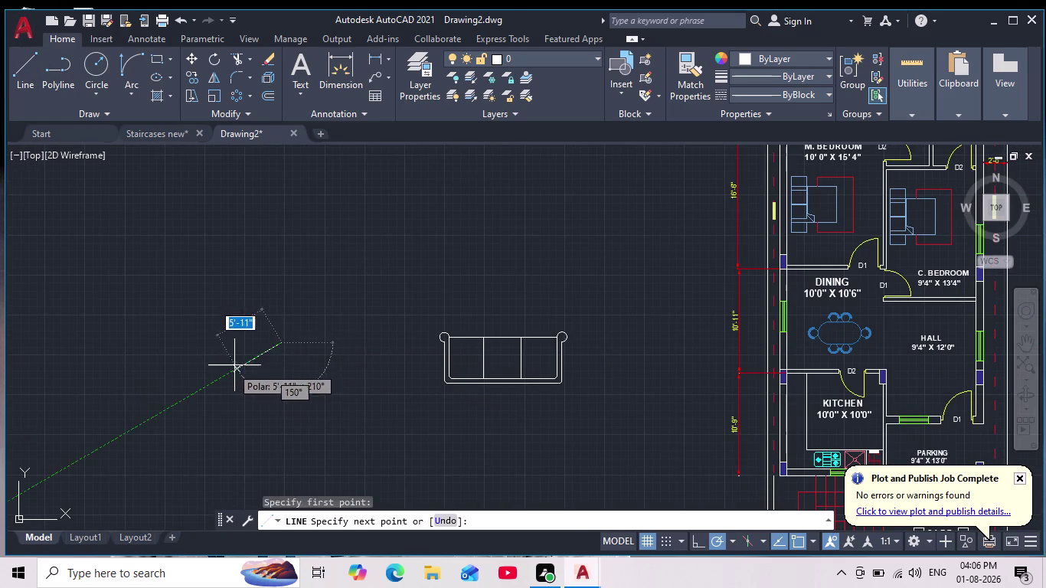
click(240, 359)
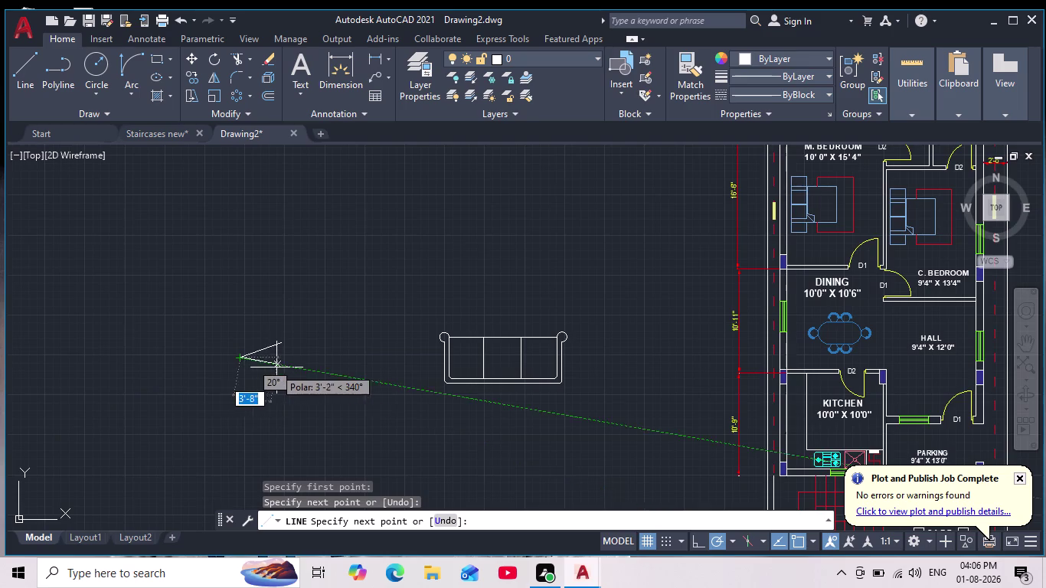
scroll(up, 3)
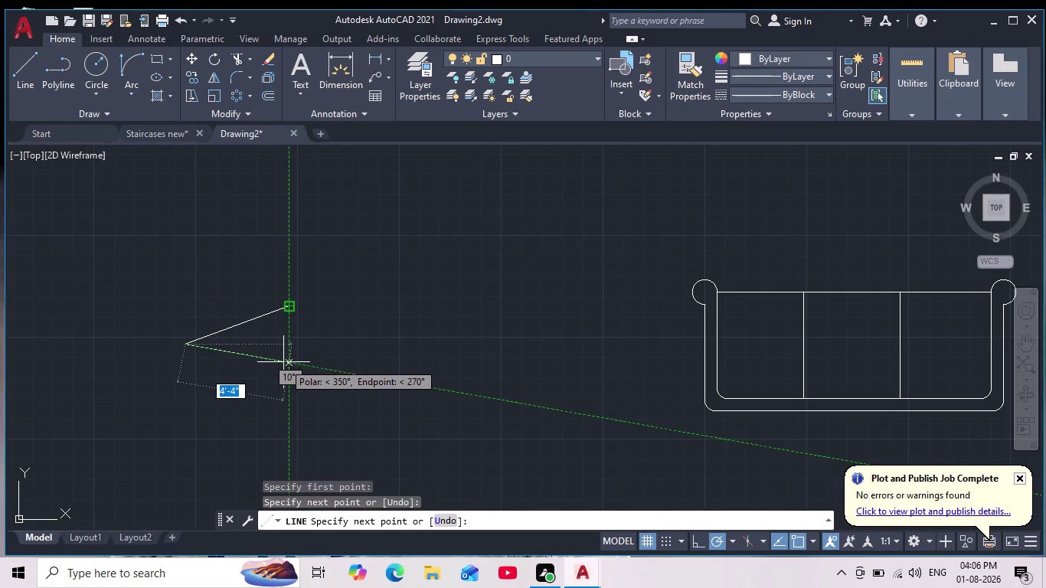
click(290, 366)
key(Escape)
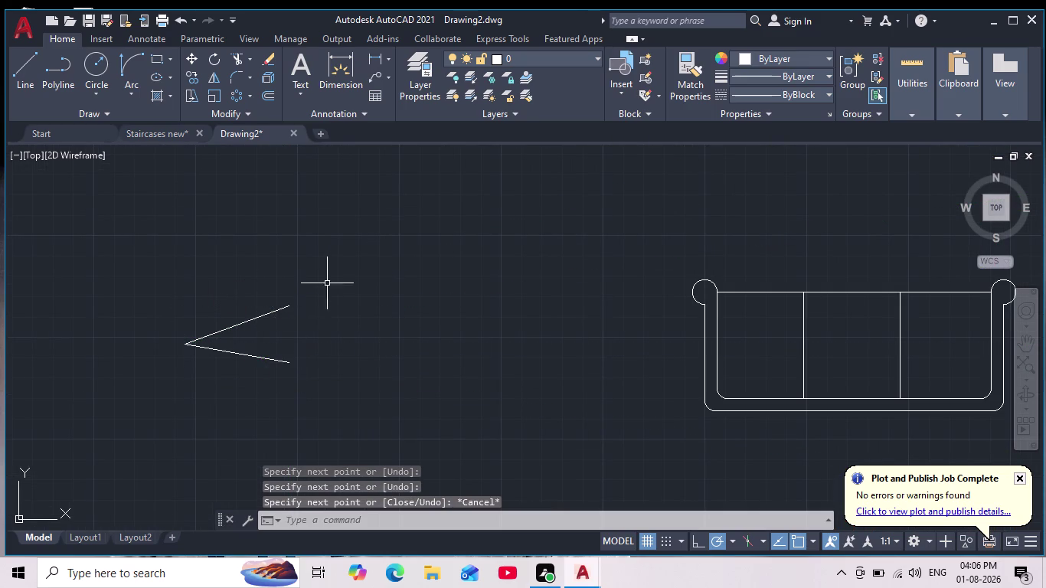
Window-select both V lines and start the Mirror command.
drag(329, 278, 324, 300)
click(158, 389)
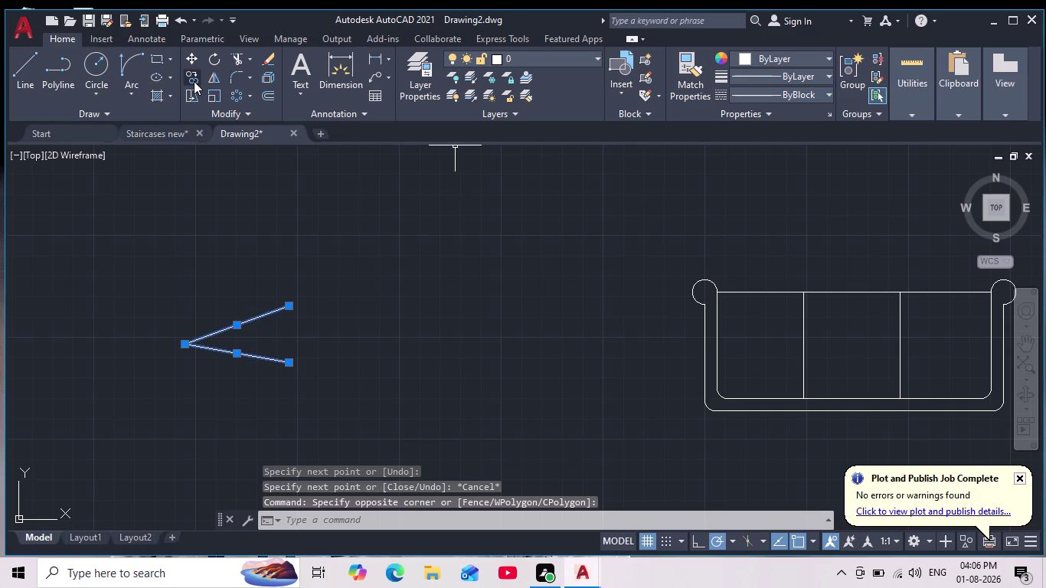
click(217, 75)
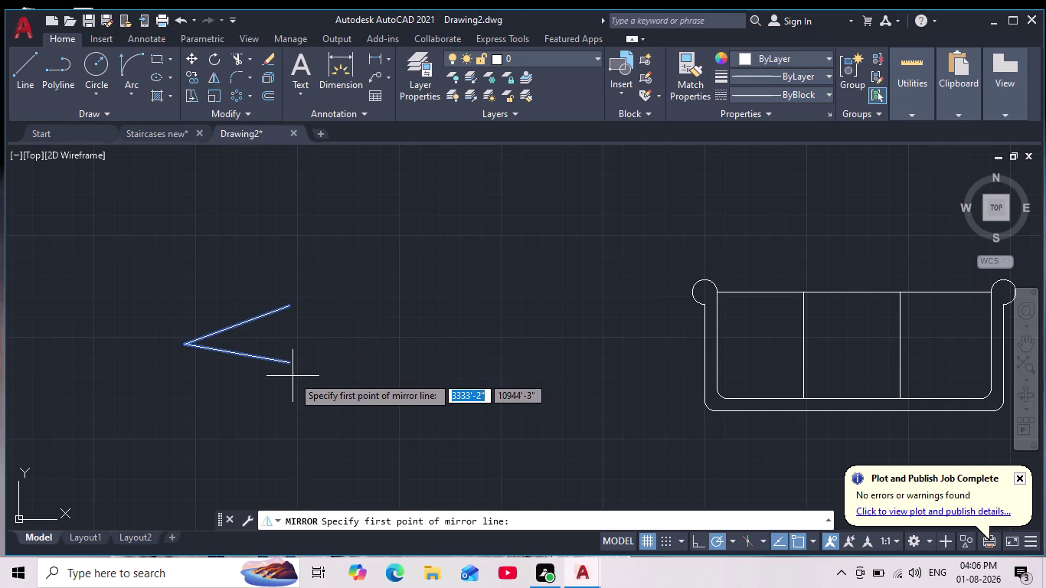
Mirror the V about a vertical axis through its open end, keeping the original, forming a diamond.
click(290, 365)
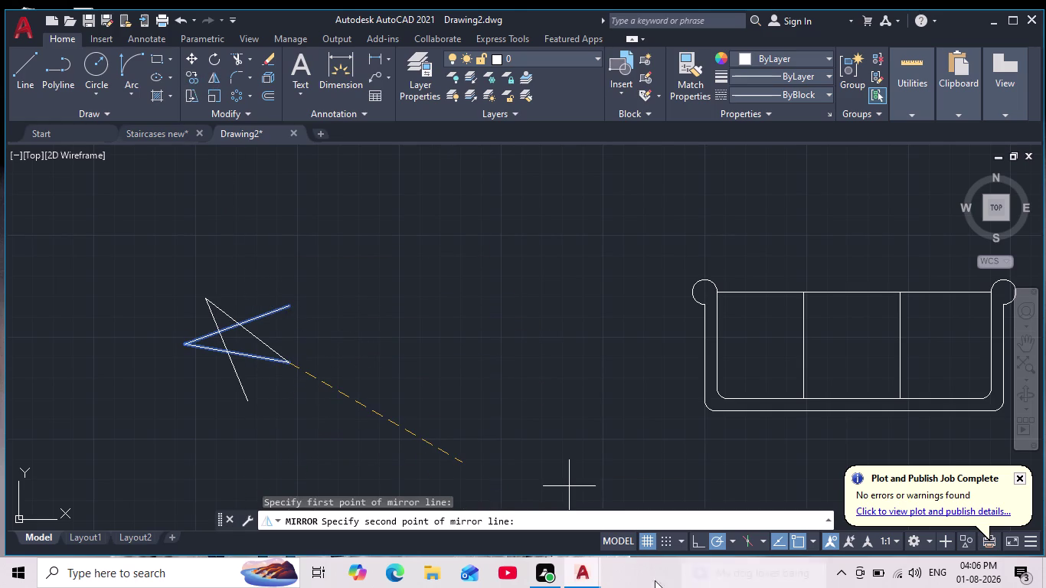
click(701, 543)
middle_drag(590, 375, 604, 248)
scroll(down, 3)
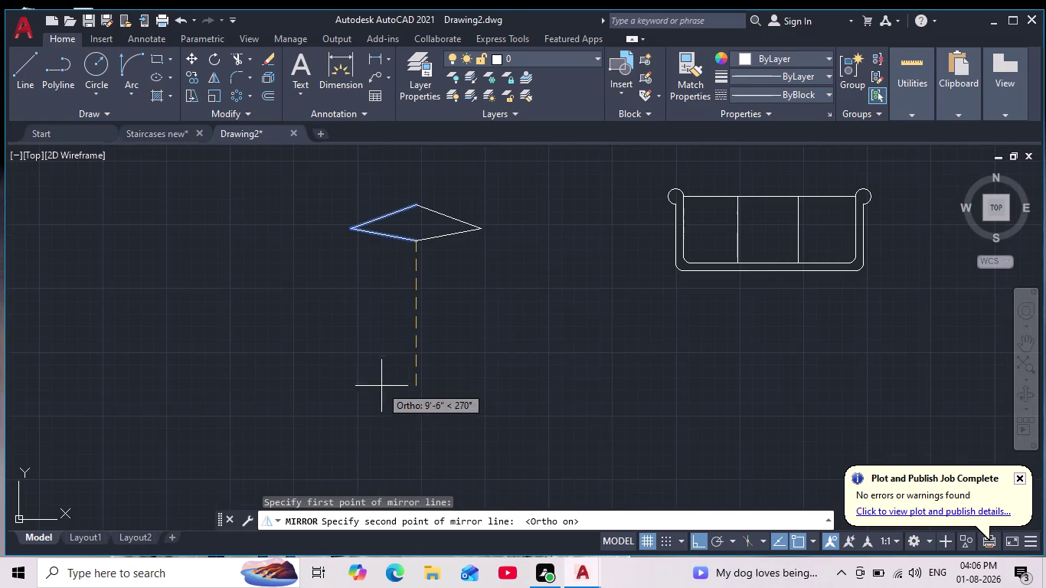
click(402, 381)
key(Return)
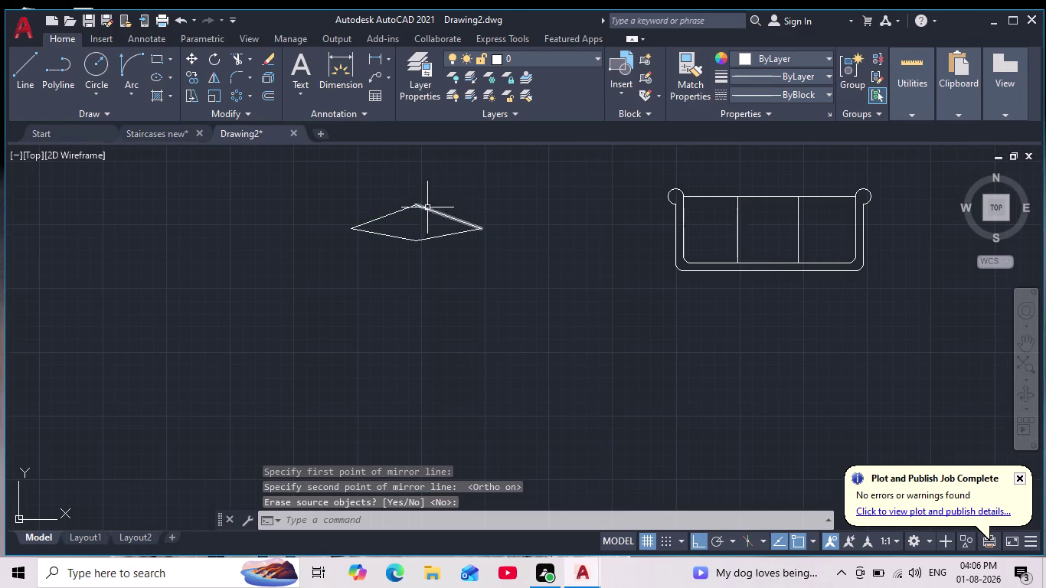
scroll(down, 3)
middle_drag(412, 270, 401, 352)
scroll(down, 3)
scroll(up, 3)
Scale the diamond down to a small size from its right tip.
drag(445, 271, 455, 305)
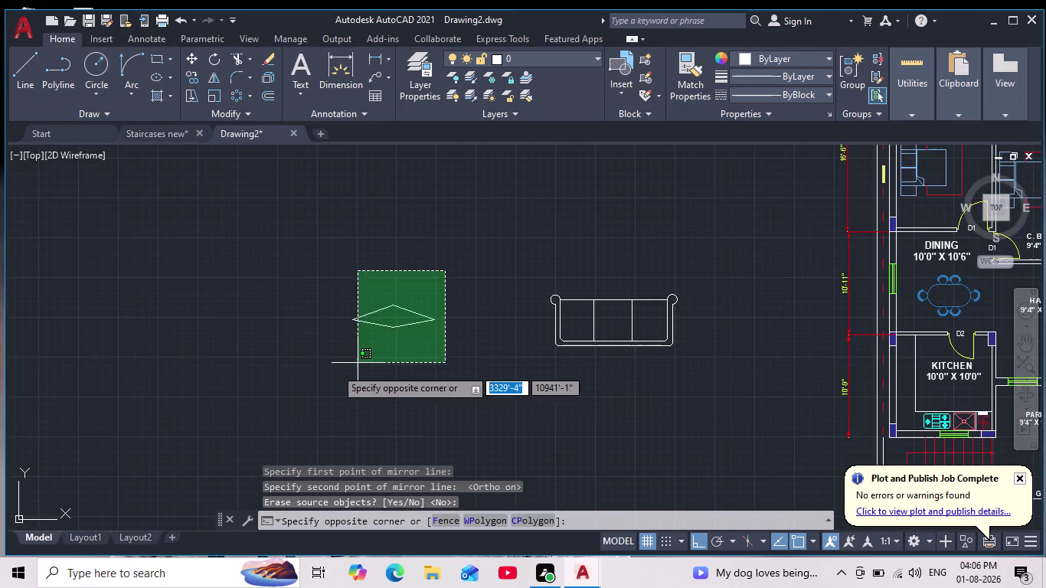
click(290, 380)
click(211, 96)
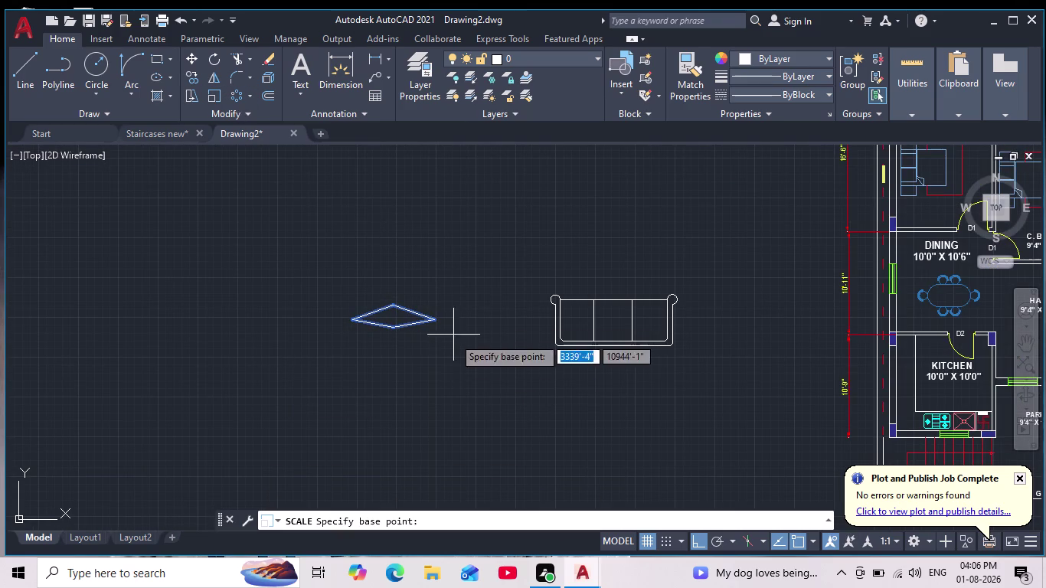
click(435, 319)
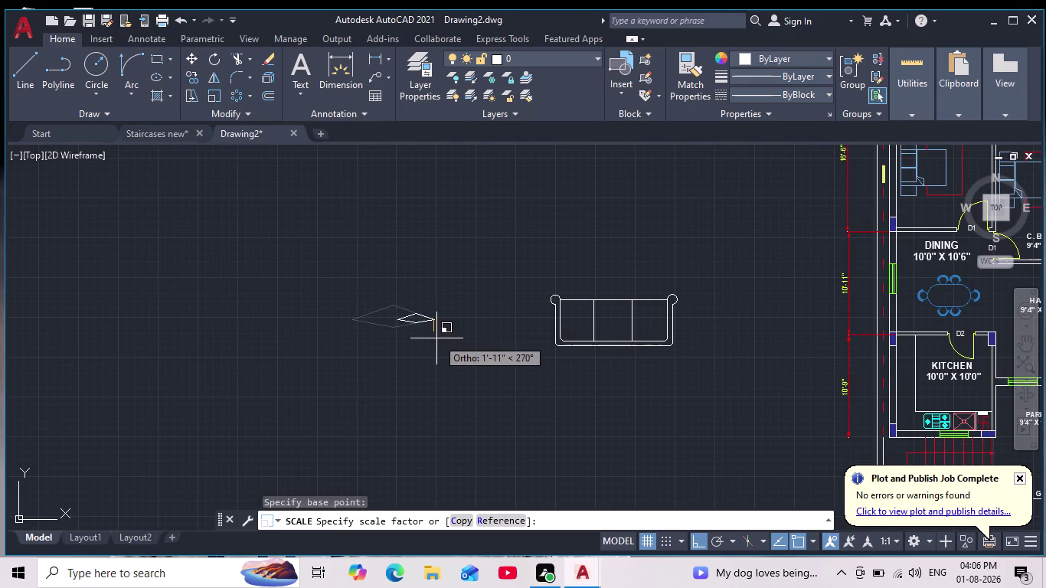
click(432, 334)
scroll(up, 3)
Select the small diamond and begin moving it toward the sofa.
middle_drag(441, 327, 342, 300)
scroll(down, 3)
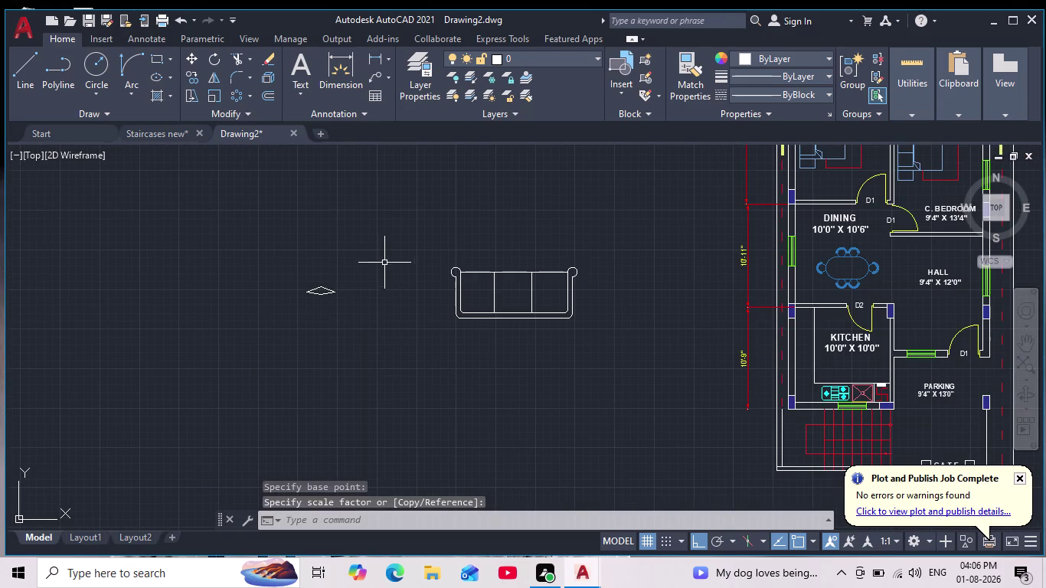
drag(381, 256, 343, 282)
drag(248, 327, 269, 331)
click(194, 58)
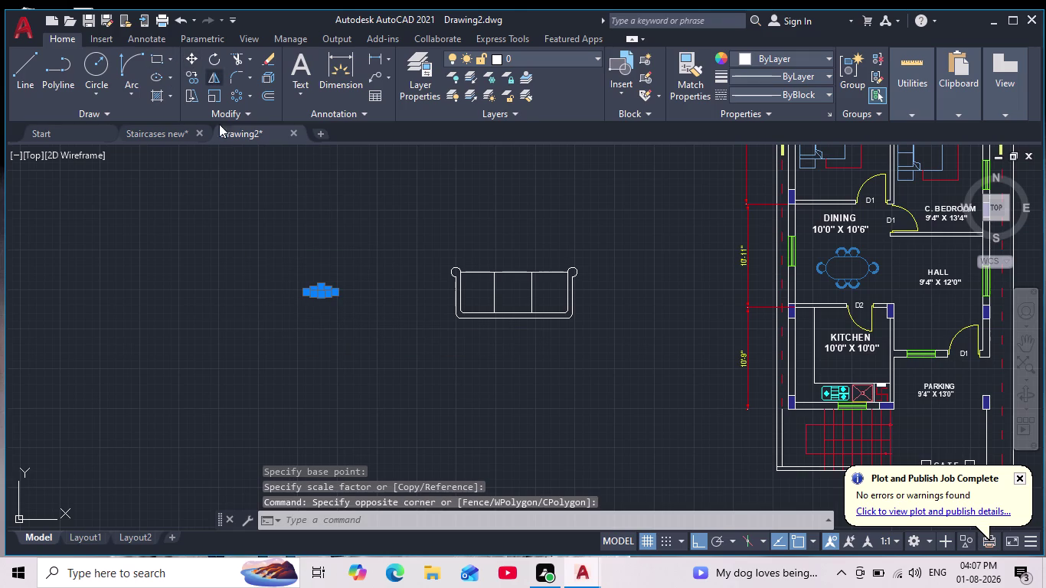
scroll(up, 3)
click(341, 304)
scroll(up, 3)
middle_drag(385, 313, 246, 286)
Move the diamond into the sofa's bottom, then undo that trial move.
scroll(down, 3)
scroll(up, 3)
click(701, 549)
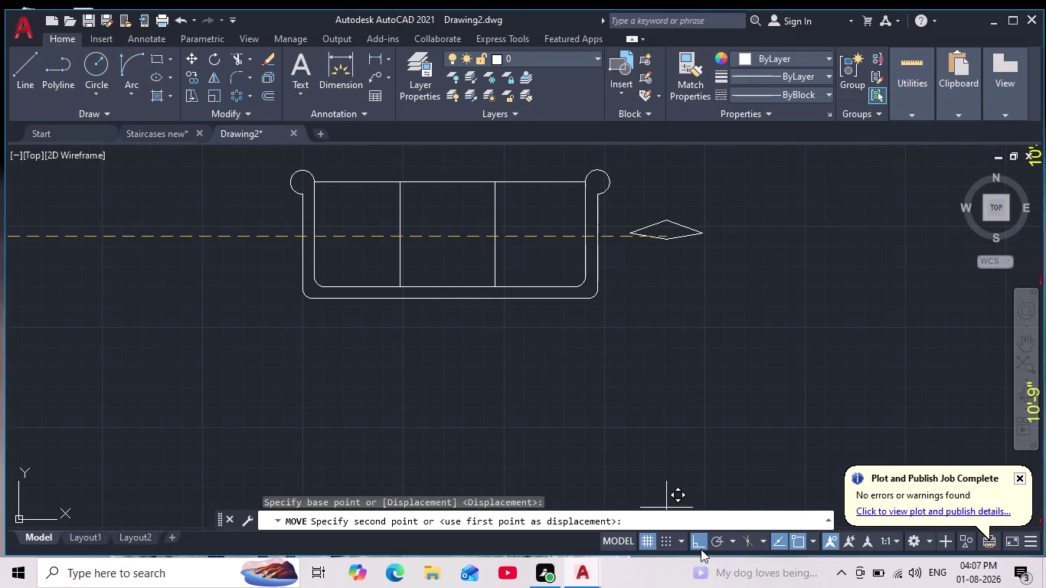
scroll(up, 3)
click(405, 284)
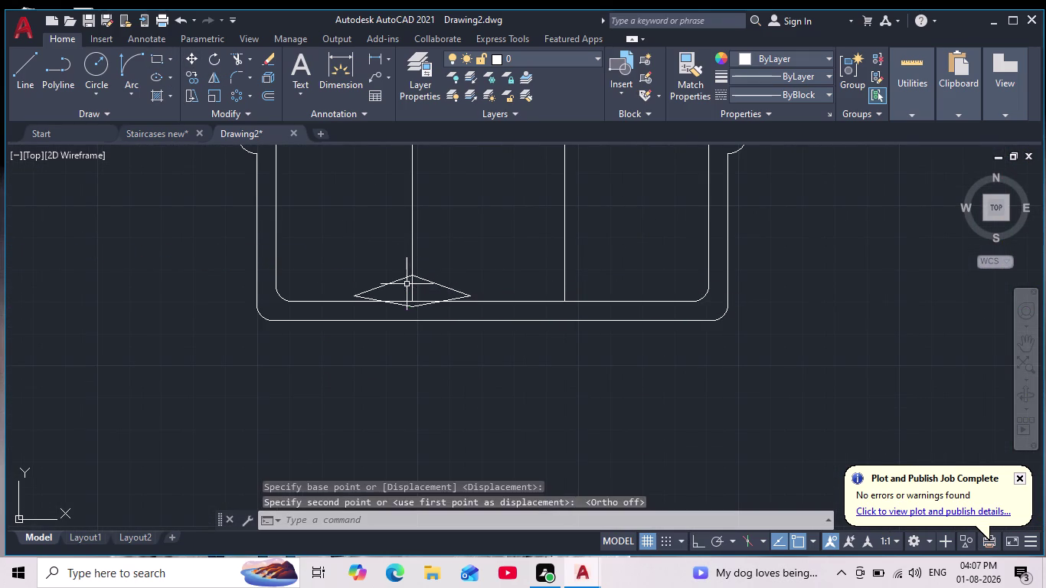
key(Escape)
key(ctrl+z)
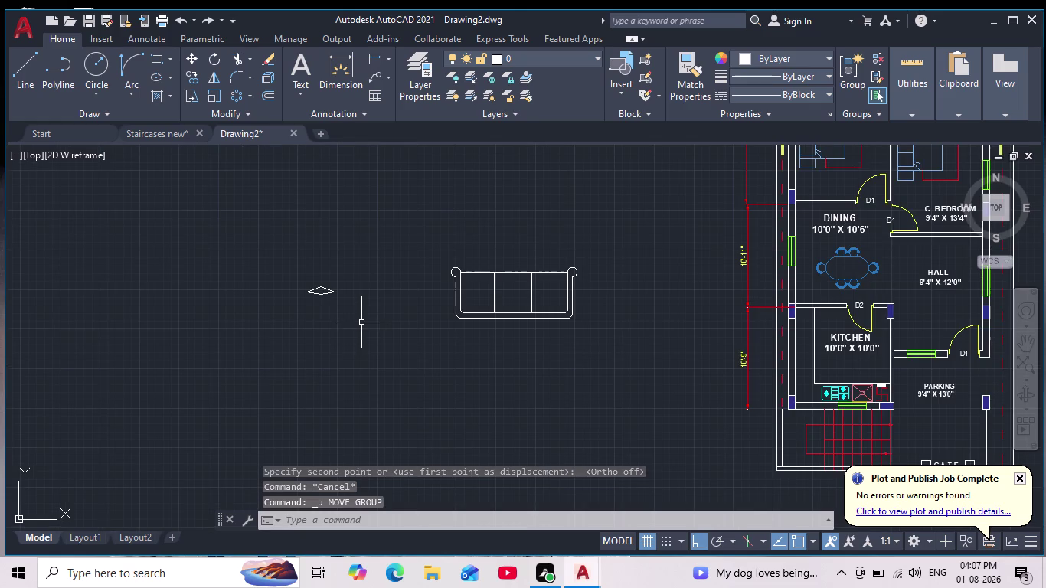
Reselect the diamond with object snapping turned off.
drag(397, 253, 384, 260)
click(249, 340)
click(798, 546)
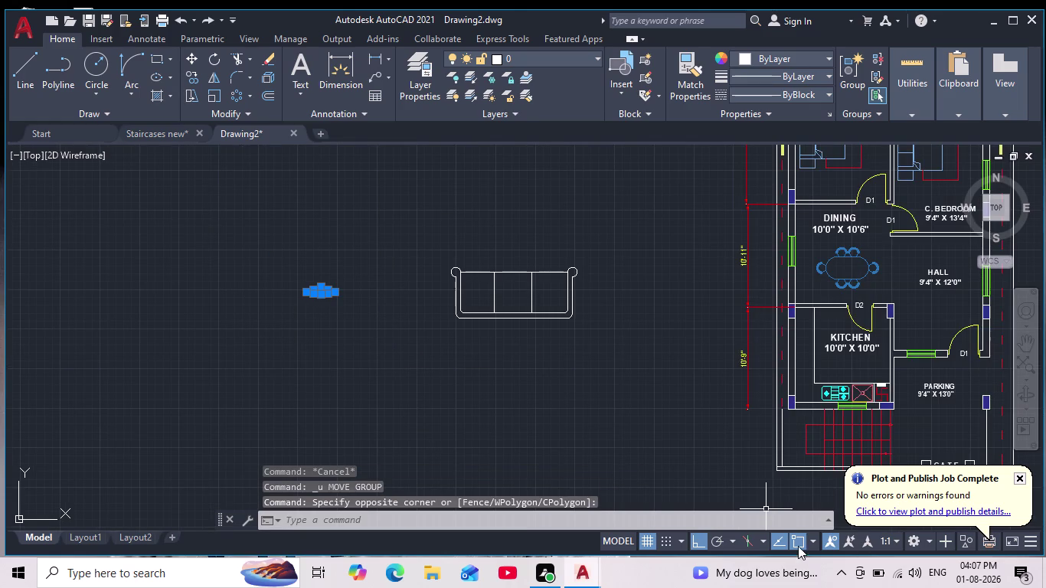
click(196, 79)
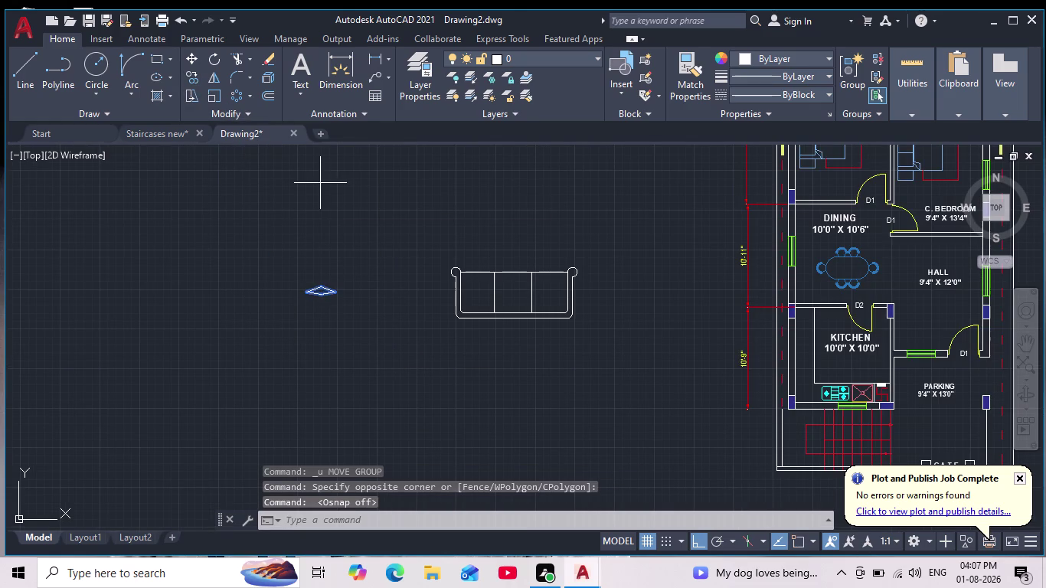
scroll(up, 3)
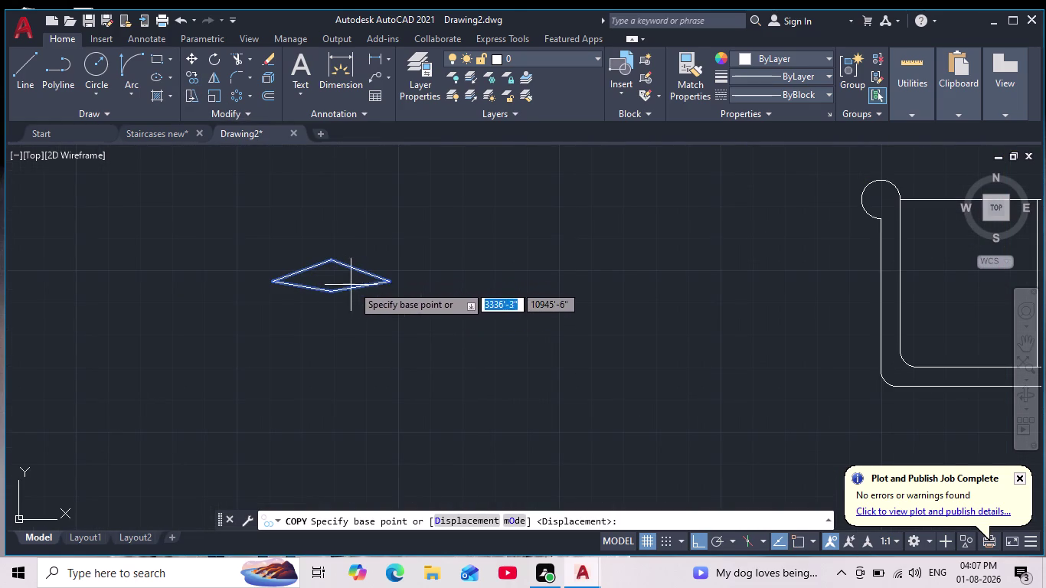
Copy the diamond to four positions in a row along the sofa's seat, Ortho off.
click(335, 279)
scroll(down, 3)
middle_drag(420, 329, 217, 325)
click(683, 534)
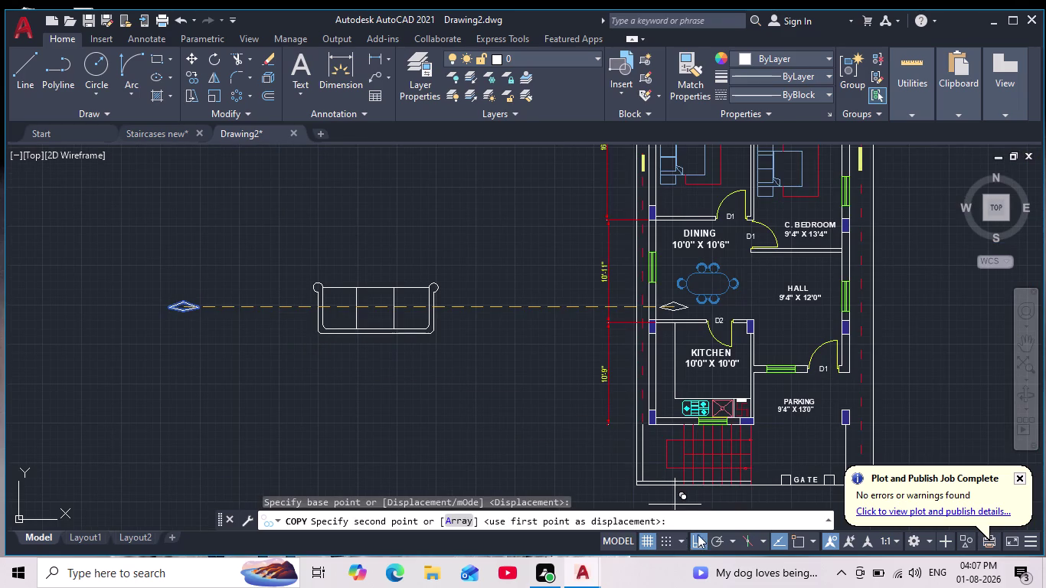
click(702, 542)
scroll(up, 3)
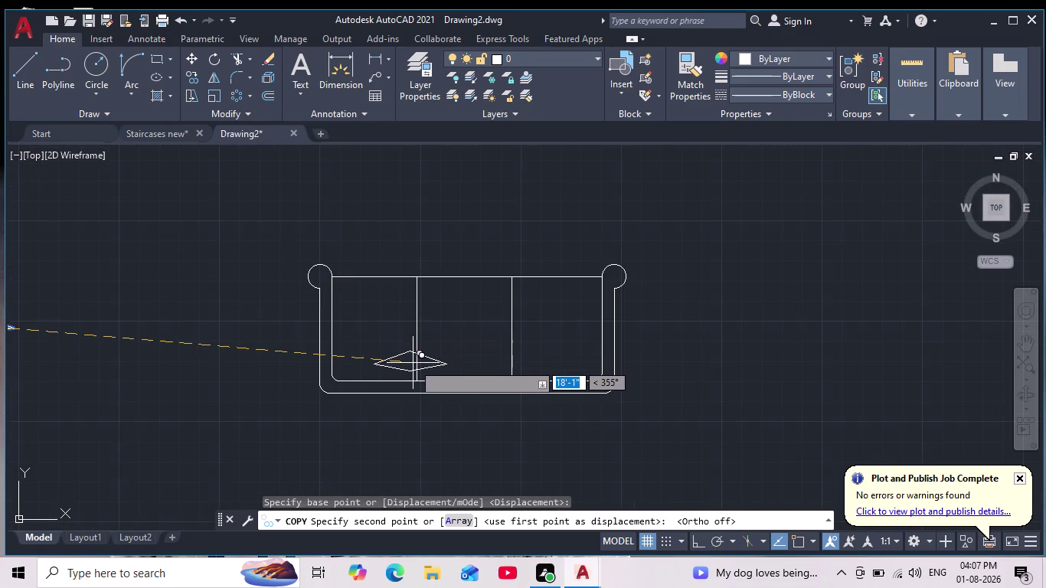
click(402, 363)
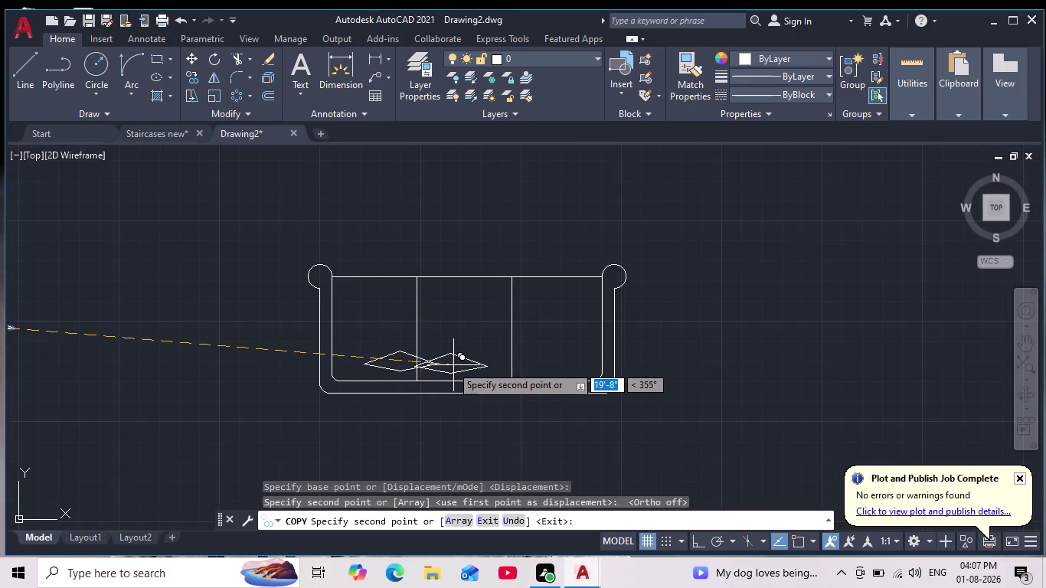
click(446, 368)
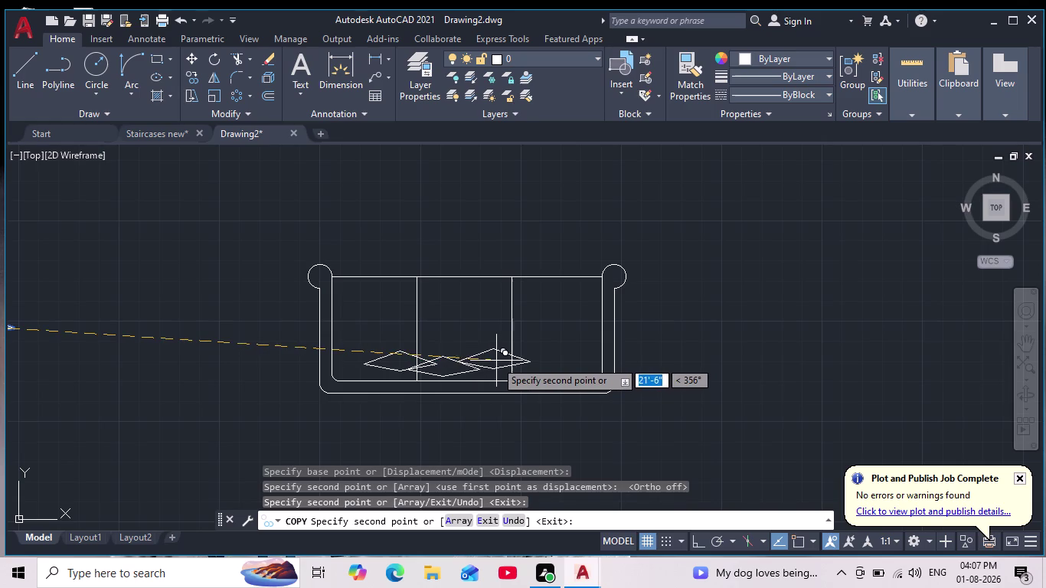
click(490, 363)
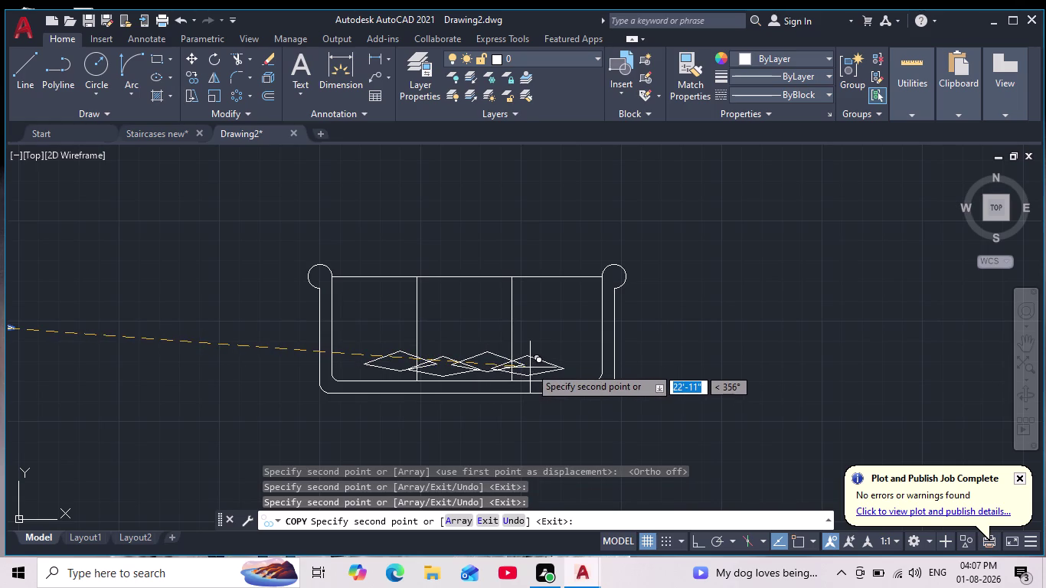
click(530, 367)
key(Escape)
Window-select the sofa with its row of diamonds and set the object colour to Magenta.
scroll(down, 3)
scroll(up, 3)
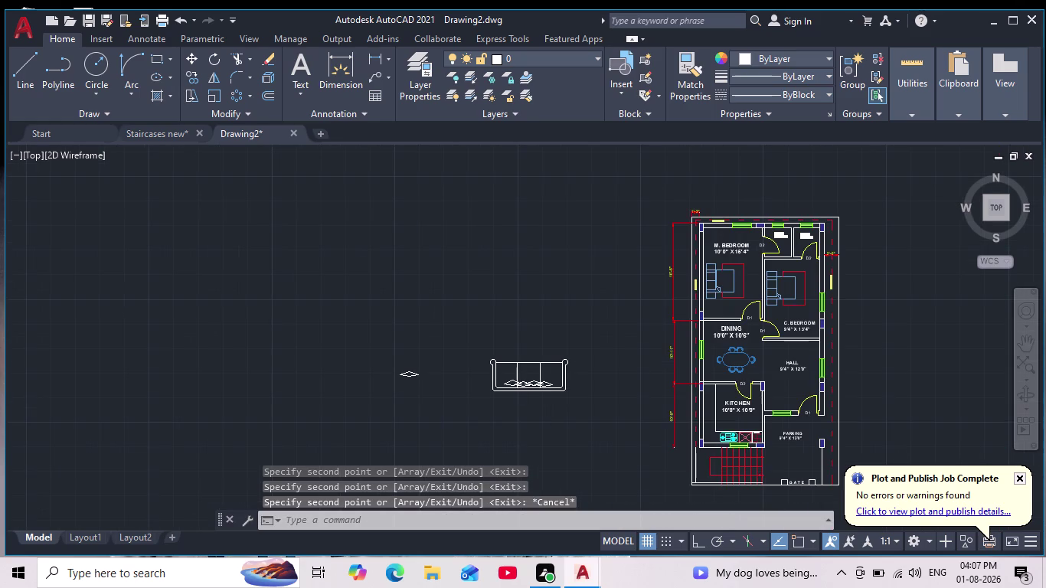
middle_drag(552, 401, 545, 399)
drag(428, 320, 430, 362)
click(607, 408)
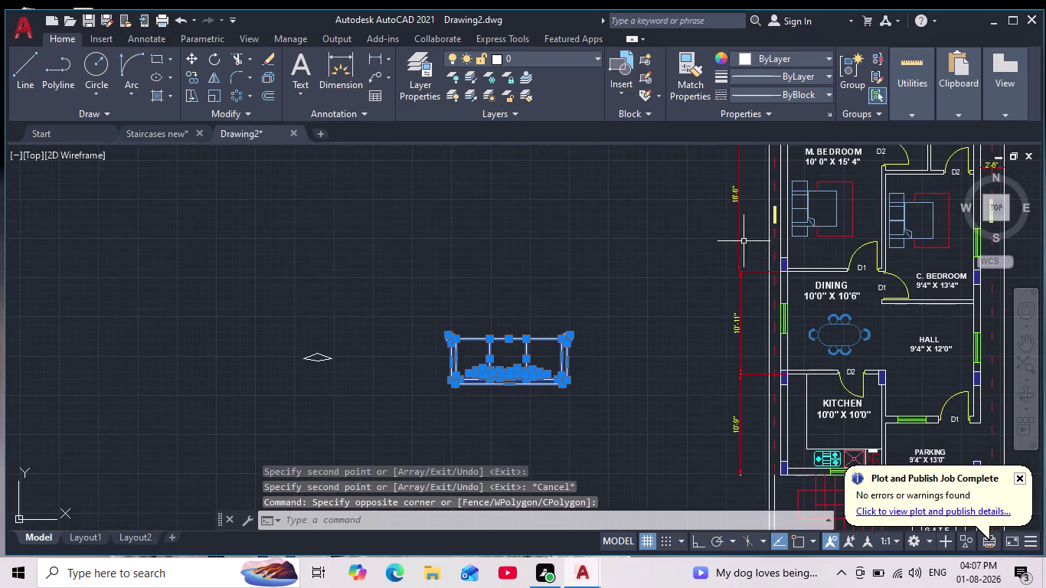
click(740, 54)
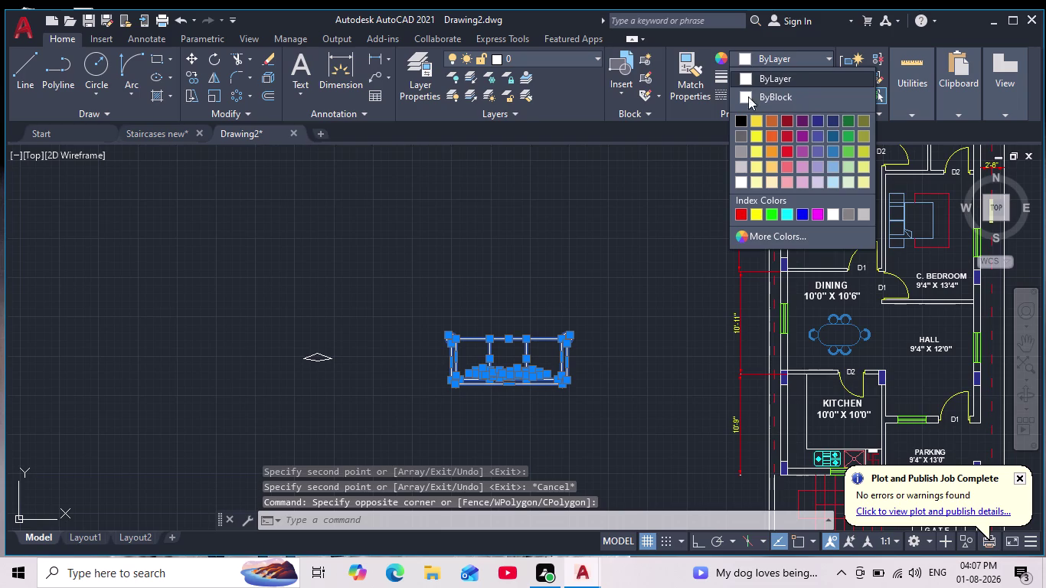
click(818, 212)
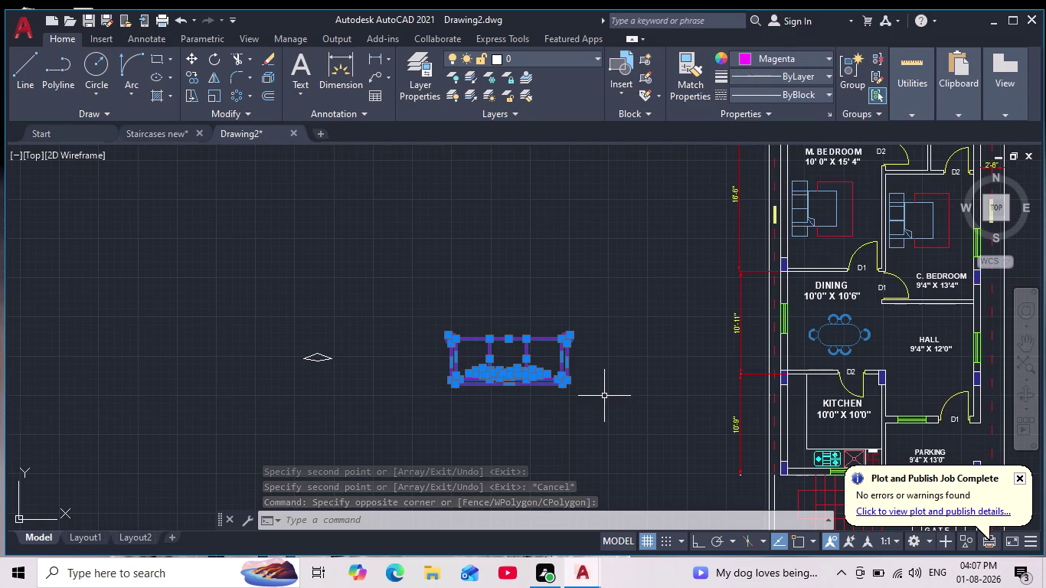
key(Escape)
key(grave)
scroll(down, 3)
scroll(up, 3)
scroll(down, 3)
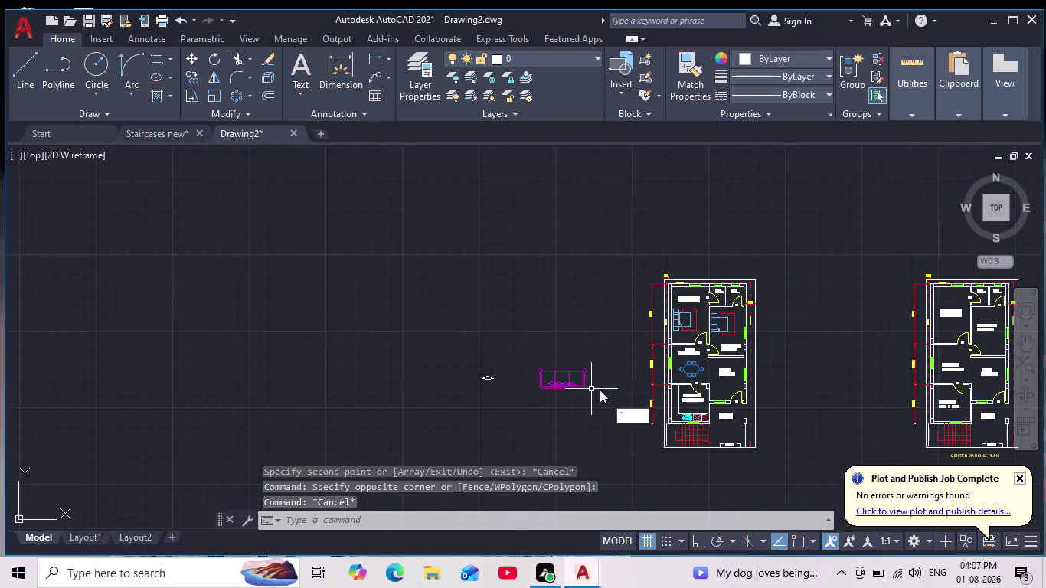
key(Escape)
key(Escape)
middle_drag(598, 381, 526, 378)
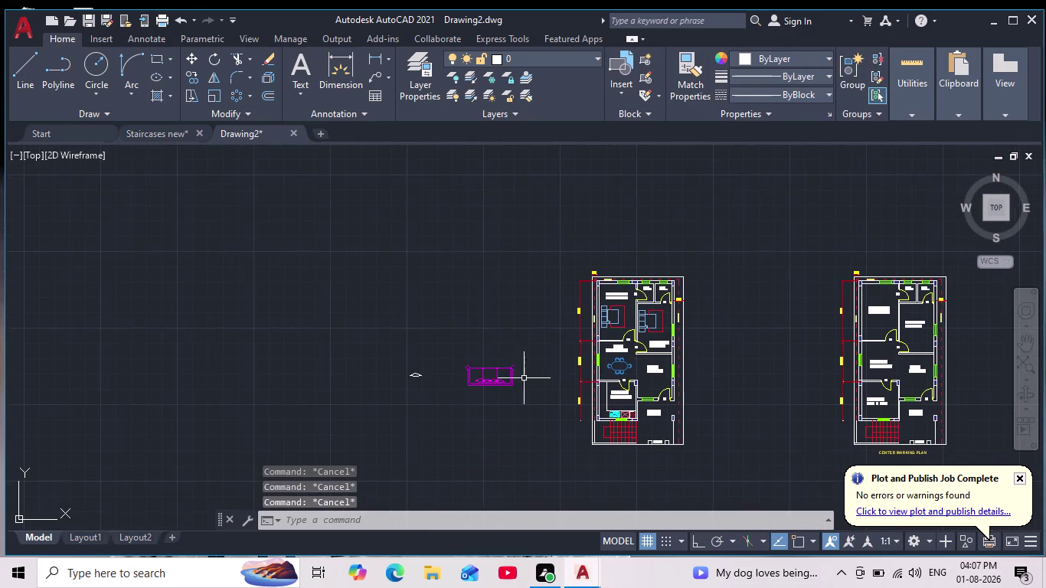
scroll(up, 3)
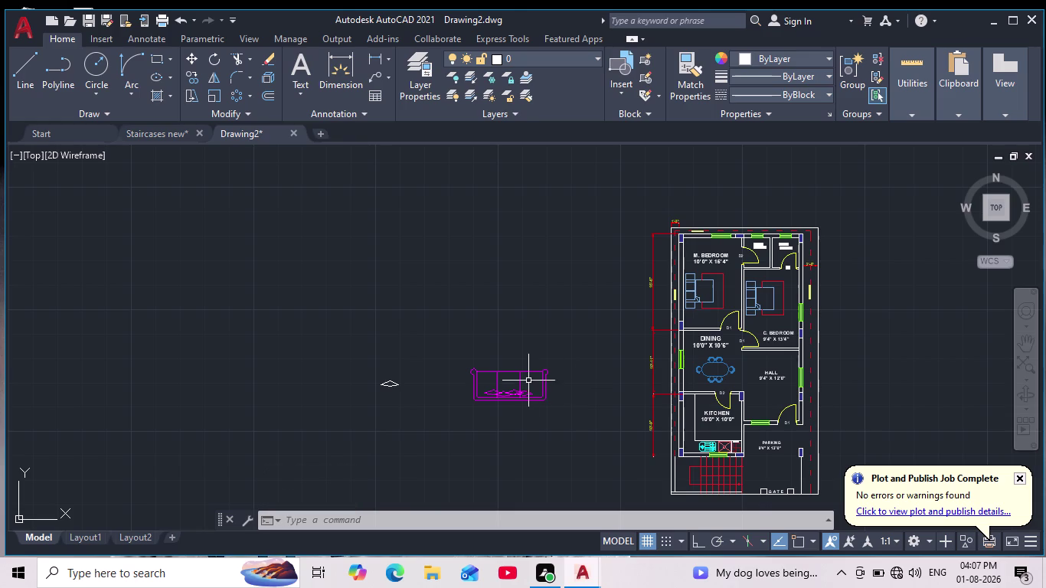
scroll(up, 3)
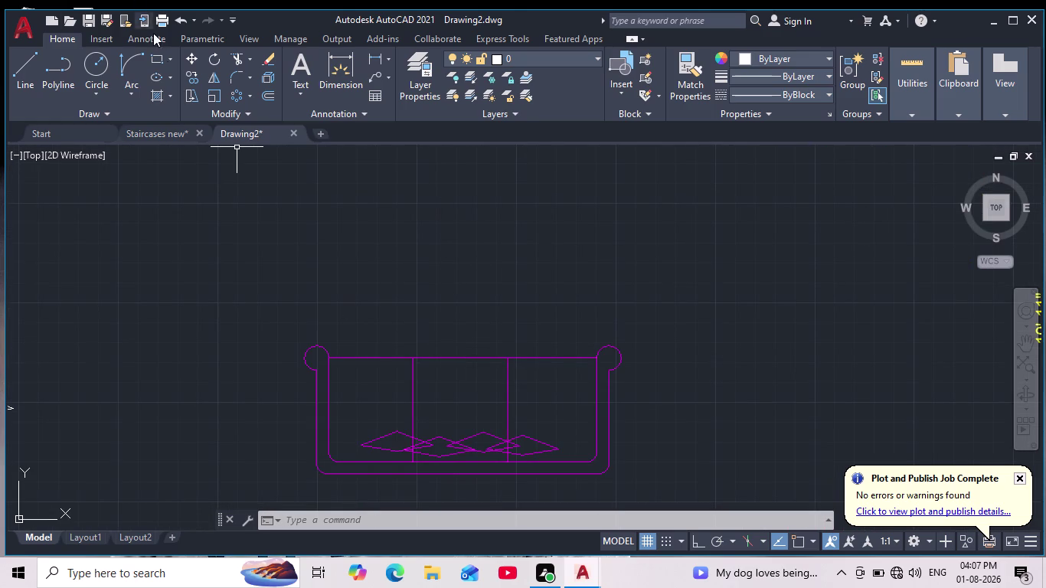
Fillet the sofa's top edge with the left divider, then undo that attempt.
click(235, 74)
scroll(up, 3)
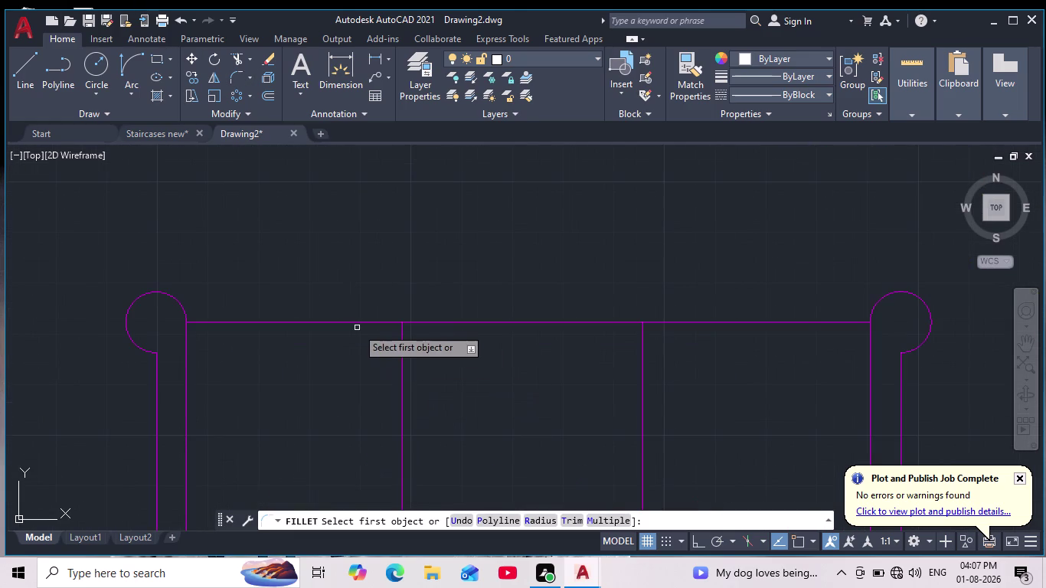
click(364, 323)
click(399, 350)
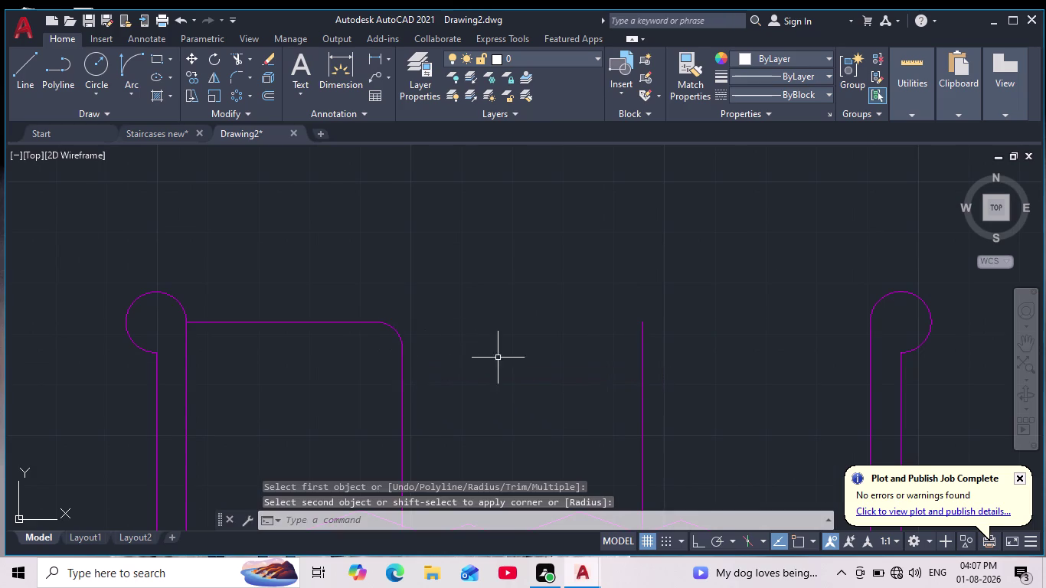
scroll(down, 3)
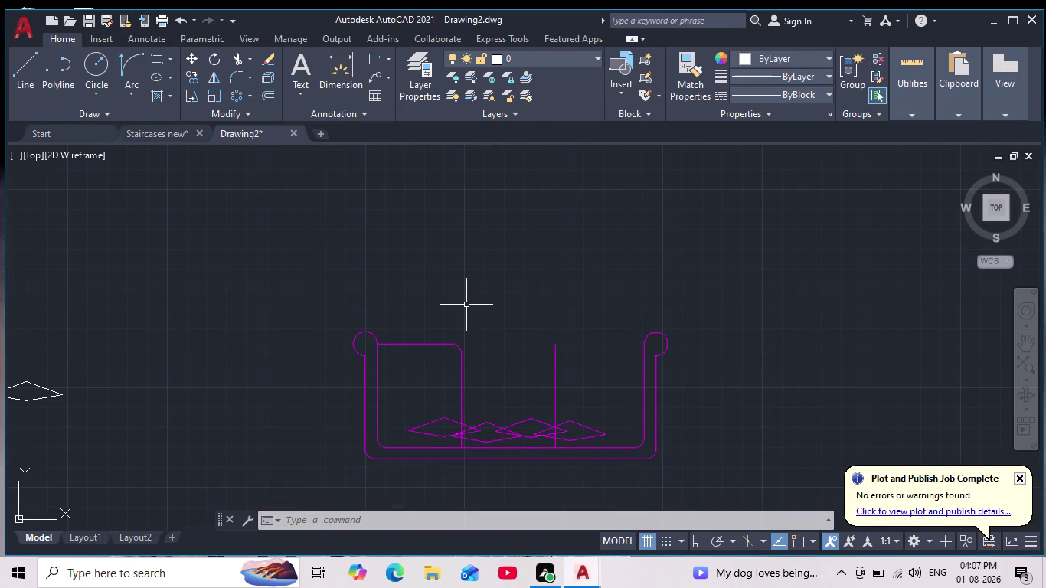
key(ctrl+z)
key(ctrl+z)
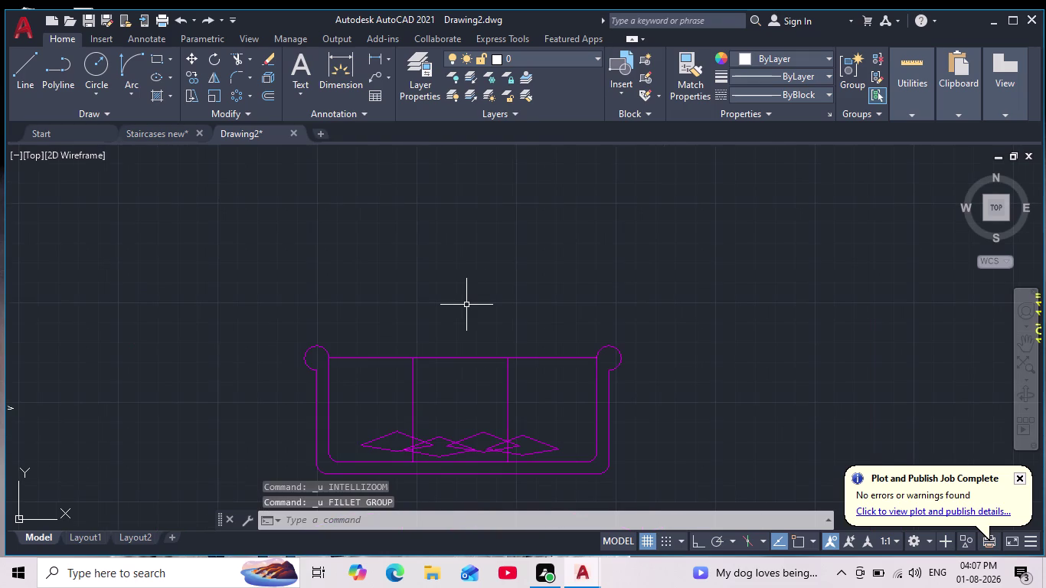
key(Escape)
key(Escape)
key(Escape)
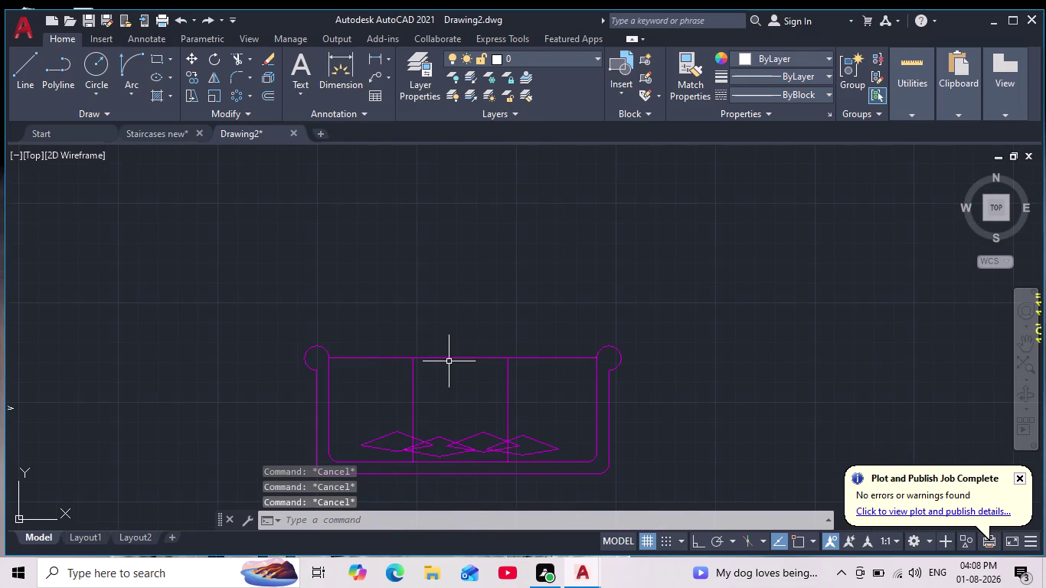
scroll(up, 3)
middle_click(448, 364)
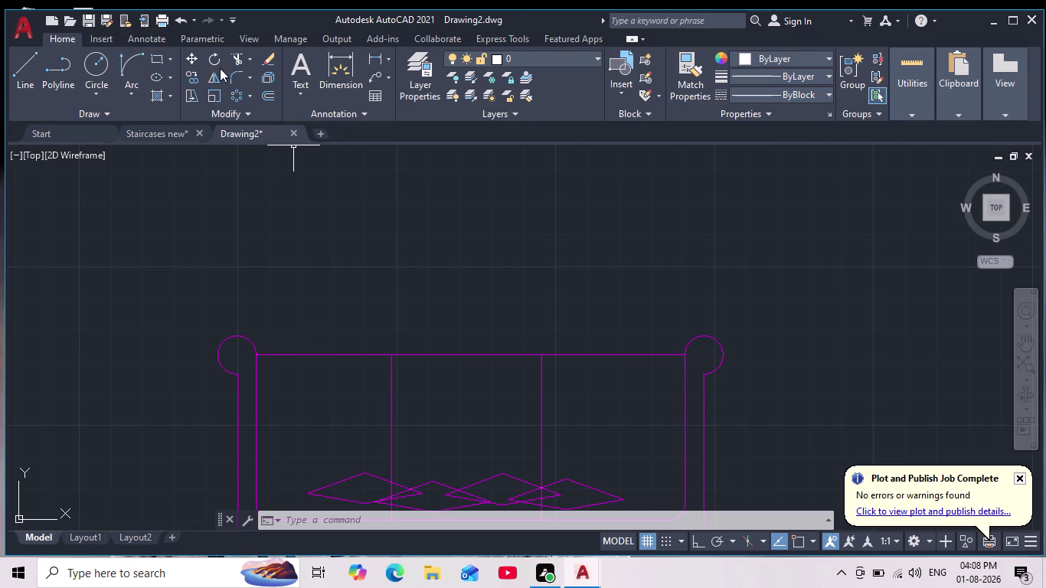
Fillet the left cushion's top edge with the left divider again.
click(231, 76)
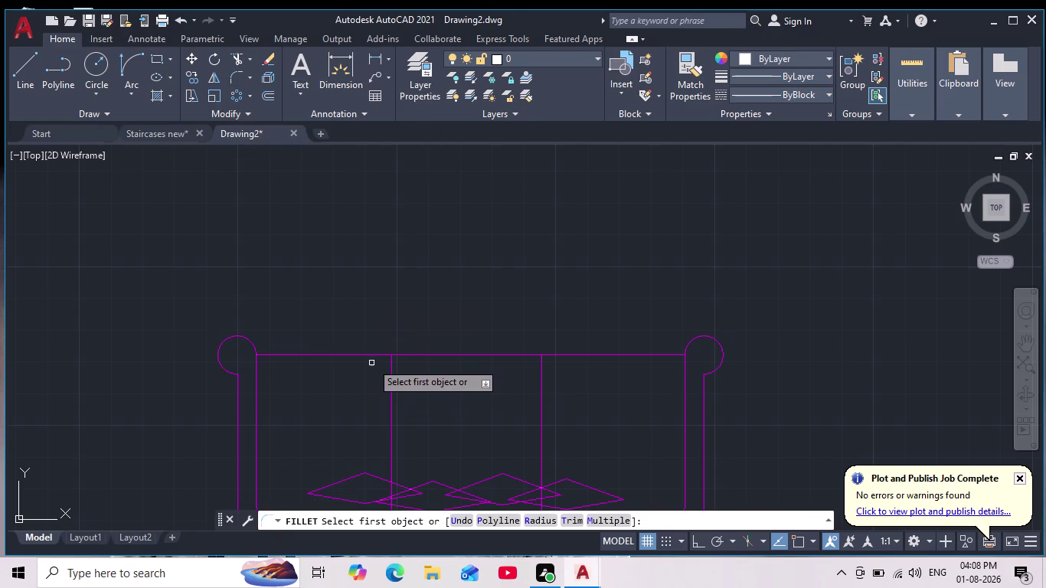
click(371, 352)
click(371, 354)
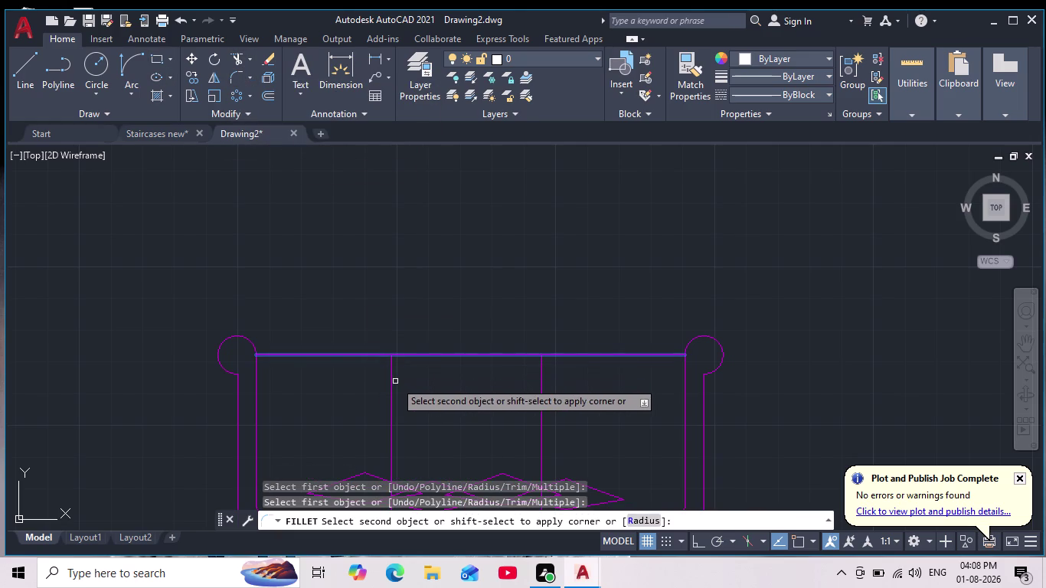
click(391, 382)
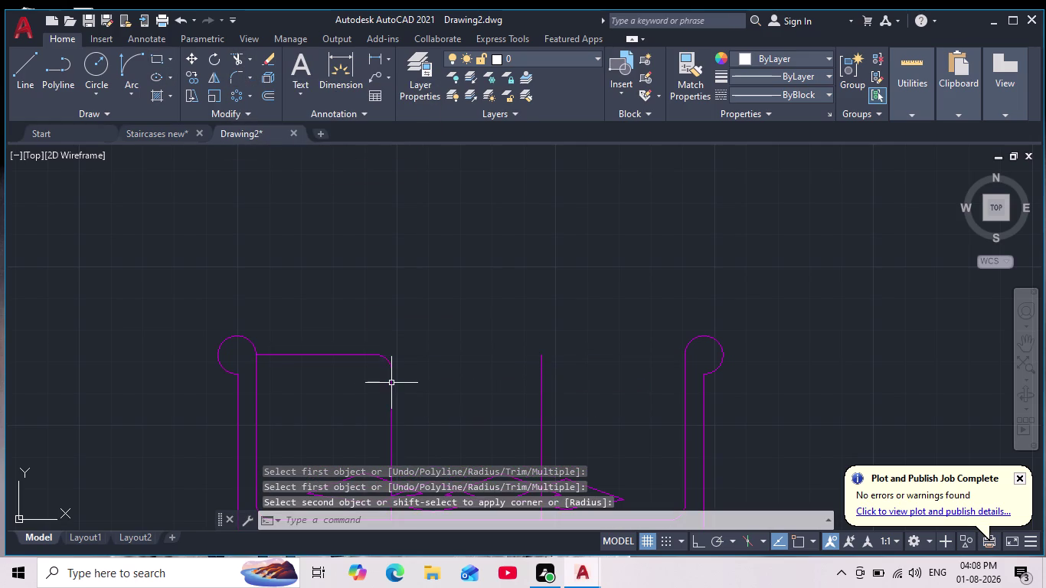
middle_drag(411, 386, 406, 370)
scroll(down, 3)
scroll(up, 3)
key(Escape)
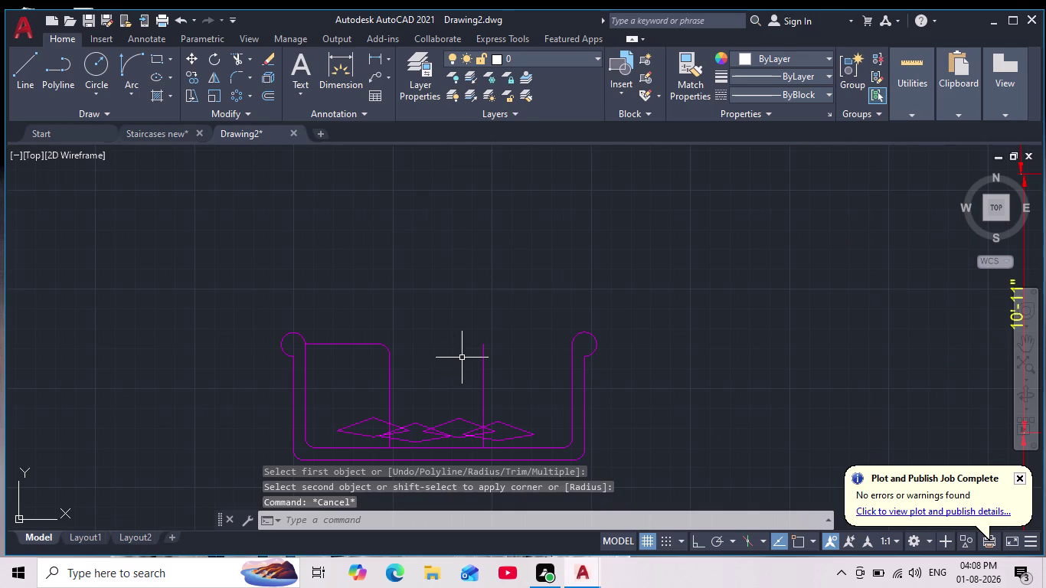
click(28, 68)
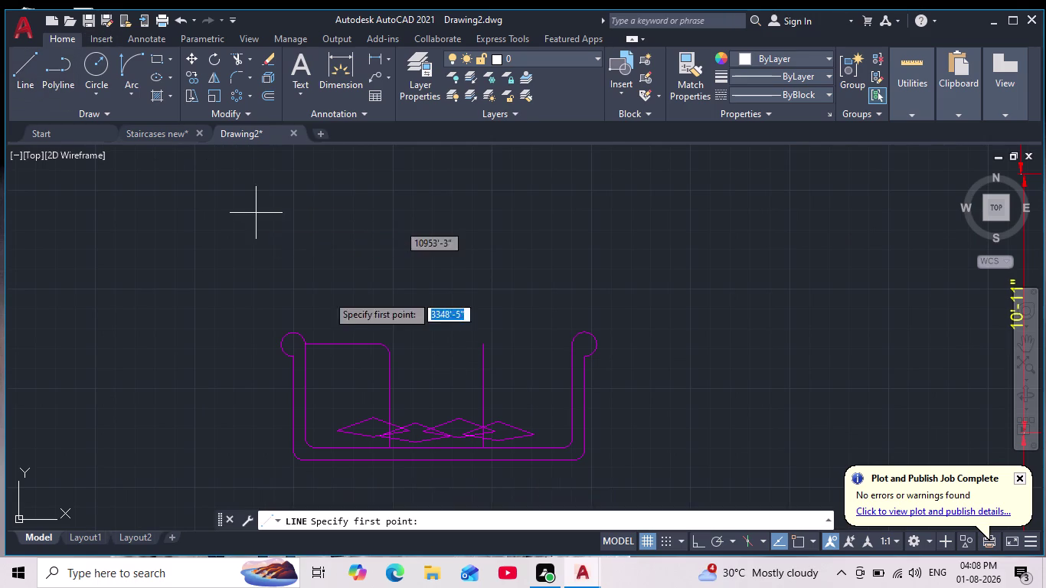
Draw the right cushion's top line from the divider top to the right arm.
scroll(up, 3)
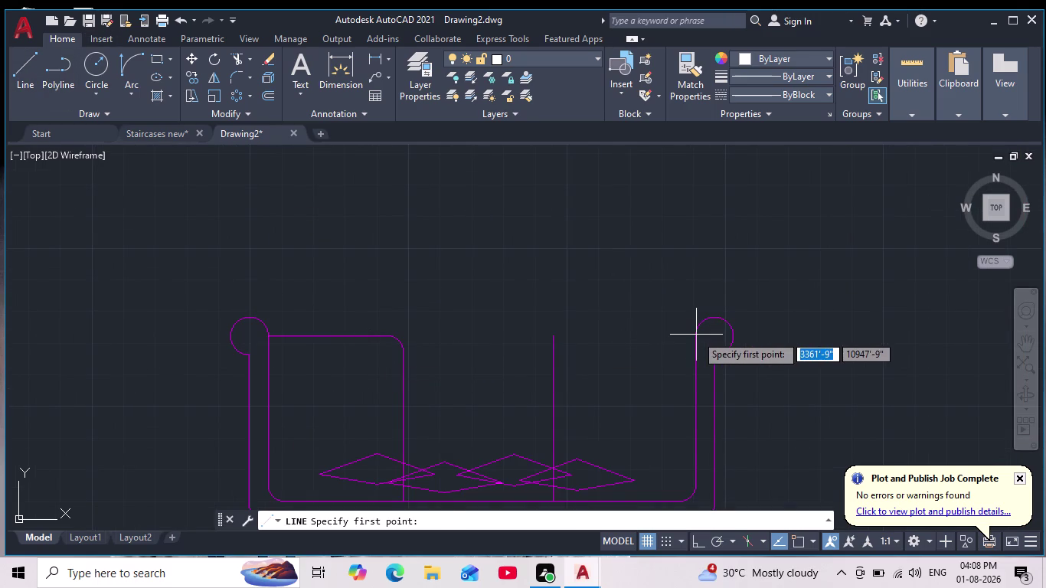
click(696, 335)
key(Escape)
click(31, 83)
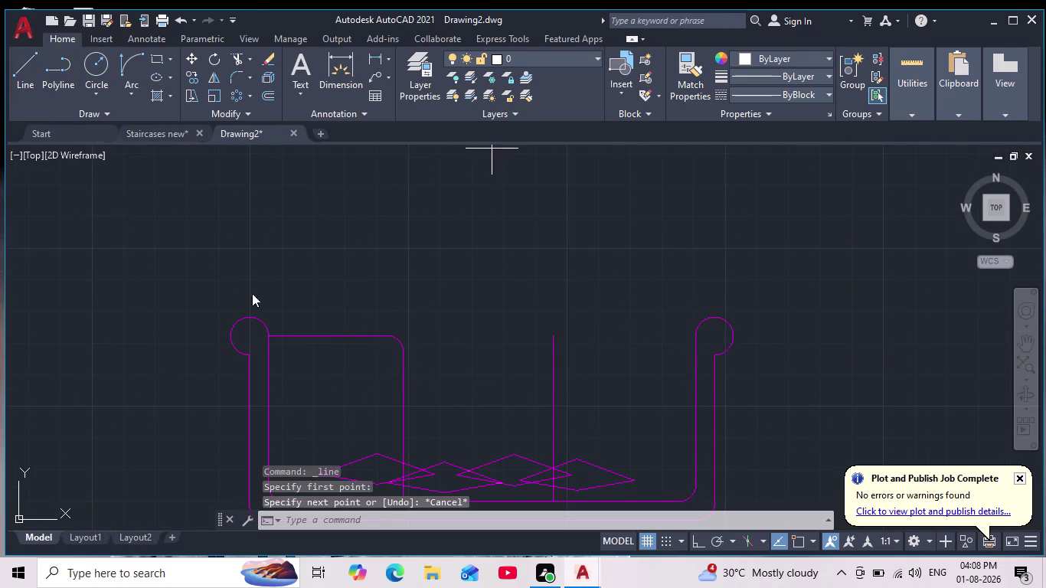
click(796, 535)
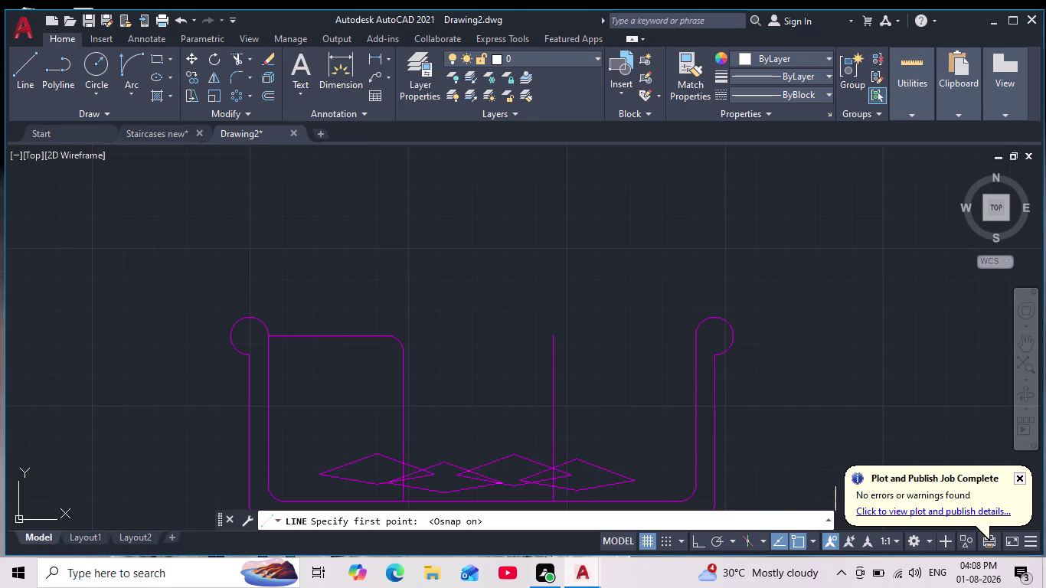
click(698, 341)
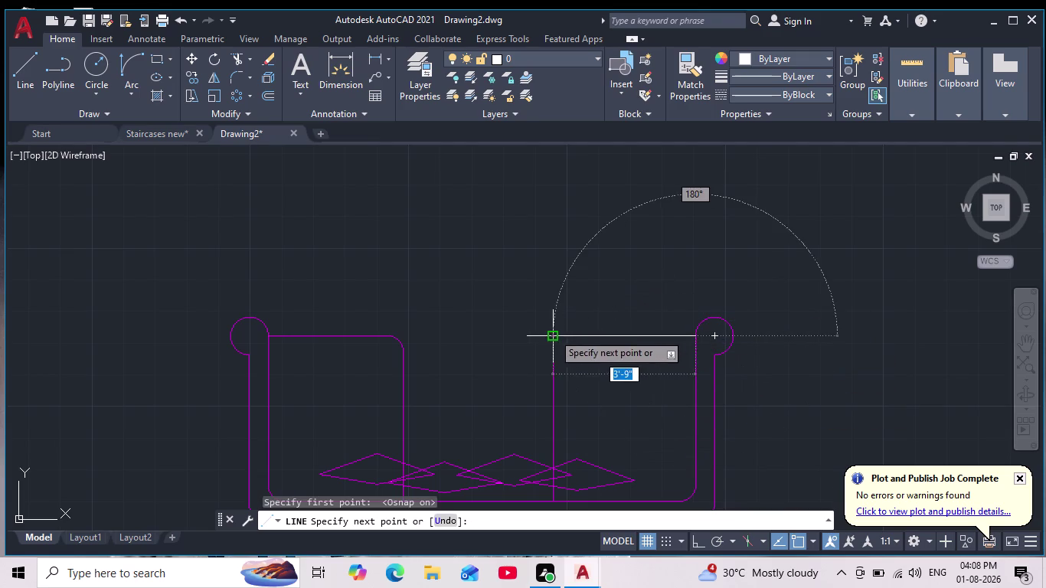
click(552, 333)
key(Escape)
scroll(down, 3)
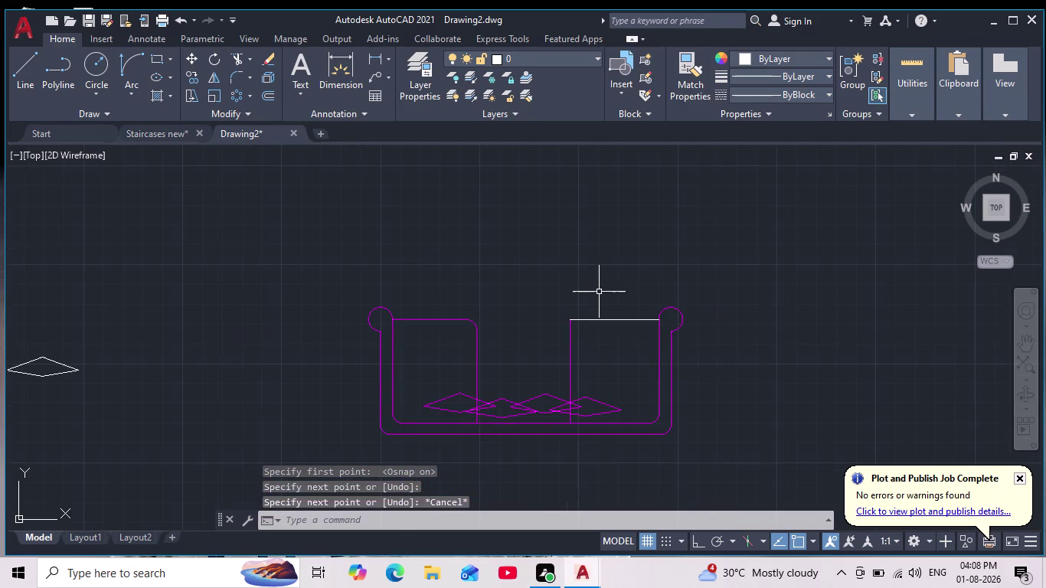
click(610, 338)
click(609, 300)
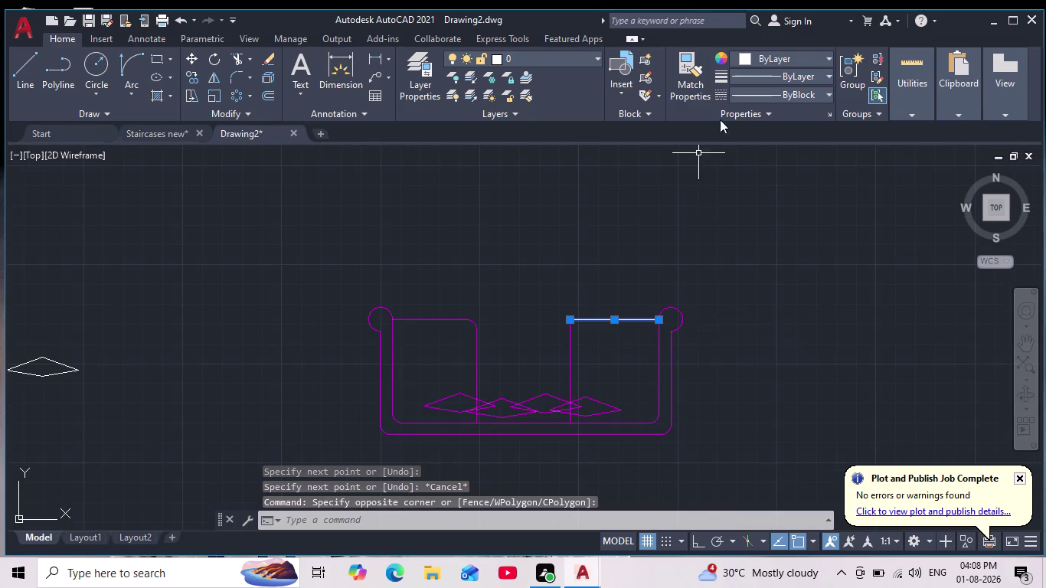
click(741, 53)
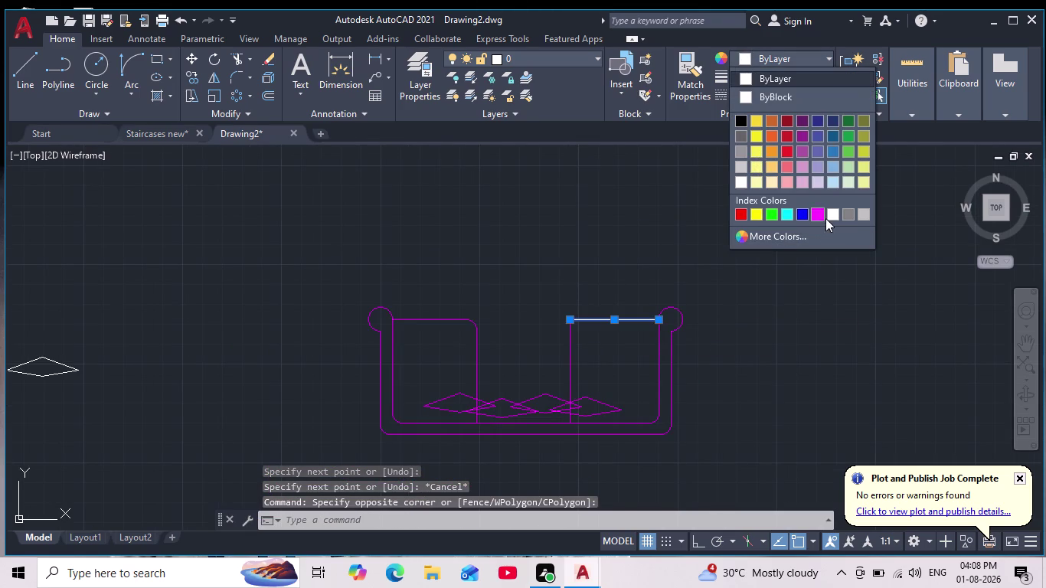
click(825, 215)
key(Escape)
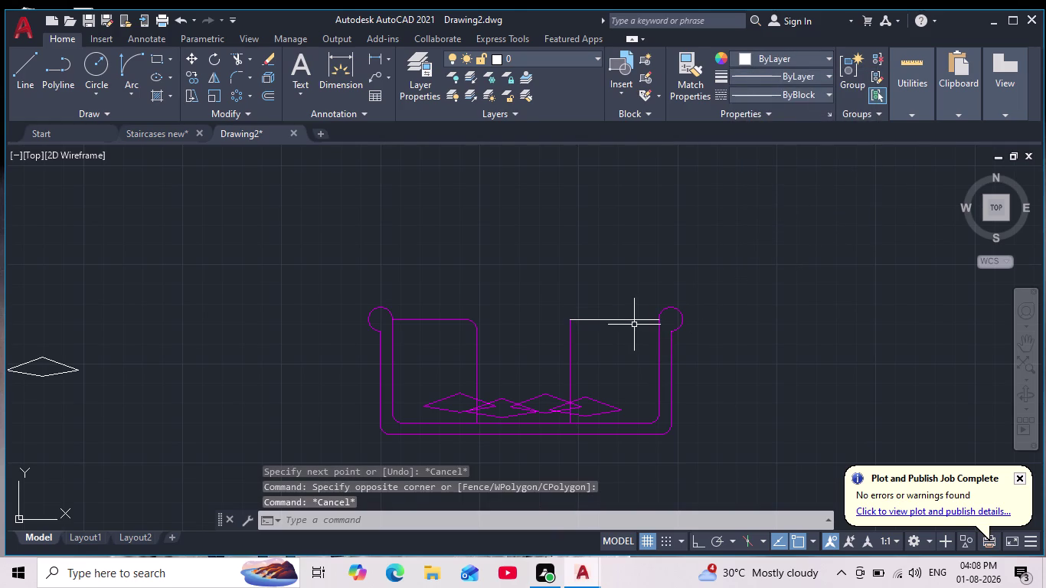
Fillet the new top line with the divider to round the inner corner.
click(235, 78)
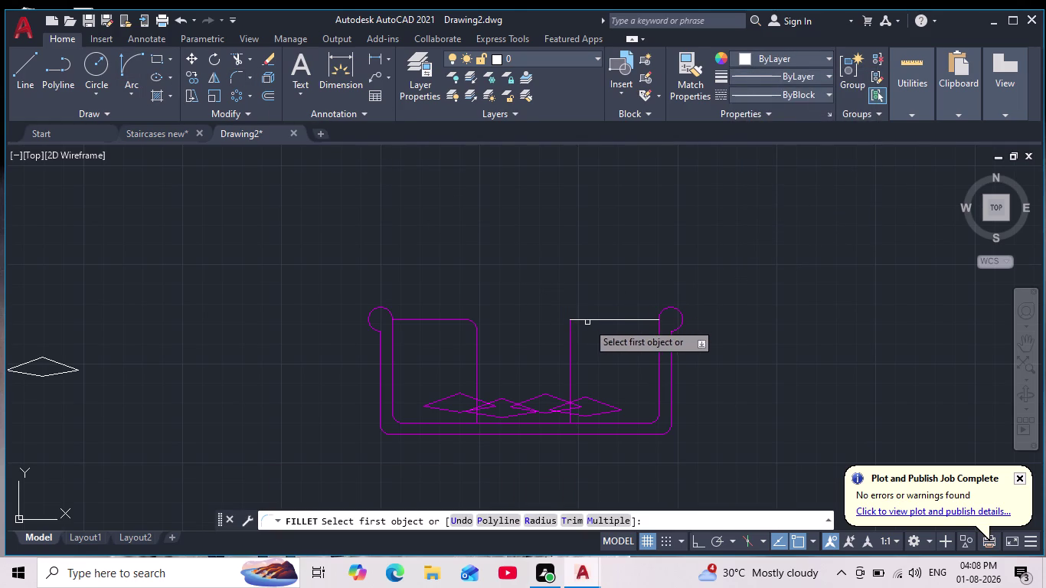
click(591, 321)
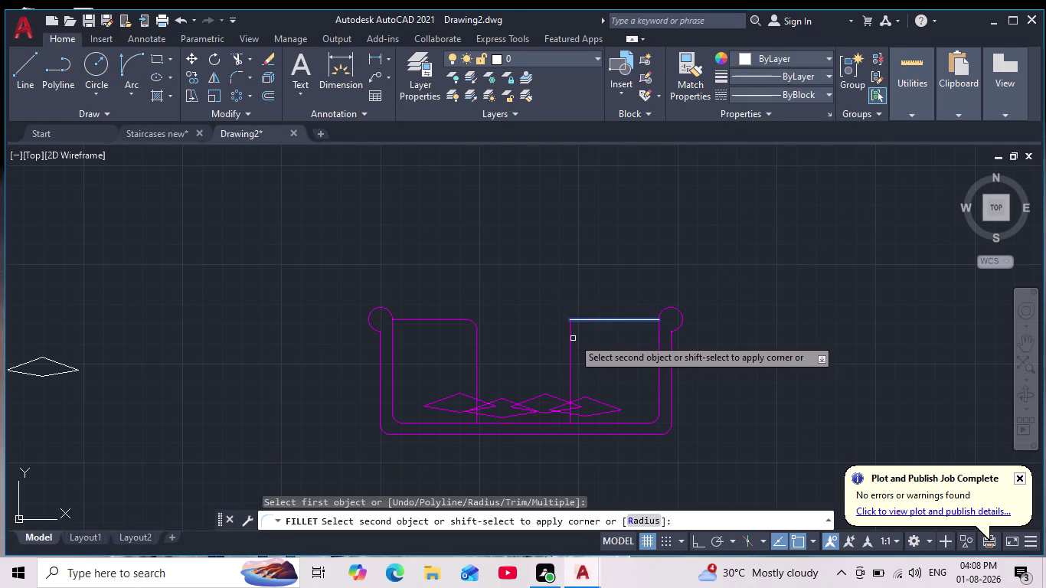
click(571, 335)
key(Escape)
click(641, 332)
click(598, 307)
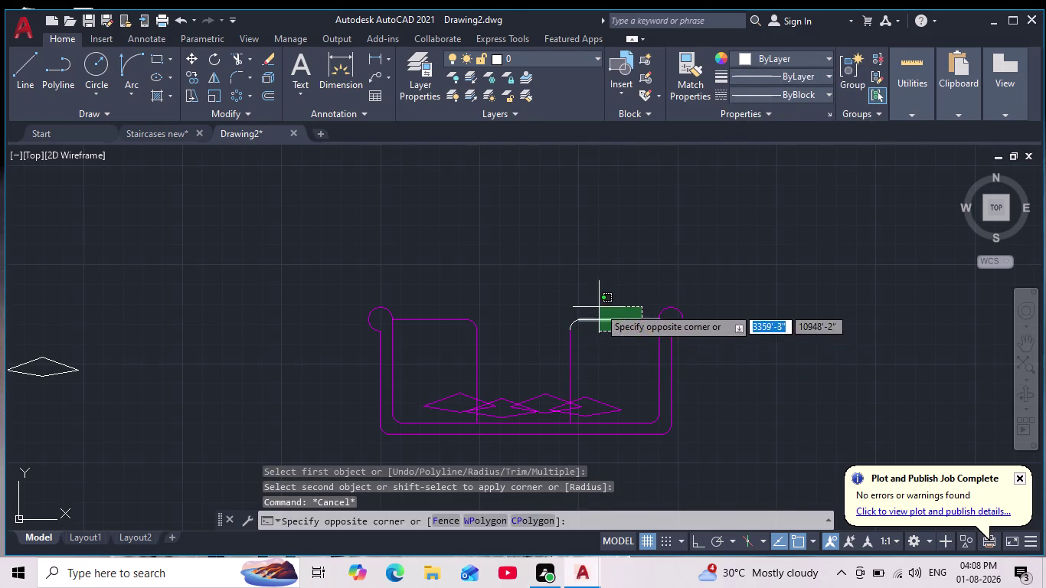
scroll(up, 3)
drag(568, 242, 523, 269)
drag(438, 314, 452, 307)
key(Escape)
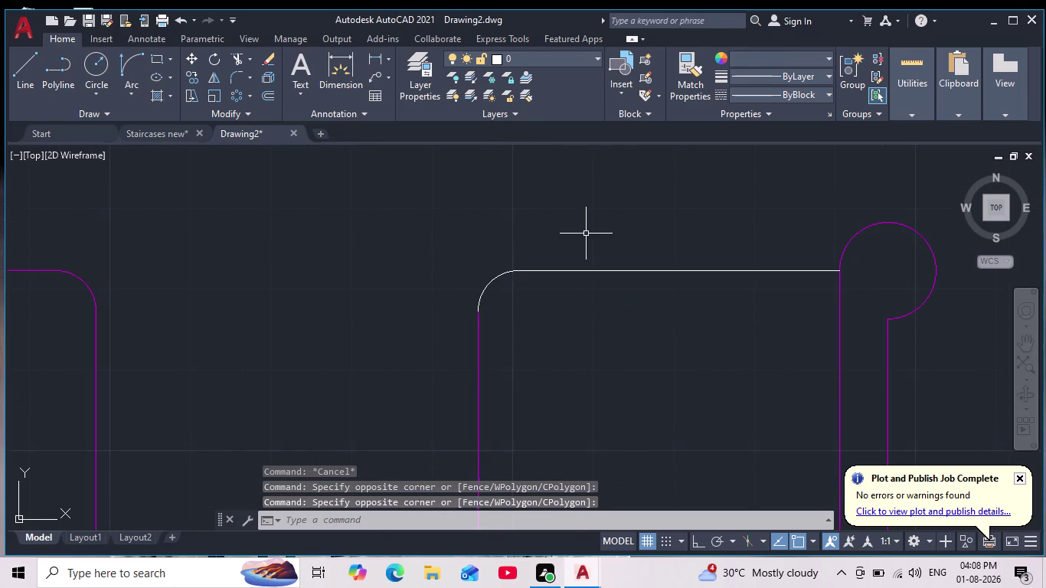
drag(414, 232, 444, 263)
Set the new top edge and its arc to Magenta.
click(640, 321)
drag(672, 285, 666, 277)
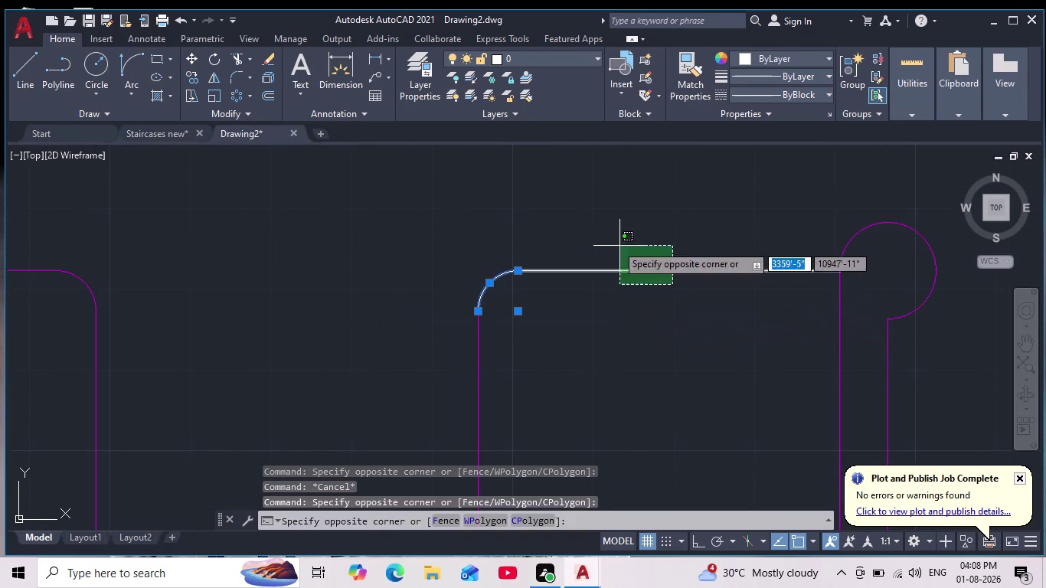
click(616, 244)
click(825, 57)
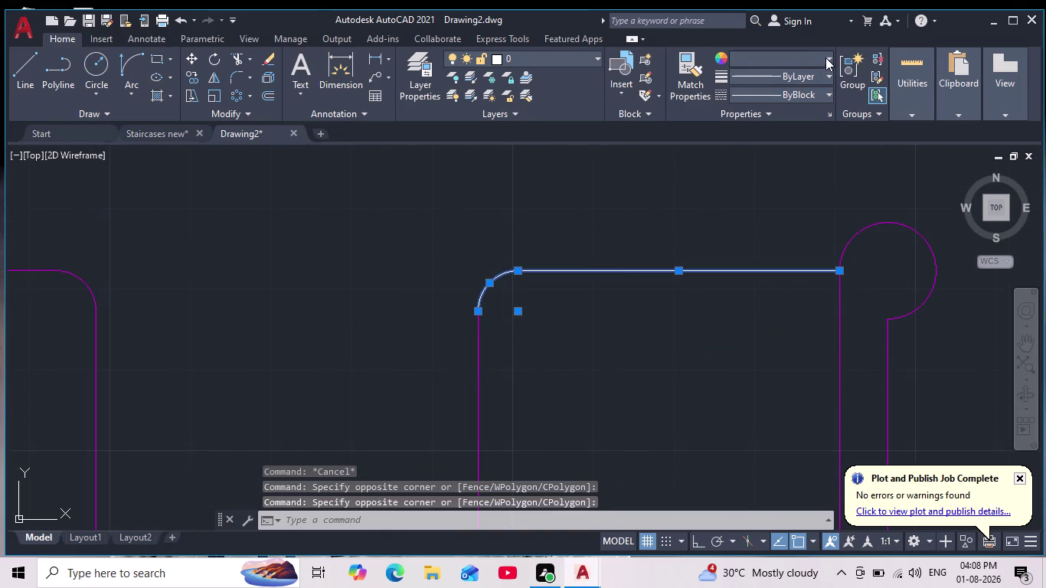
click(814, 216)
key(Escape)
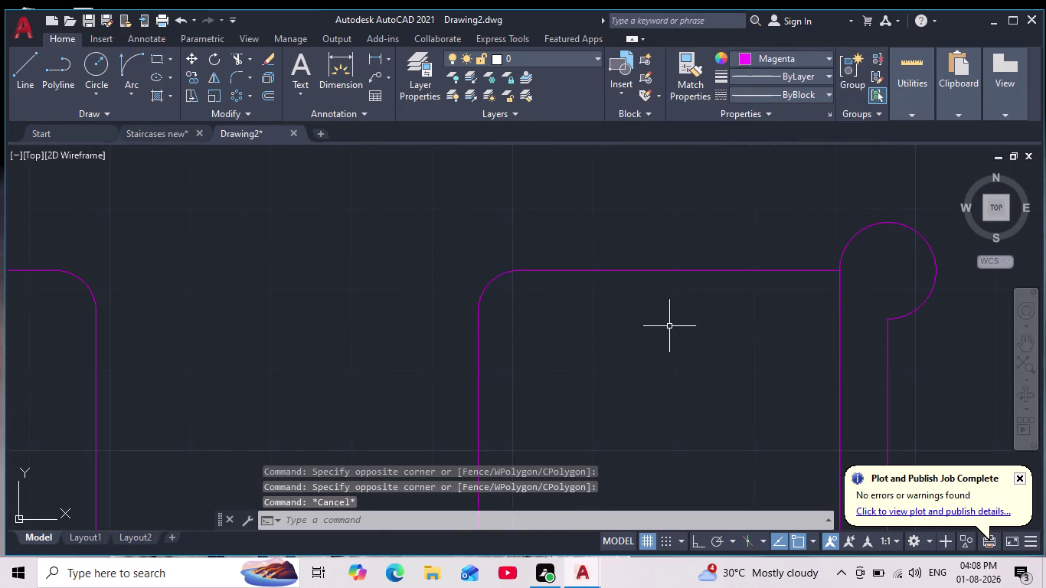
scroll(down, 3)
middle_click(617, 354)
scroll(up, 3)
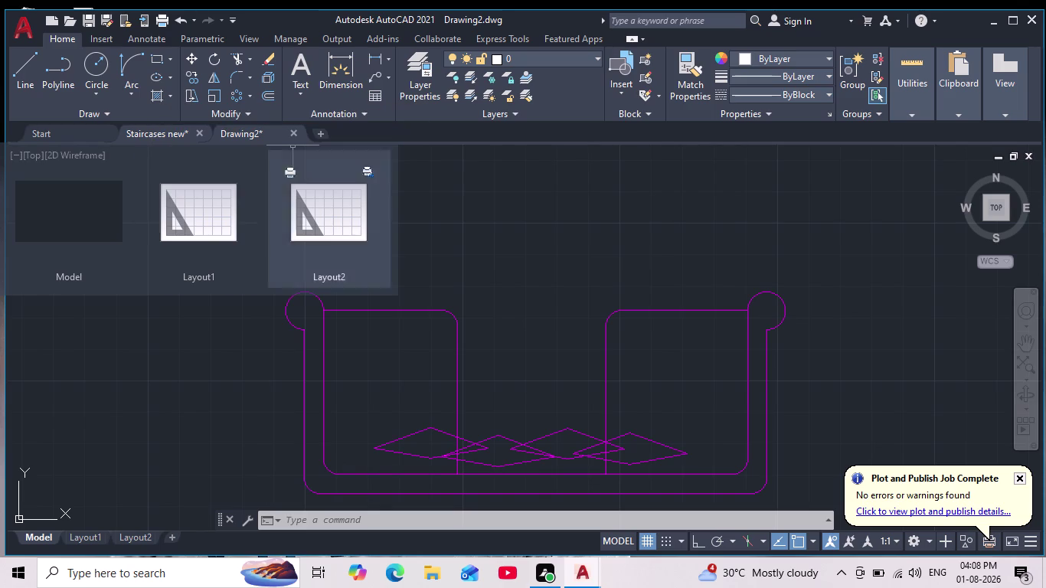
With Ortho on, draw the middle cushion's horizontal backrest line.
scroll(down, 3)
click(21, 63)
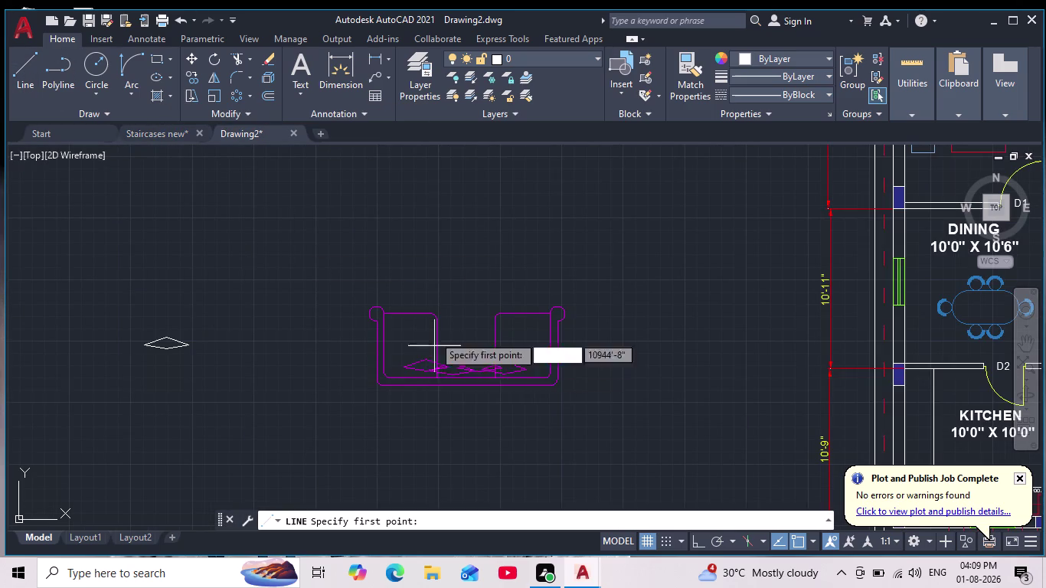
scroll(up, 3)
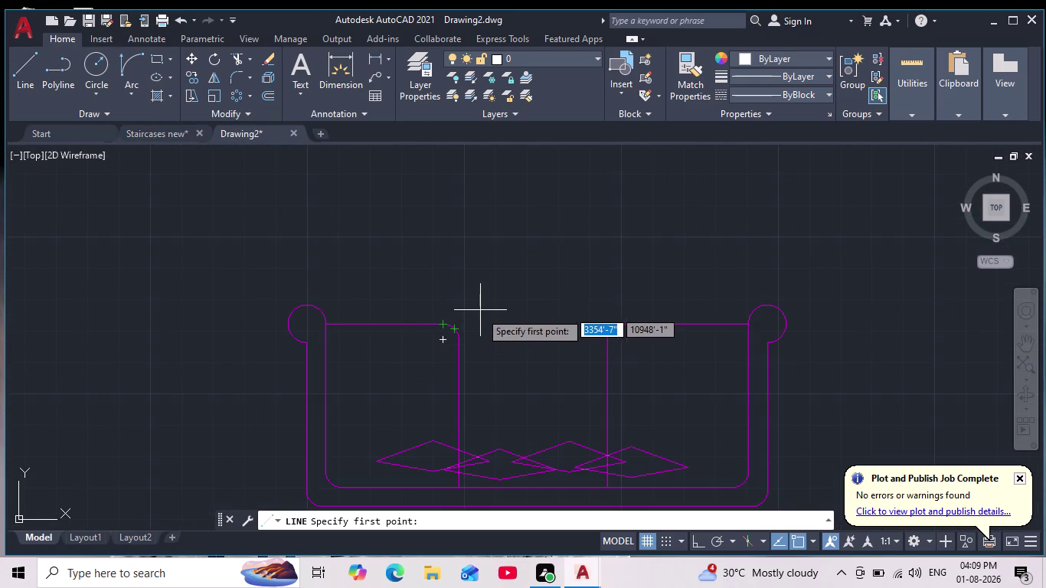
scroll(up, 3)
middle_drag(499, 345, 373, 310)
scroll(down, 3)
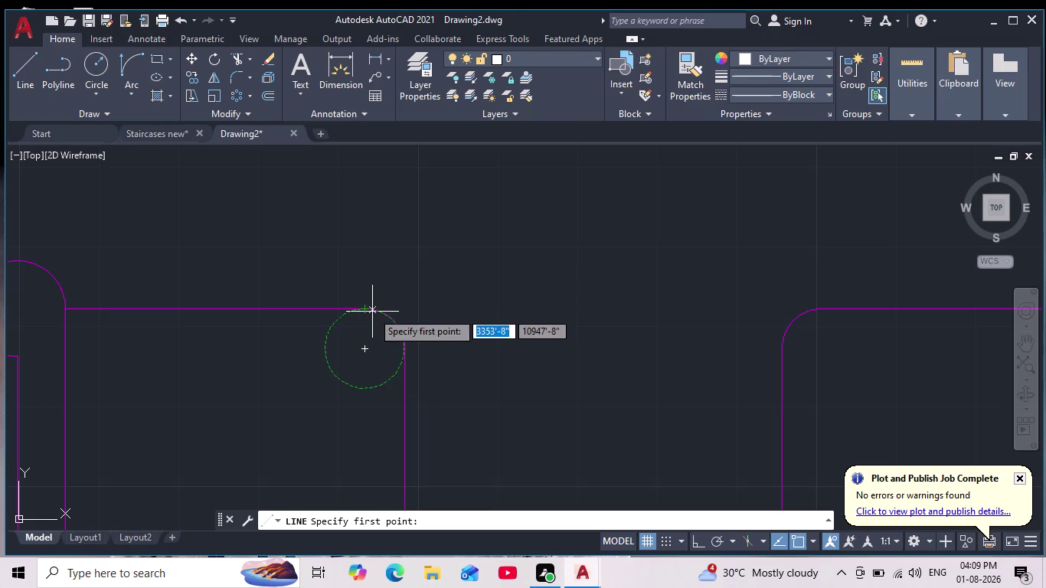
click(475, 312)
scroll(down, 3)
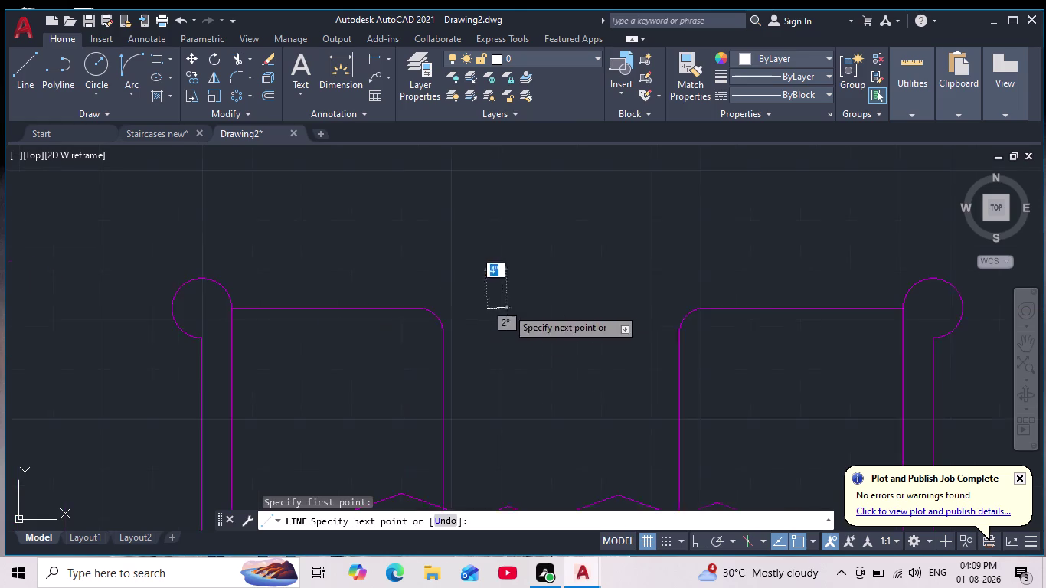
scroll(down, 3)
scroll(up, 3)
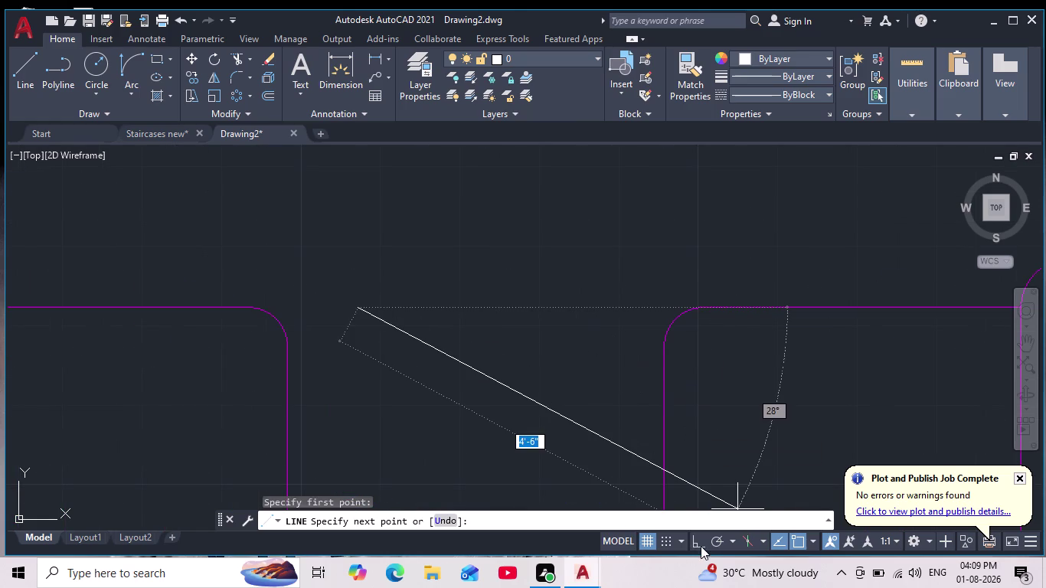
click(700, 546)
scroll(down, 3)
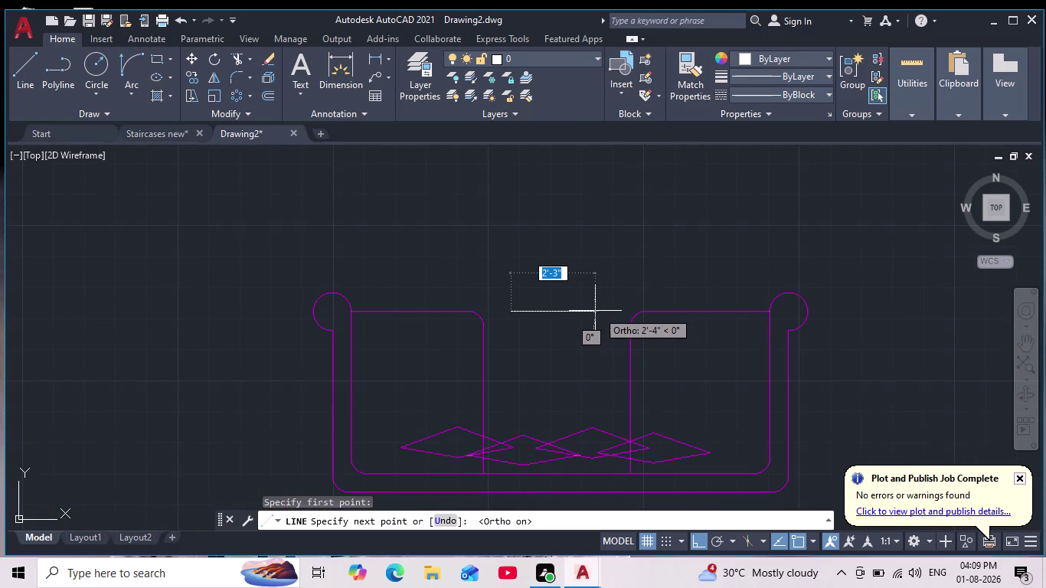
click(593, 311)
key(Escape)
scroll(down, 3)
middle_drag(527, 328, 507, 327)
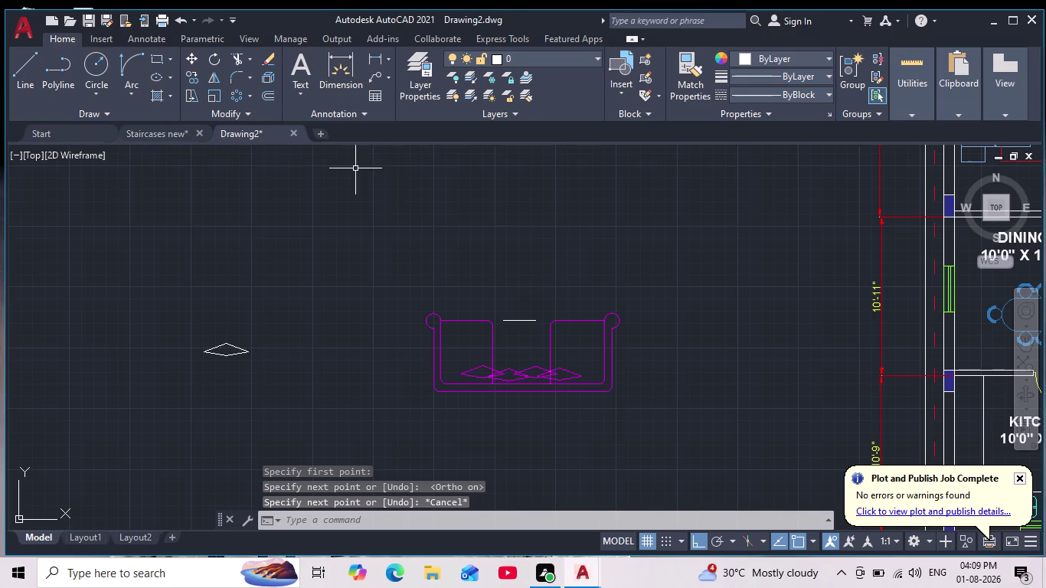
Fillet the backrest line with both dividers to round its two corners.
click(237, 77)
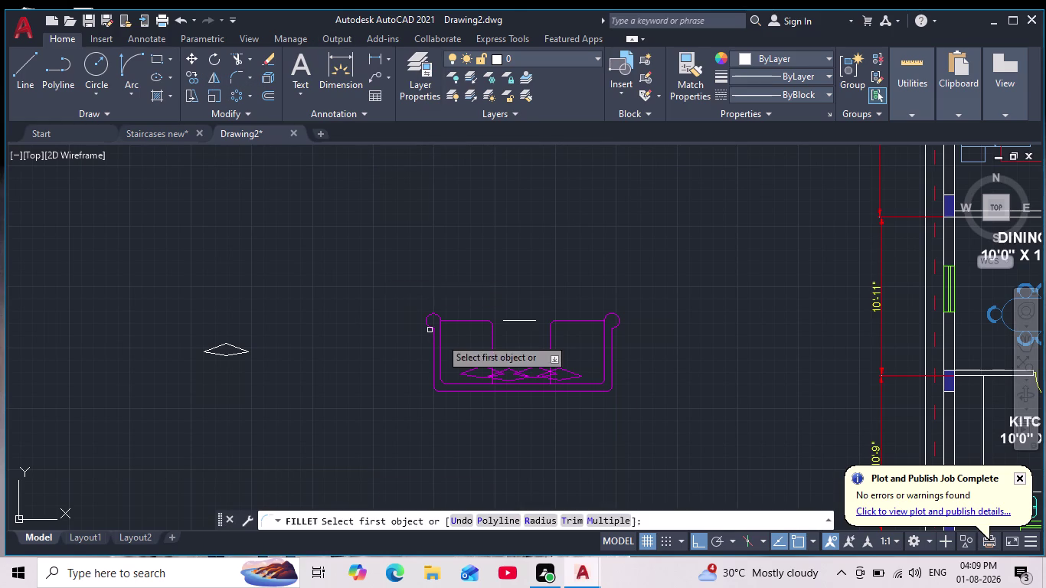
click(492, 343)
click(509, 321)
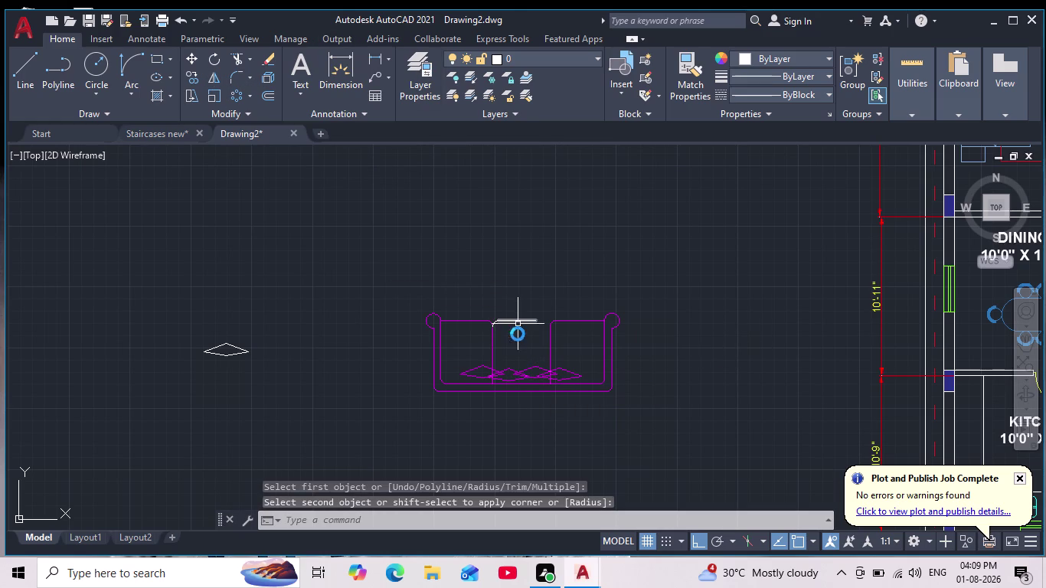
key(space)
key(space)
key(space)
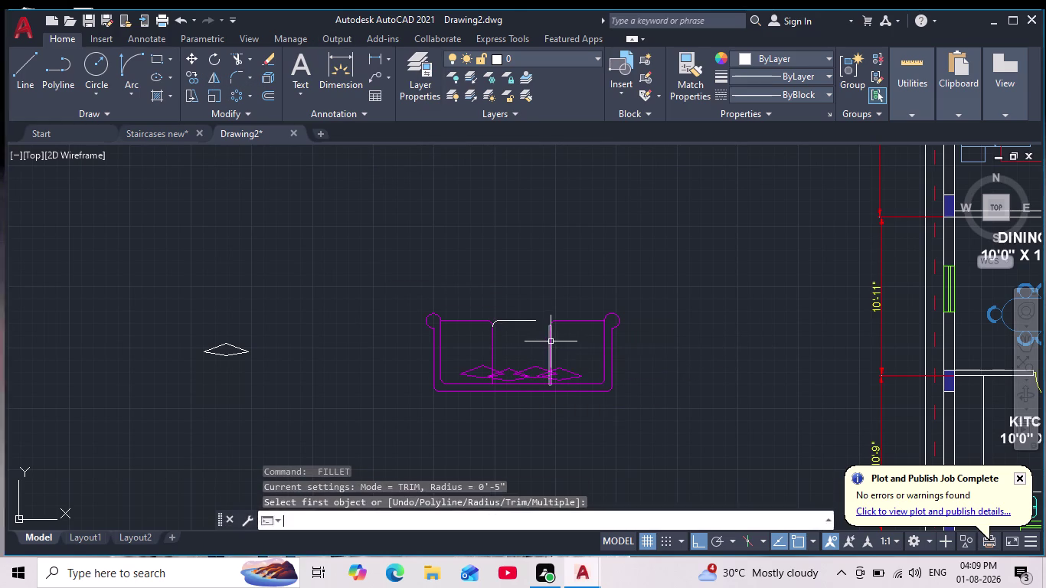
click(549, 342)
click(527, 320)
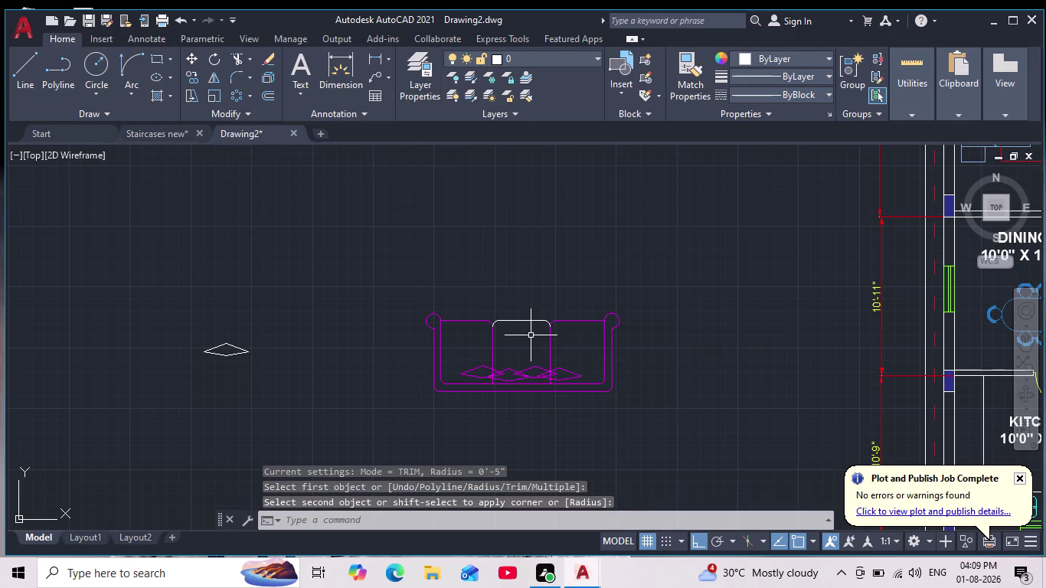
key(Escape)
Colour the middle cushion lines Magenta.
drag(465, 295, 477, 299)
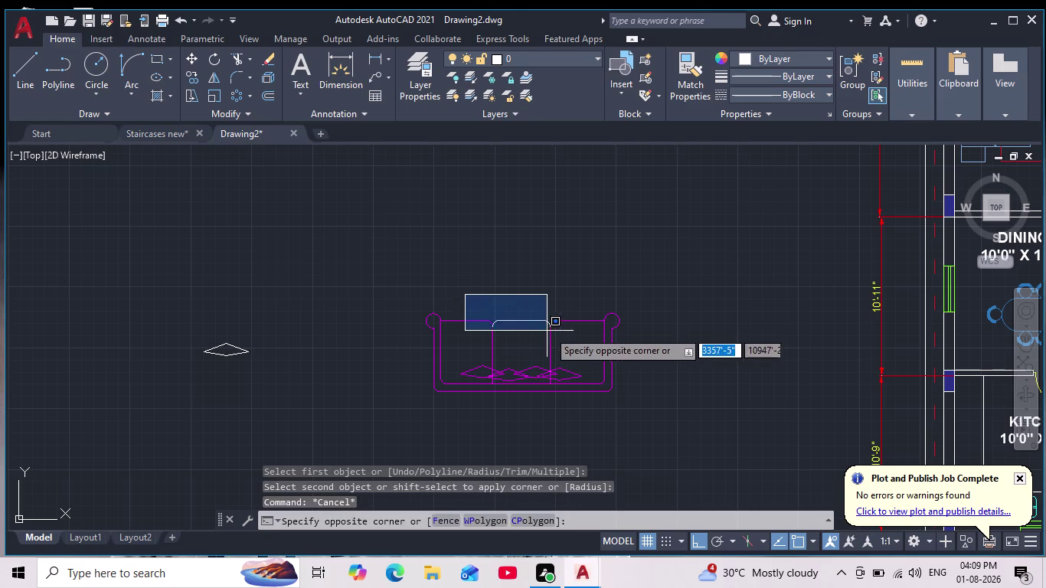
click(561, 332)
click(830, 59)
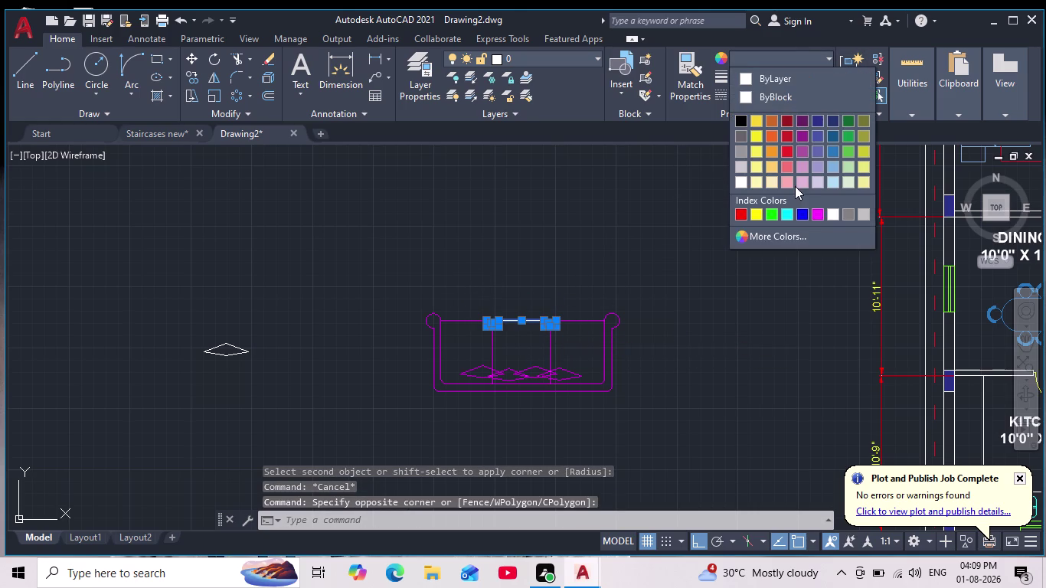
click(817, 217)
key(Escape)
Window-select all sofa parts and combine them into a group.
scroll(down, 3)
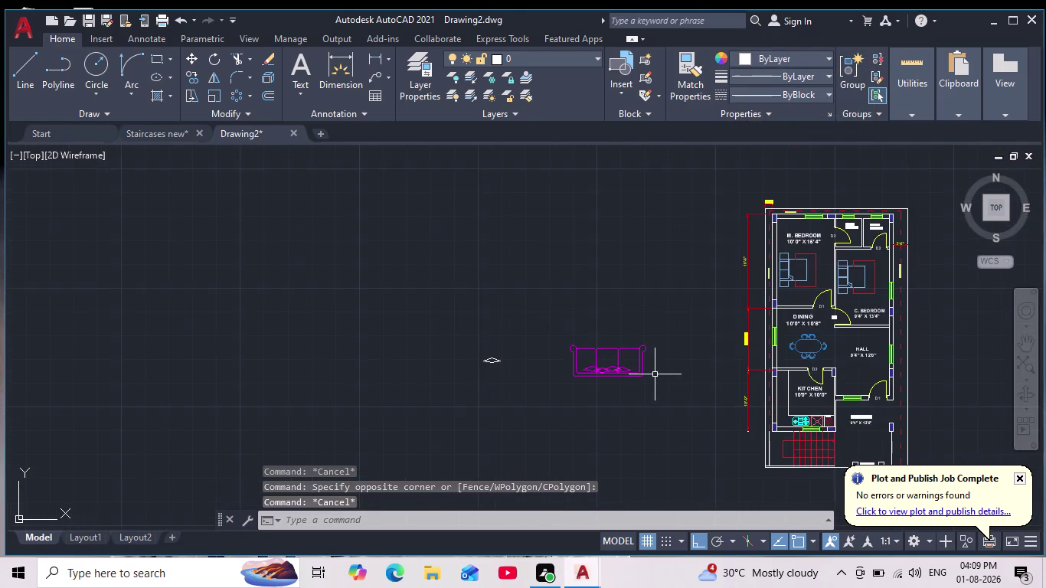
scroll(up, 3)
middle_drag(654, 372, 601, 360)
scroll(down, 3)
drag(637, 295, 614, 356)
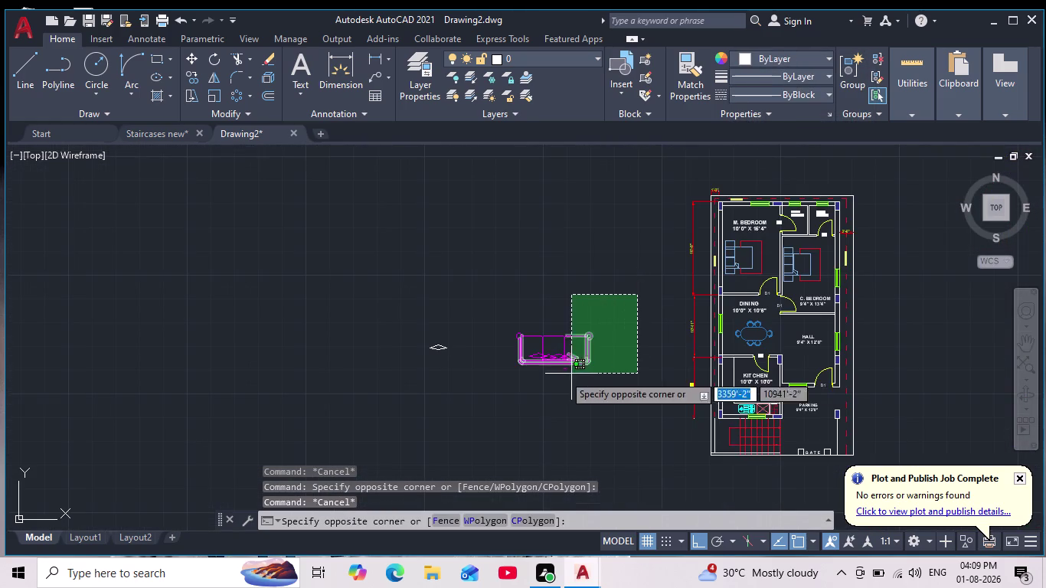
click(507, 392)
click(847, 82)
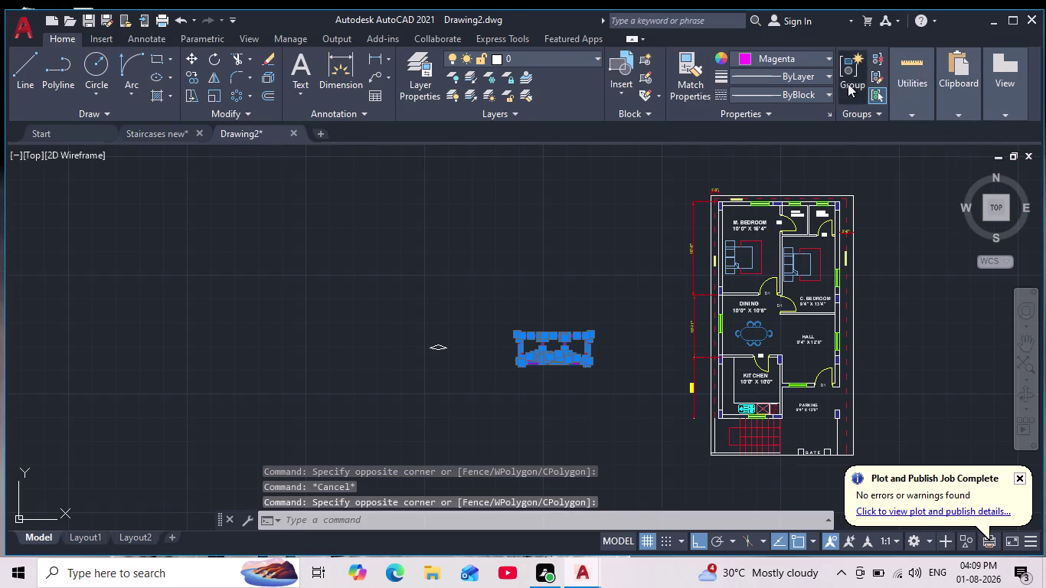
Scale the grouped sofa down to a smaller size.
scroll(up, 3)
drag(617, 296, 601, 352)
drag(387, 421, 404, 420)
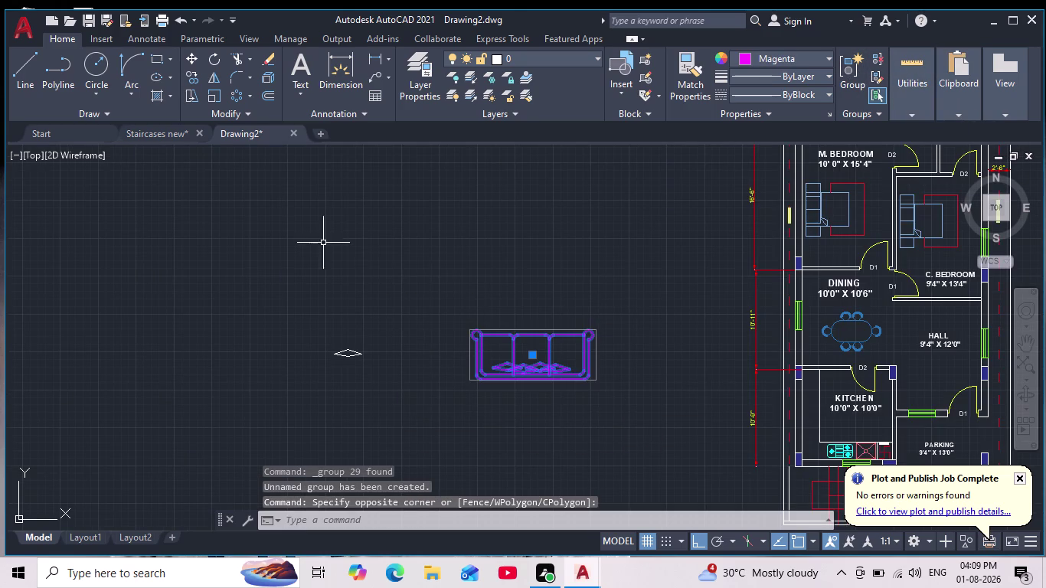
click(205, 92)
click(591, 386)
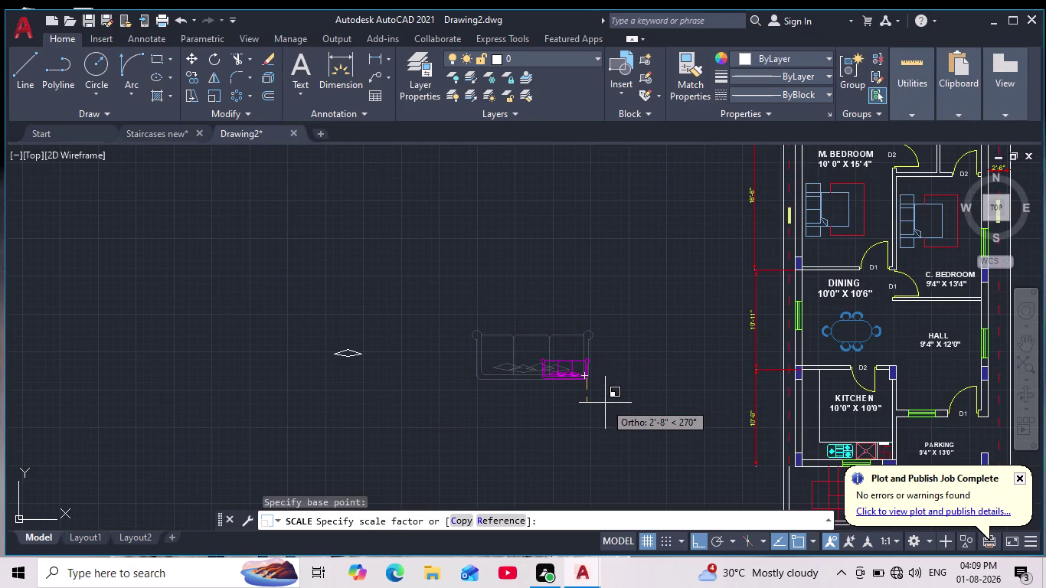
click(602, 401)
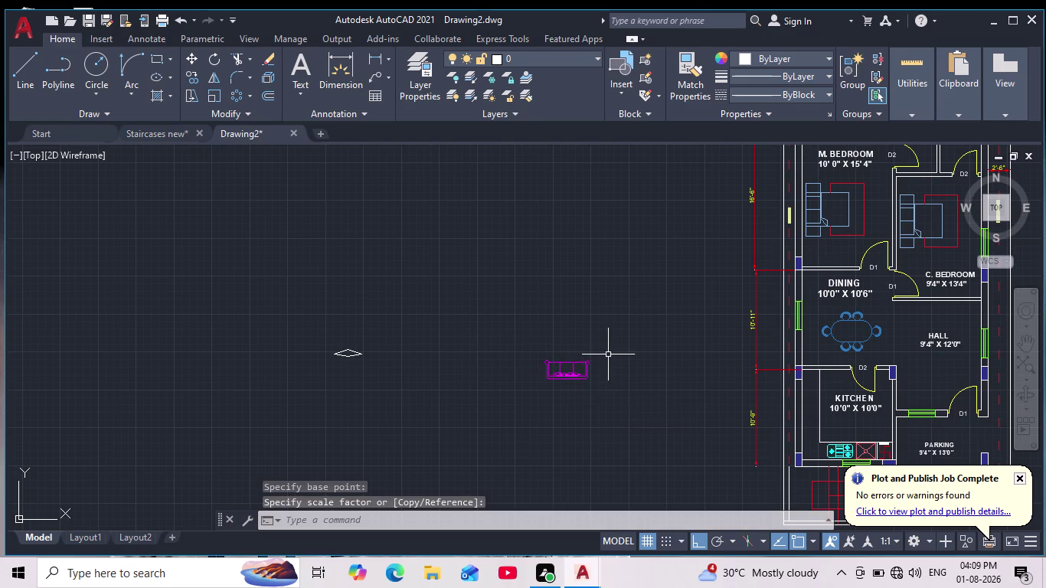
Move the sofa into the hall beside the kitchen wall, then zoom out.
drag(606, 353, 609, 373)
drag(420, 439, 459, 434)
click(192, 59)
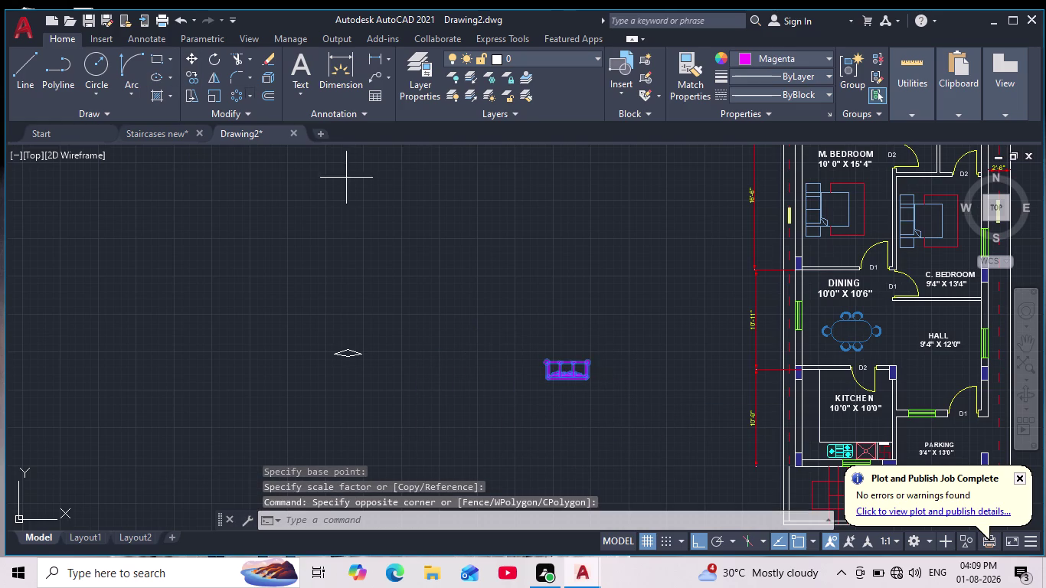
click(566, 366)
scroll(up, 3)
middle_drag(461, 333, 318, 317)
scroll(down, 3)
scroll(up, 3)
middle_drag(585, 358, 388, 340)
click(697, 549)
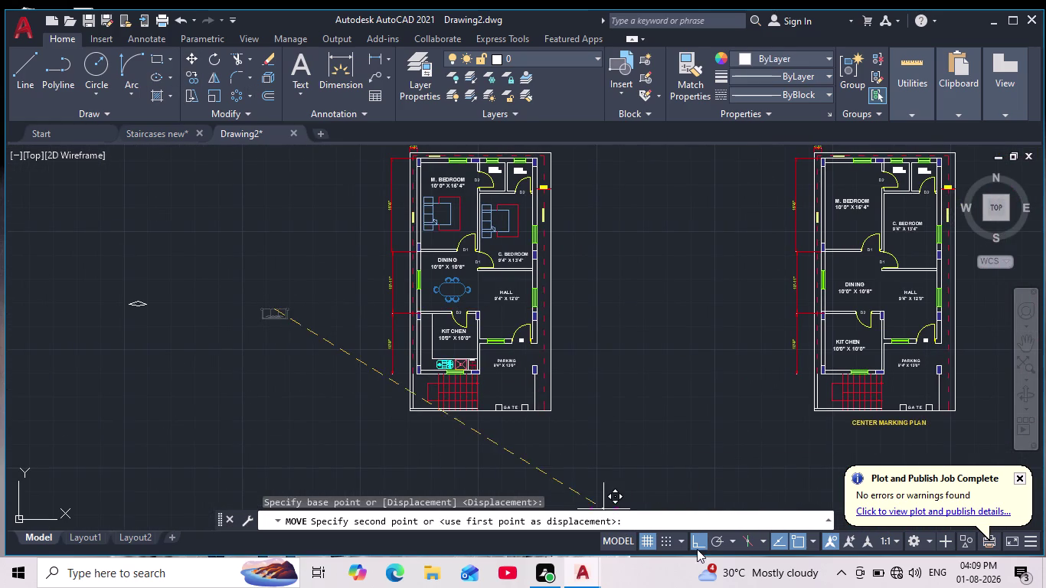
scroll(up, 3)
middle_drag(365, 294, 385, 294)
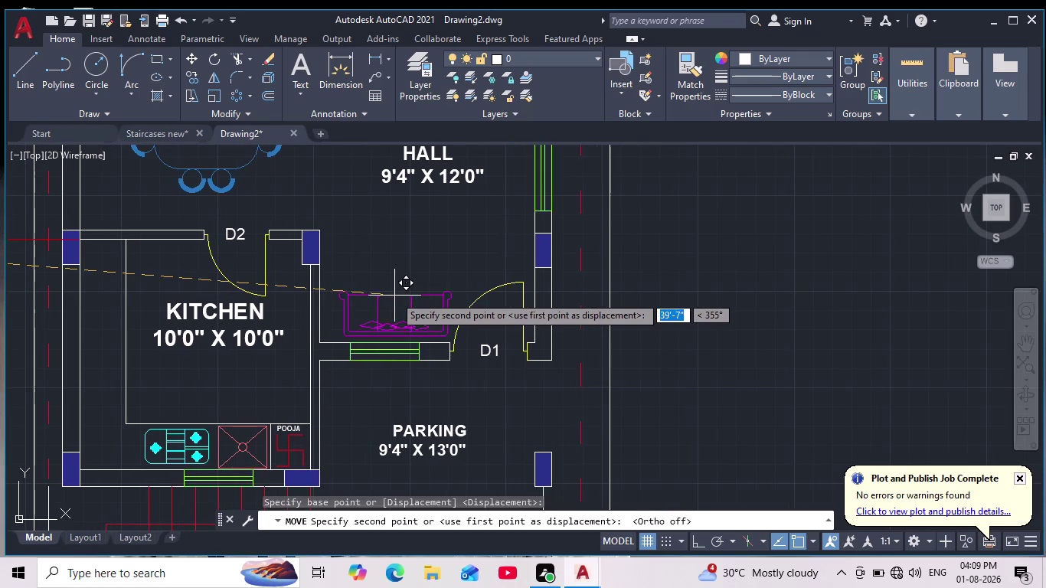
click(388, 292)
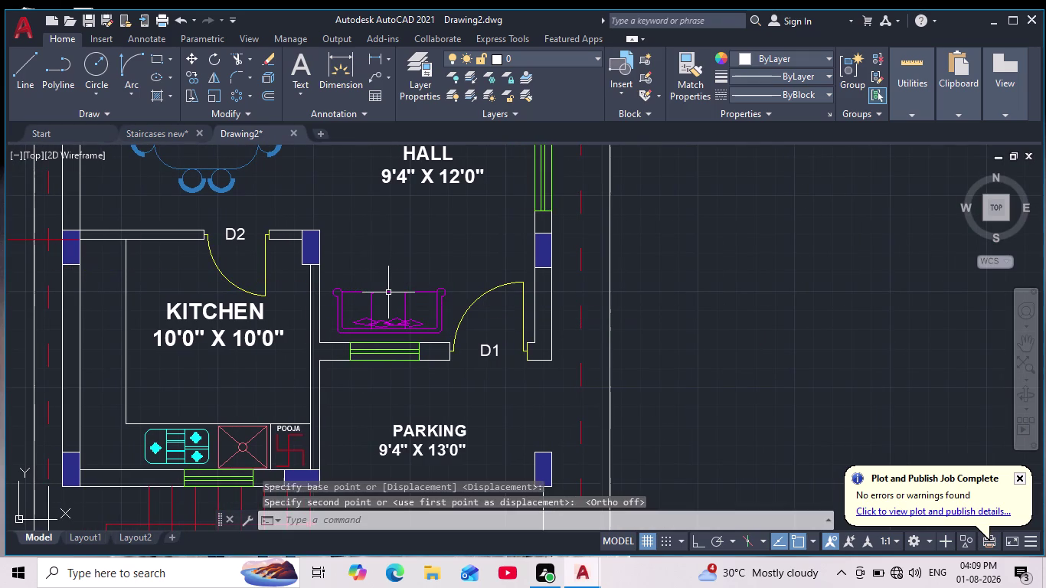
key(Escape)
scroll(down, 3)
middle_drag(383, 320, 453, 379)
scroll(up, 3)
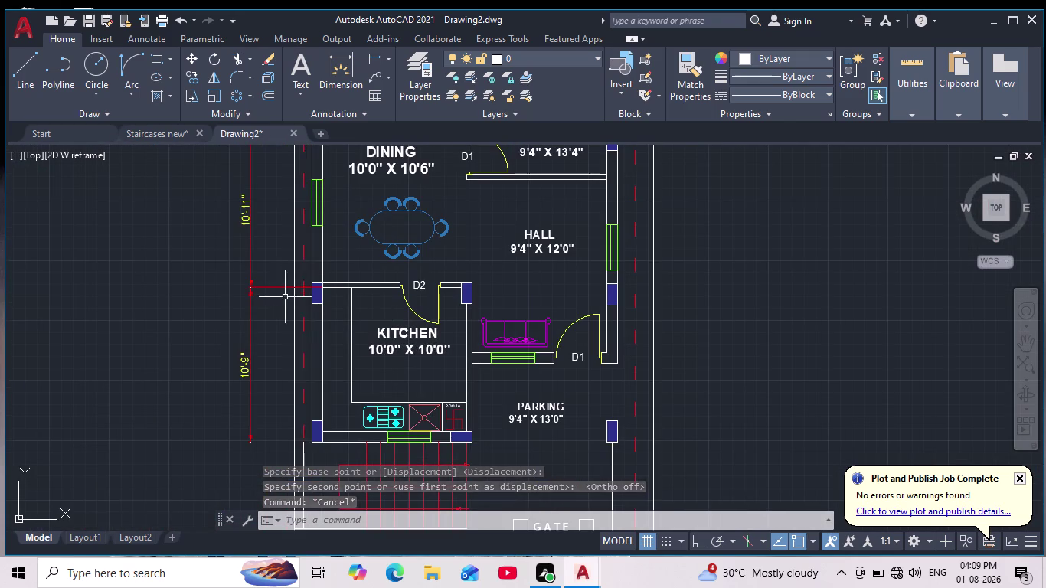
middle_drag(288, 300, 331, 346)
scroll(down, 3)
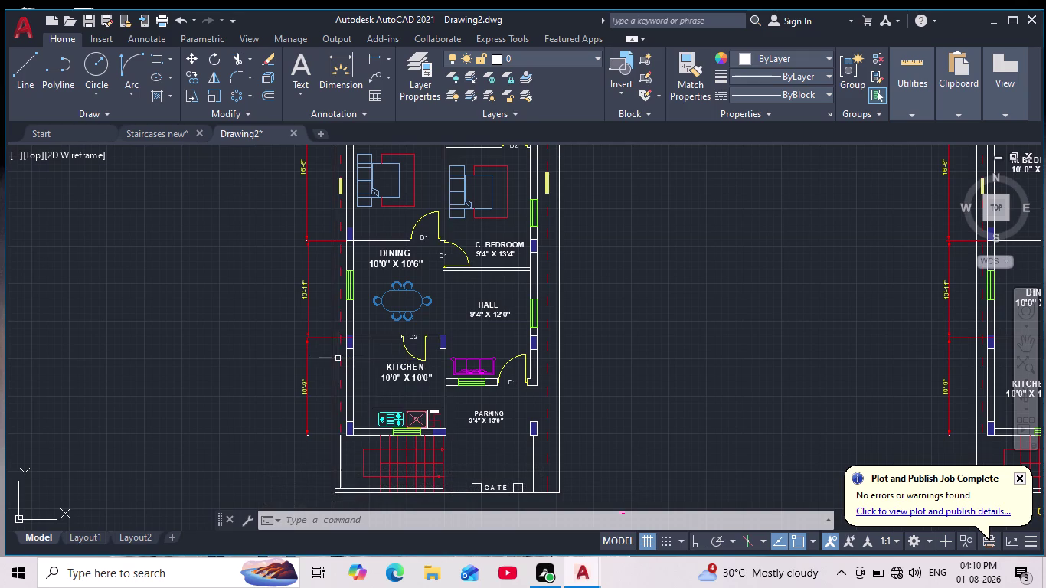
middle_drag(305, 343, 345, 353)
scroll(down, 3)
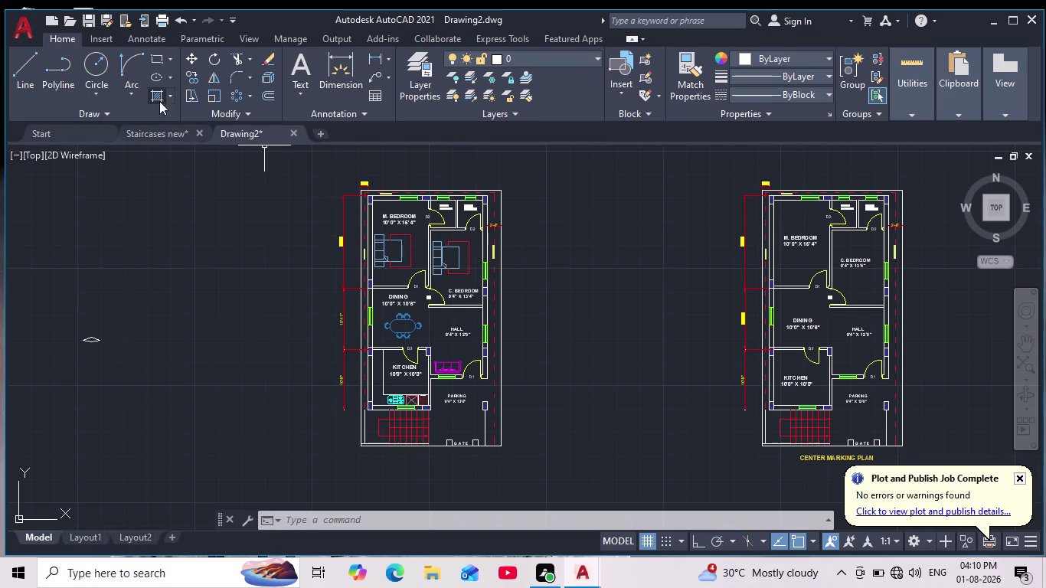
Draw a small rectangle in open space left of the floor plan.
click(154, 55)
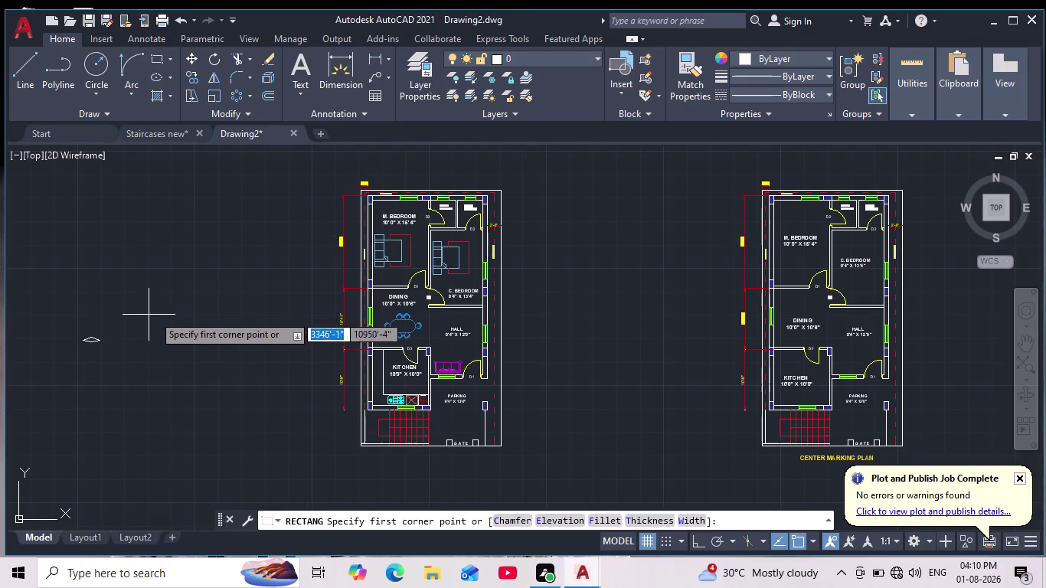
drag(168, 306, 175, 309)
scroll(up, 3)
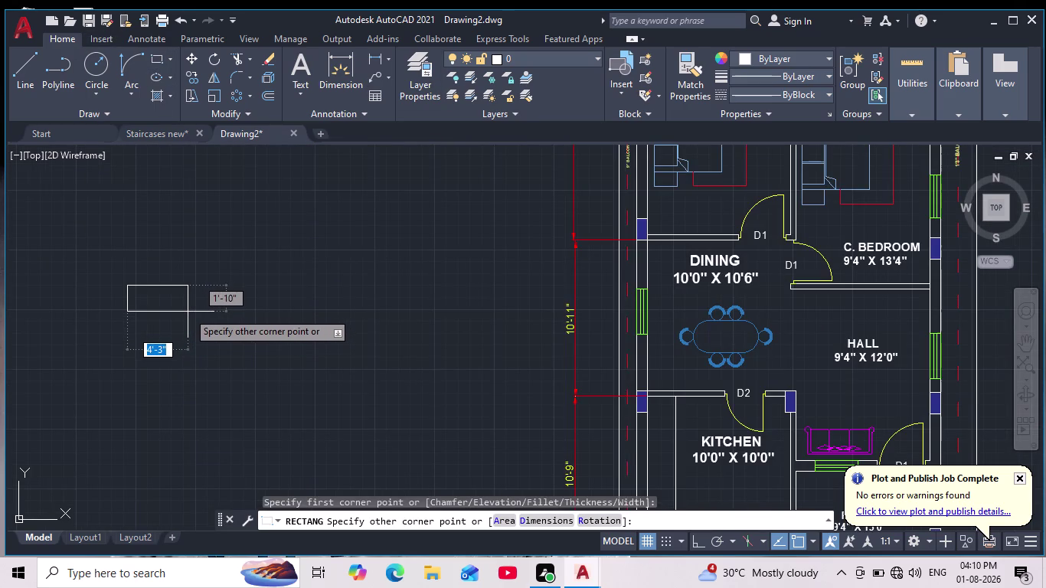
click(192, 316)
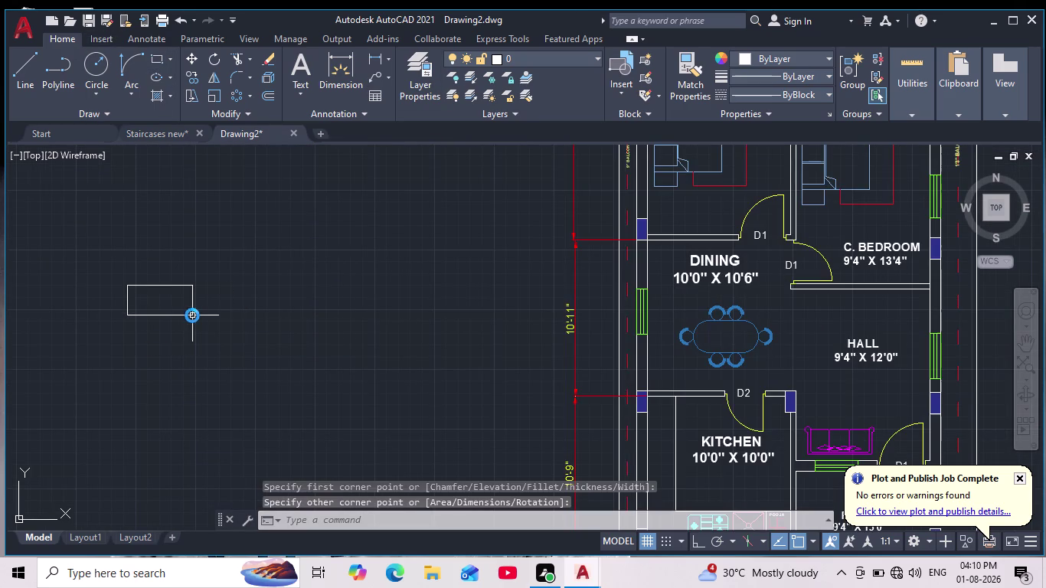
key(Escape)
scroll(up, 3)
scroll(down, 3)
middle_drag(240, 281, 381, 297)
scroll(up, 3)
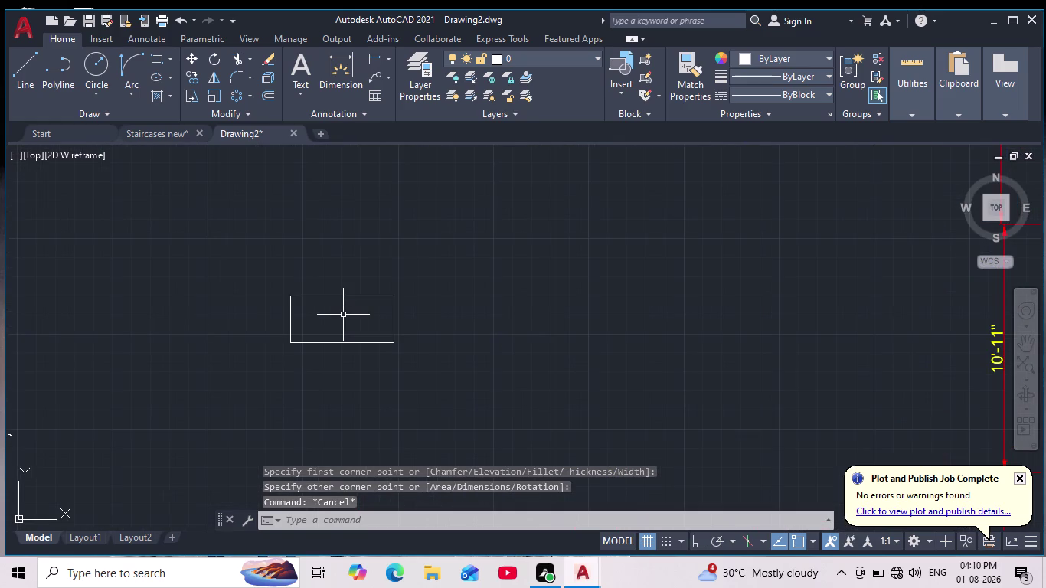
Draw an ellipse with EL in the upper middle of the rectangle.
text(EL)
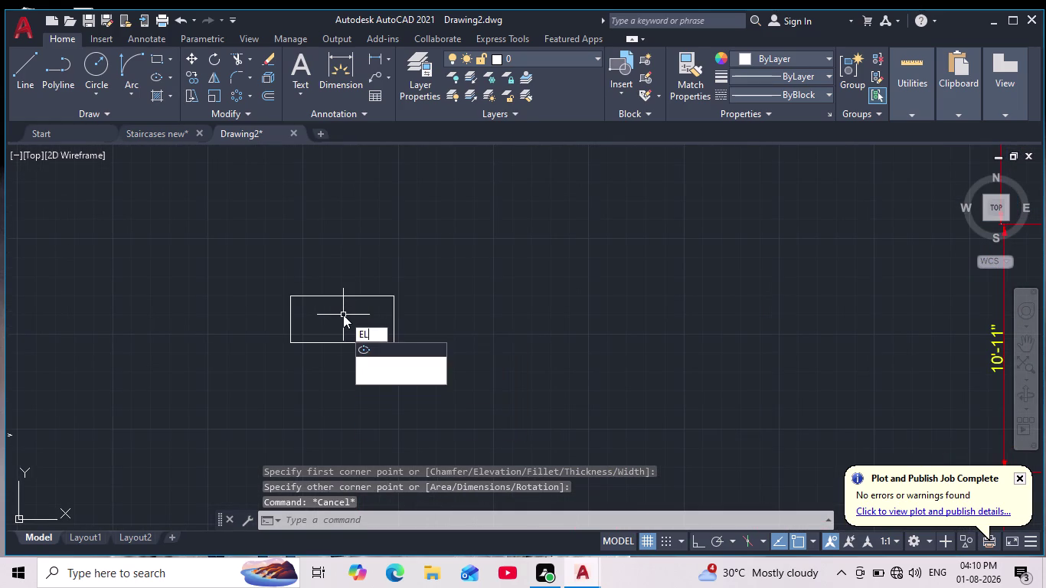
key(Return)
scroll(up, 3)
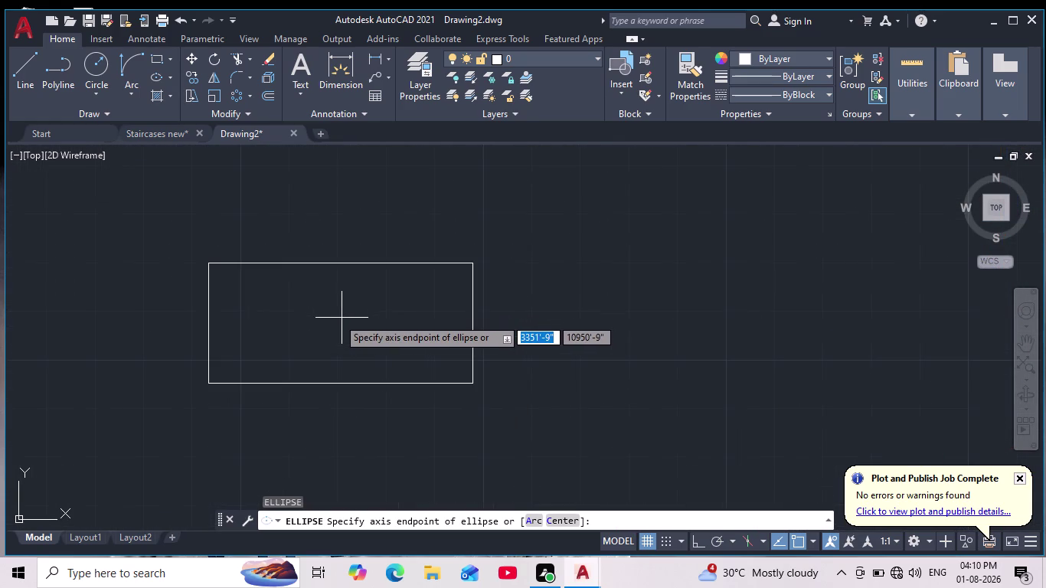
click(297, 320)
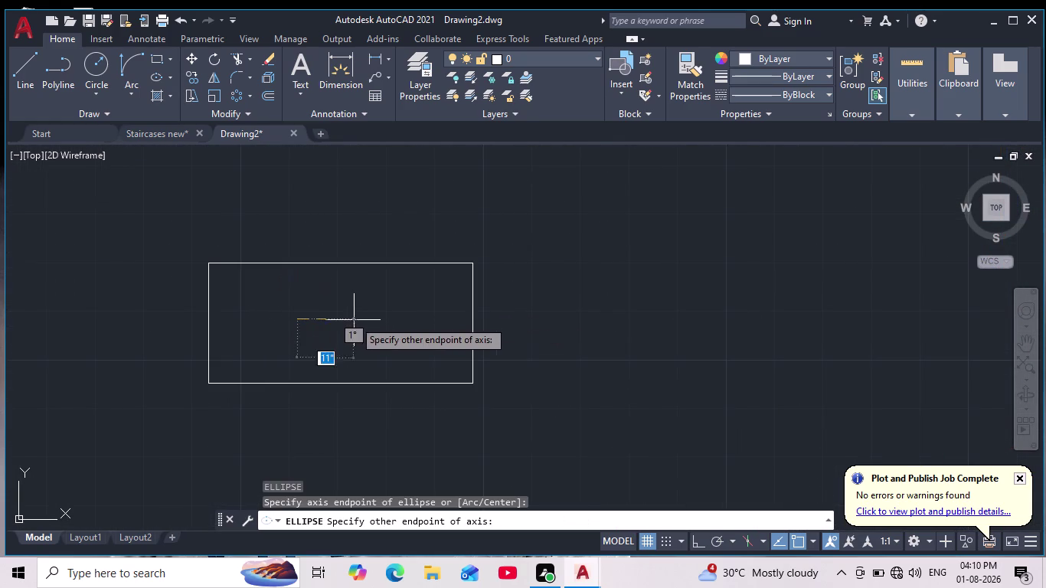
click(373, 318)
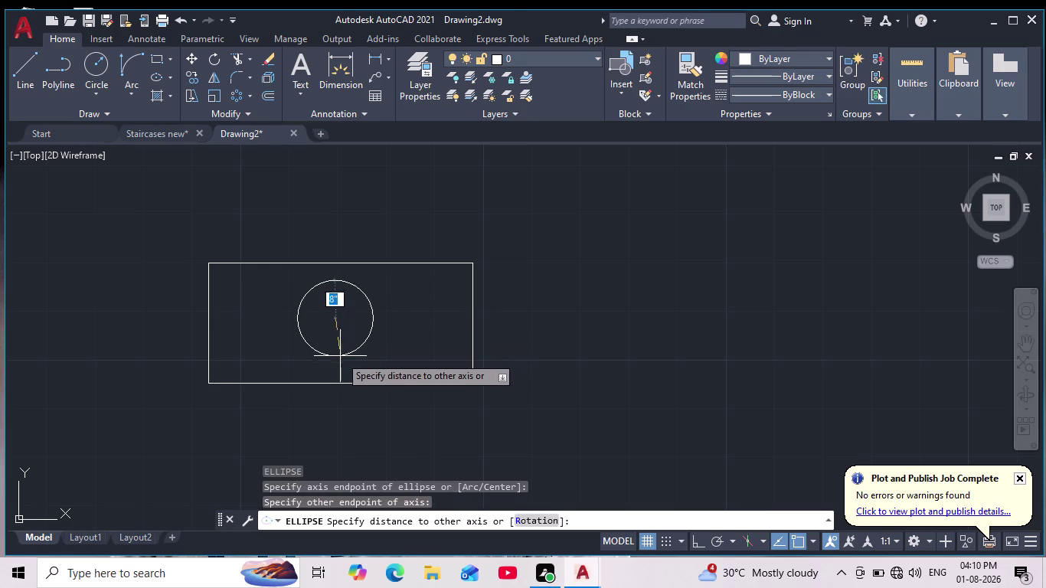
click(339, 332)
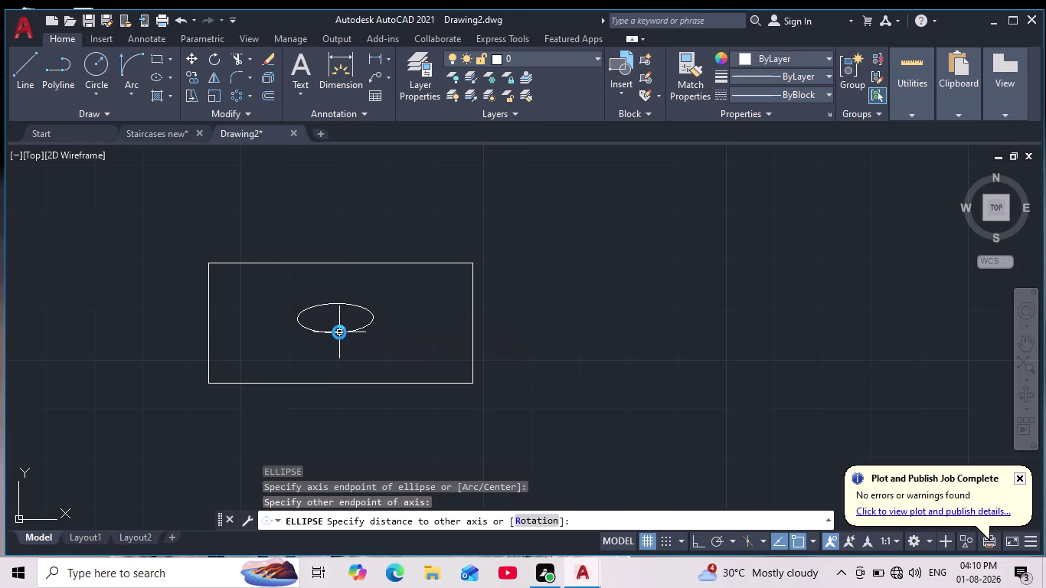
scroll(down, 3)
scroll(down, 3)
scroll(up, 3)
middle_drag(349, 387, 352, 360)
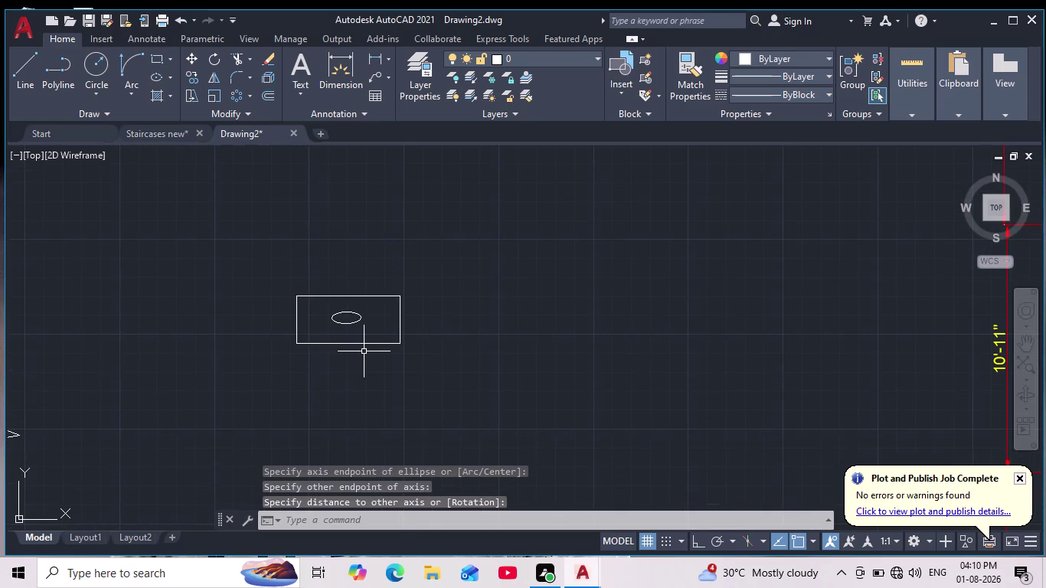
scroll(up, 3)
scroll(down, 3)
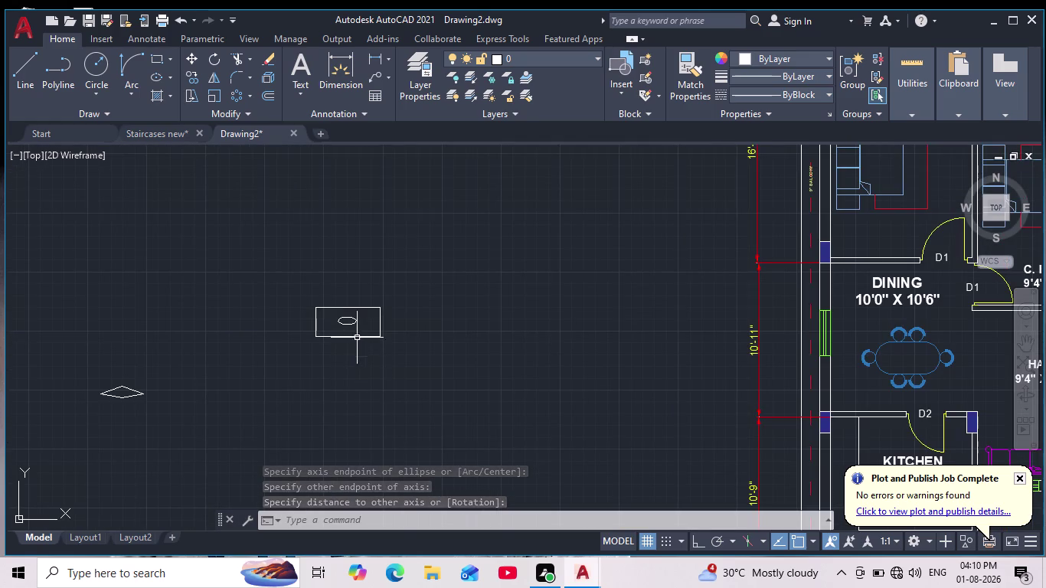
scroll(up, 3)
Select the ellipse and start moving it, then cancel the move.
drag(376, 315, 372, 323)
click(246, 376)
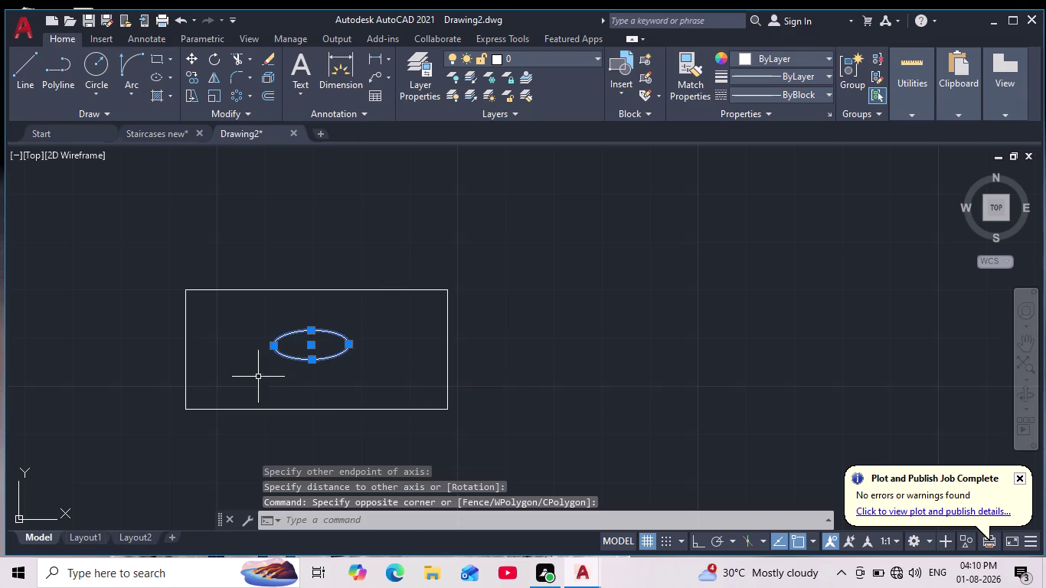
click(188, 54)
click(308, 346)
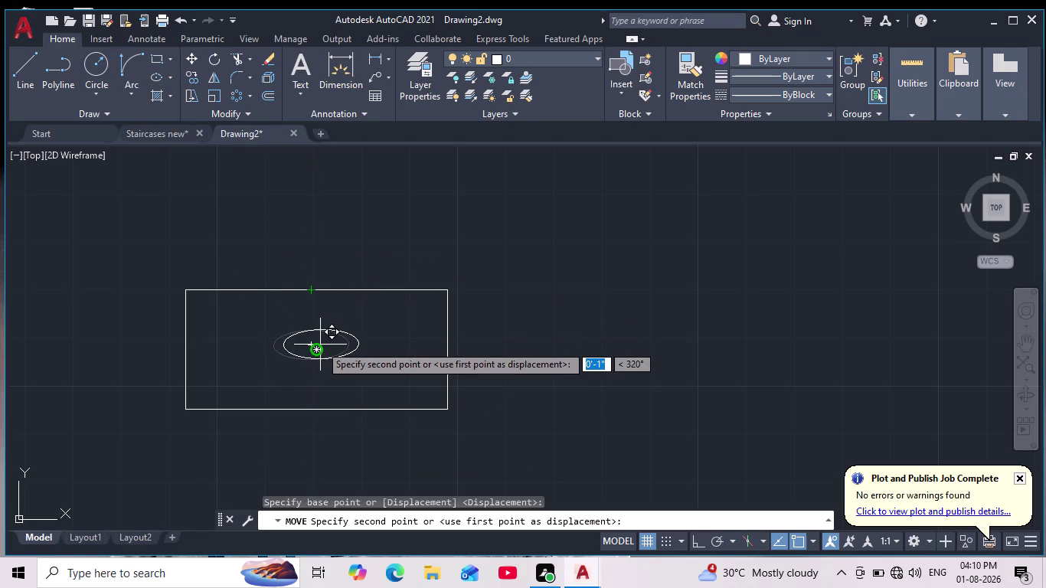
click(320, 346)
key(Escape)
scroll(down, 3)
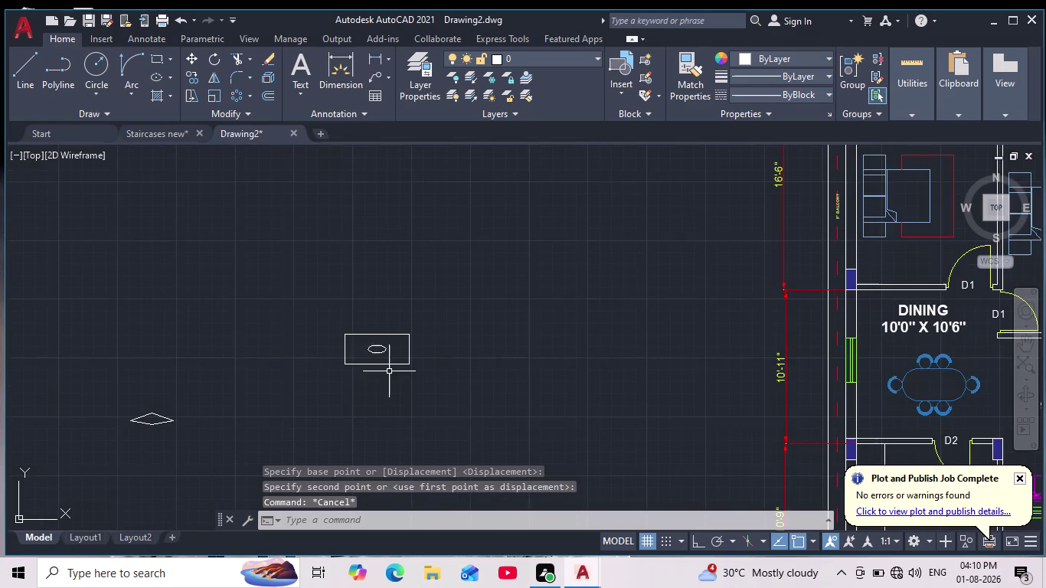
middle_drag(387, 374, 378, 359)
scroll(down, 3)
scroll(up, 3)
scroll(up, 3)
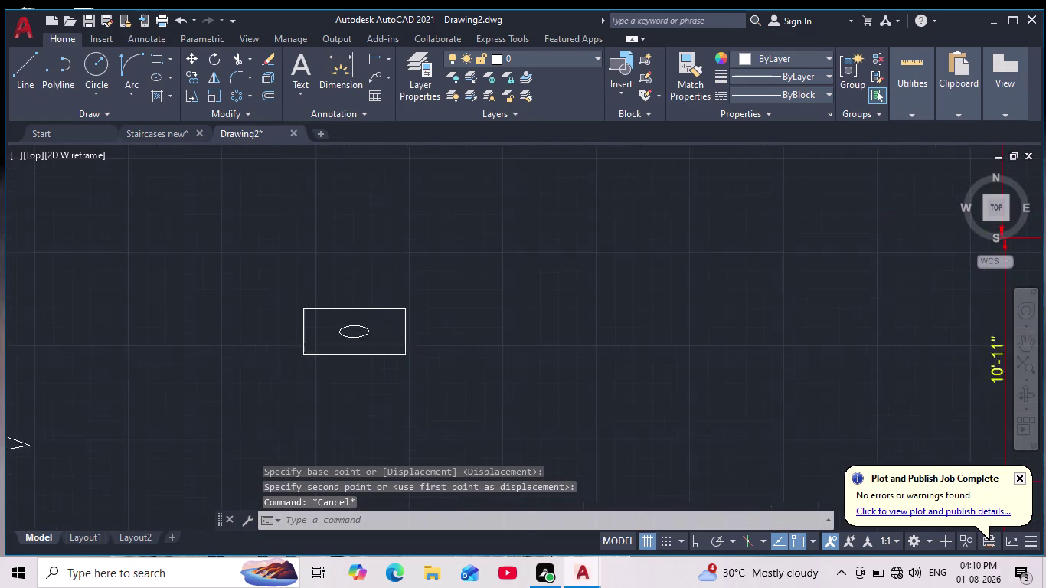
scroll(up, 3)
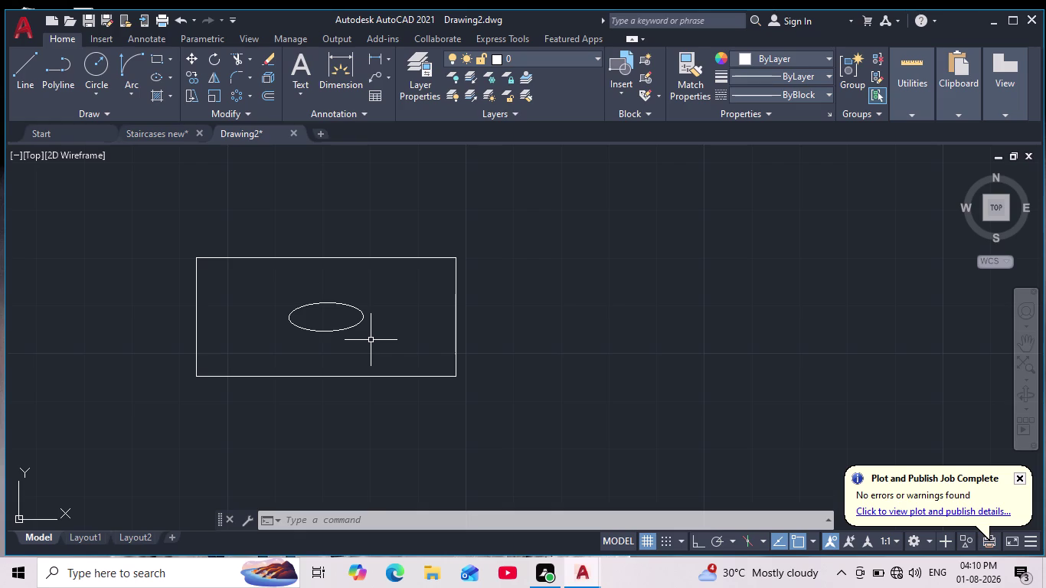
Select the ellipse and begin a stretch, then cancel it.
scroll(up, 3)
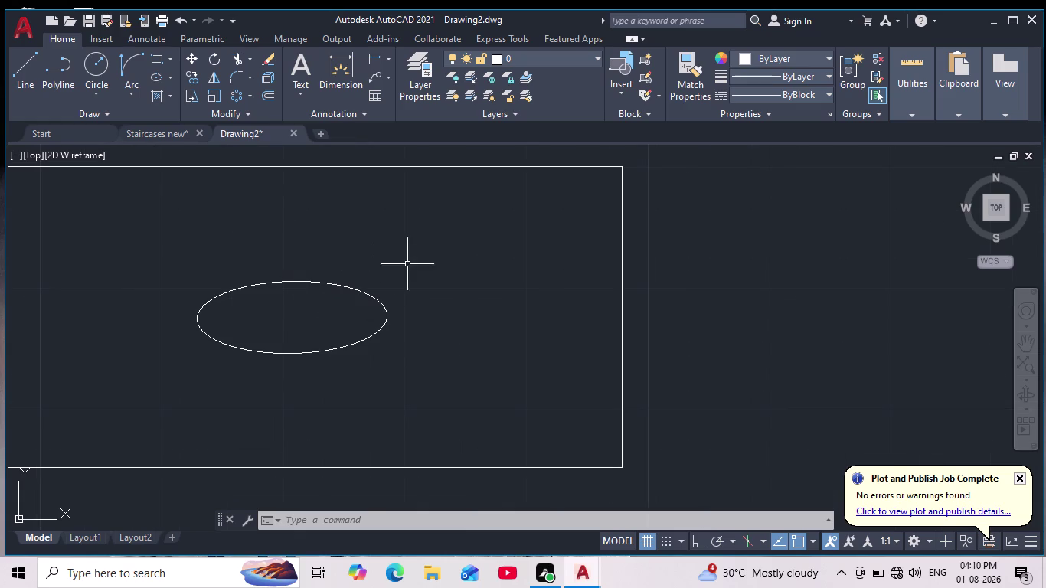
drag(429, 262, 421, 274)
click(130, 371)
scroll(down, 3)
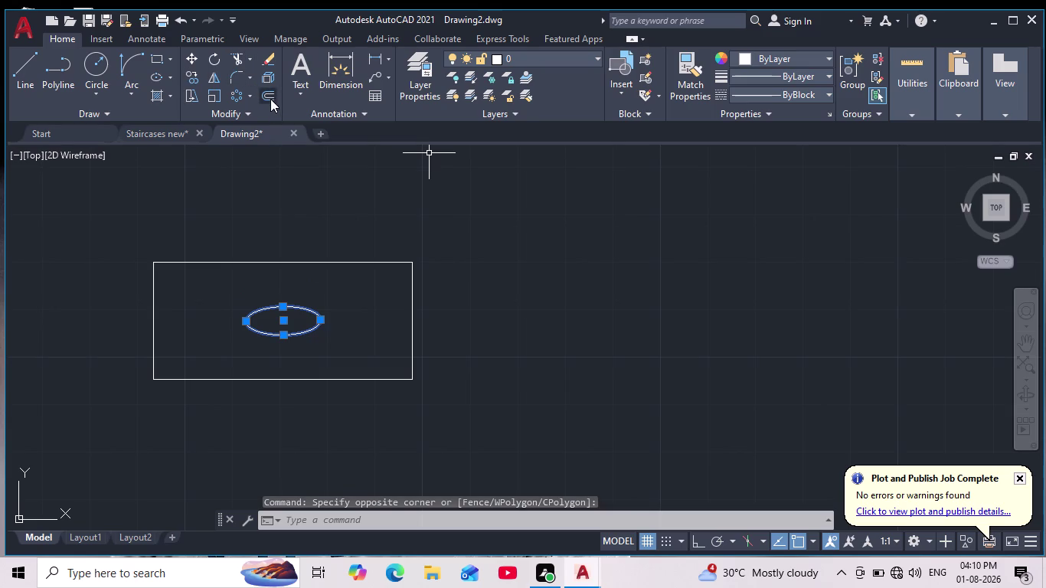
click(190, 95)
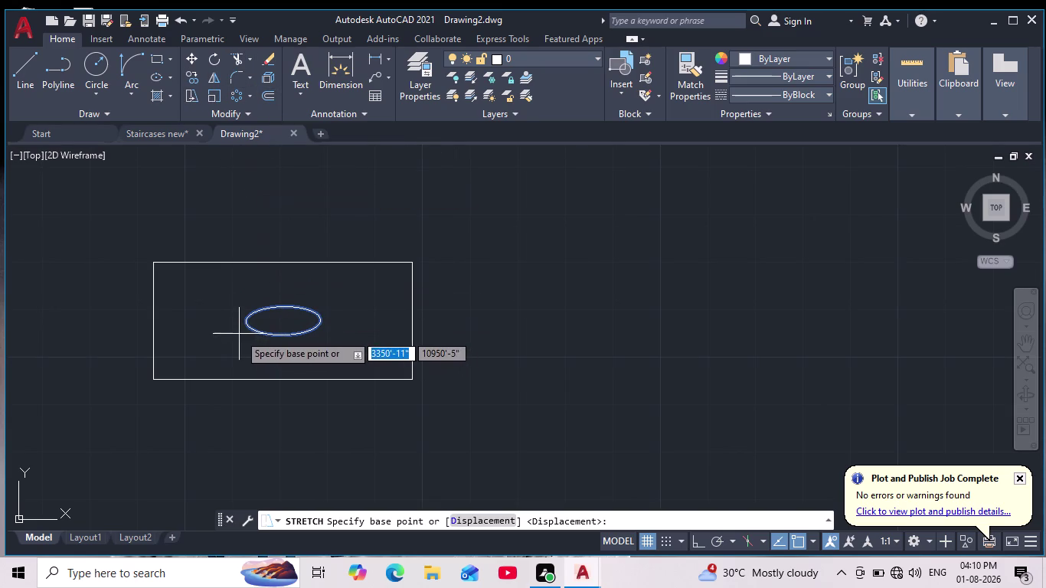
click(242, 322)
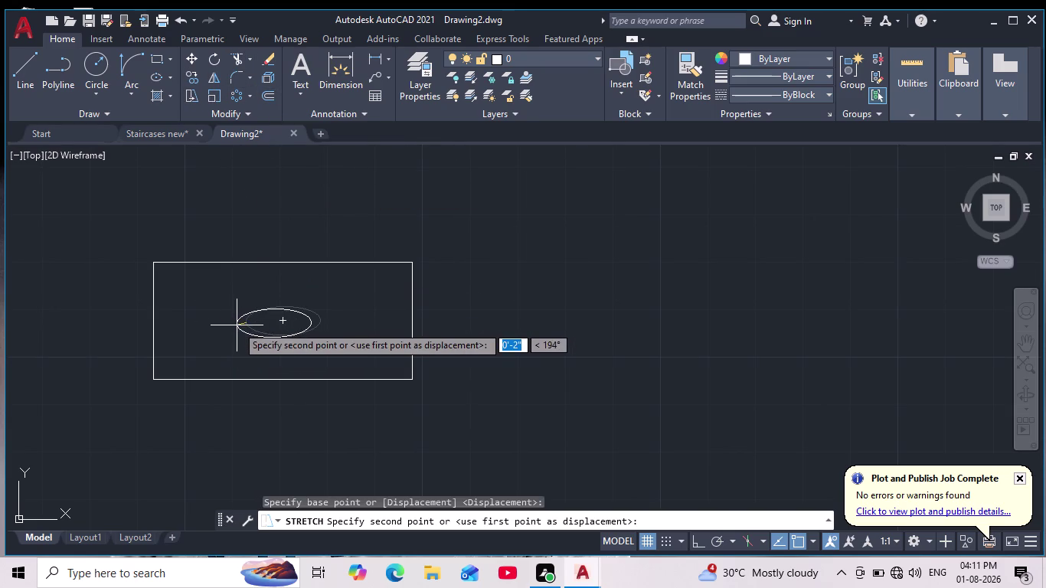
key(Escape)
Drag the ellipse's left grip outward so the oval spans most of the rectangle.
drag(342, 289, 330, 304)
click(219, 353)
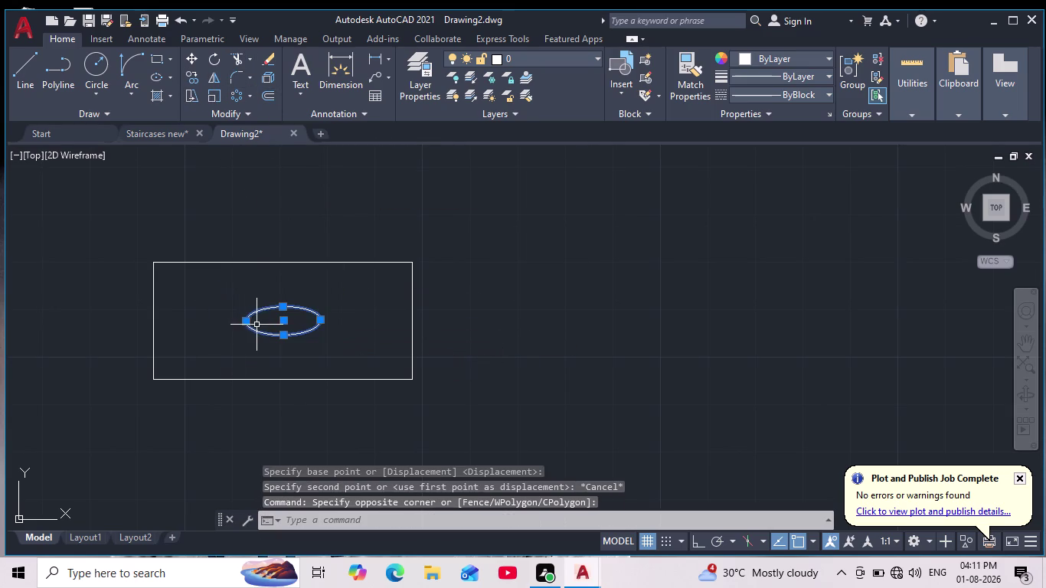
click(248, 325)
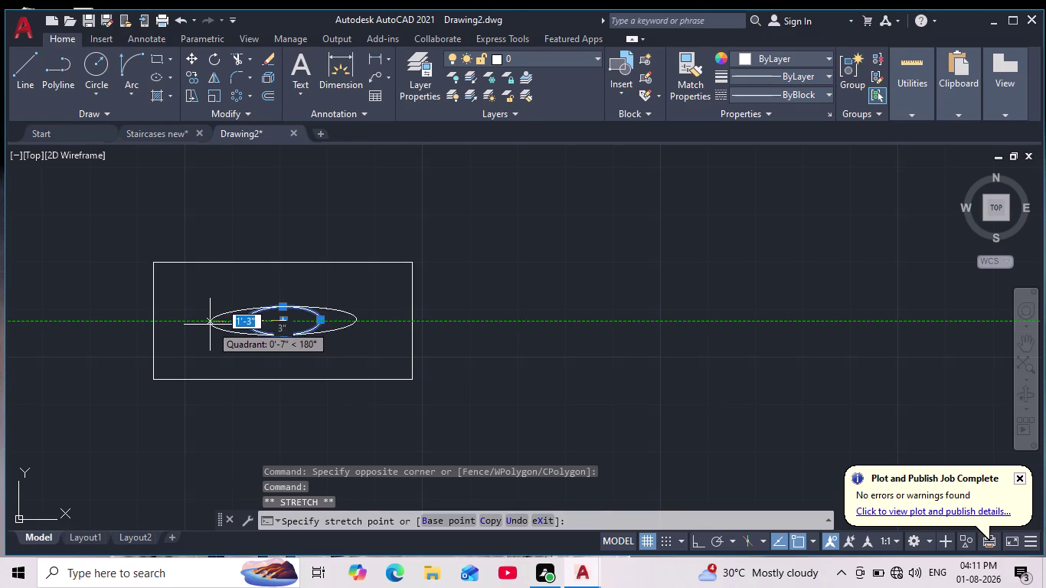
click(205, 325)
scroll(down, 3)
key(Escape)
scroll(down, 3)
scroll(up, 3)
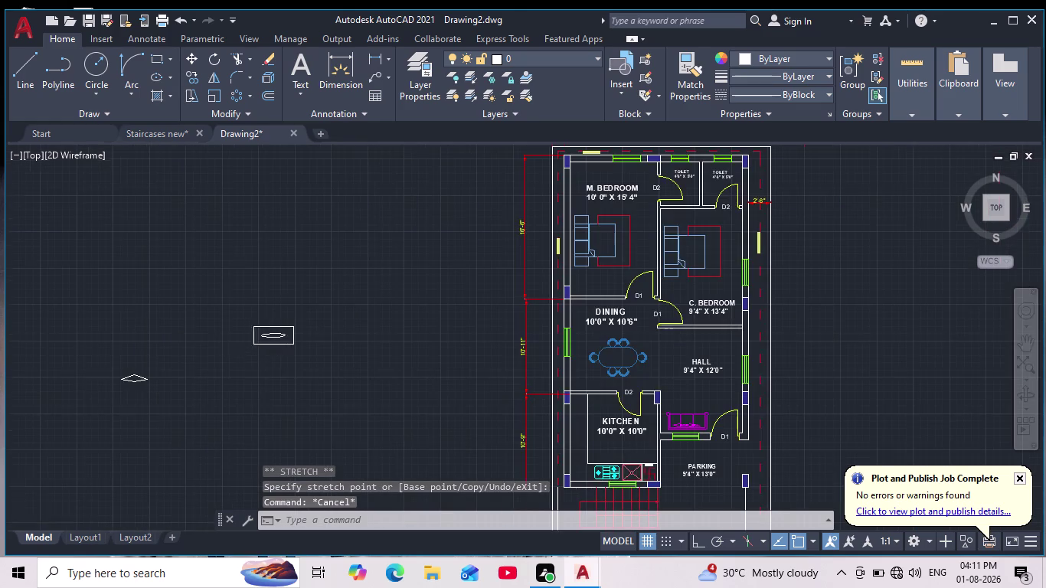
scroll(up, 3)
scroll(up, 3)
middle_drag(323, 339, 346, 361)
scroll(down, 3)
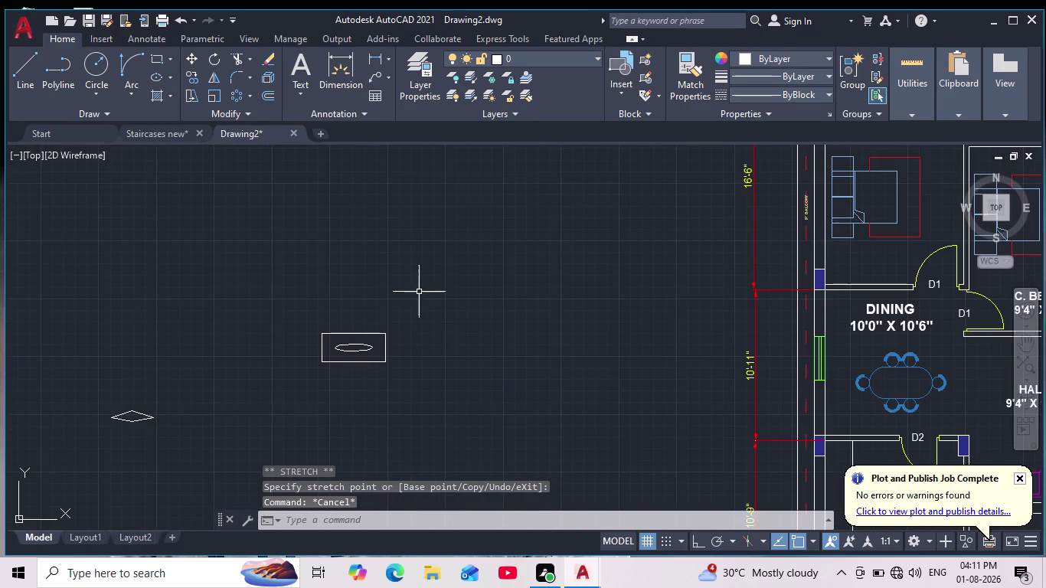
scroll(down, 3)
middle_drag(373, 345, 362, 318)
scroll(up, 3)
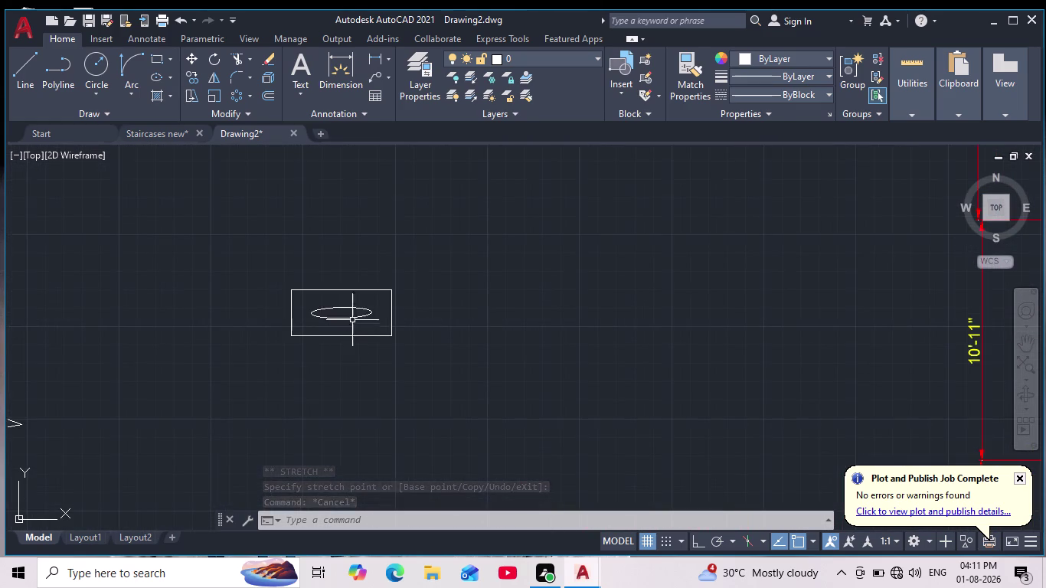
scroll(up, 3)
Cancel the stray hatch command and pan the view to centre the table.
key(h)
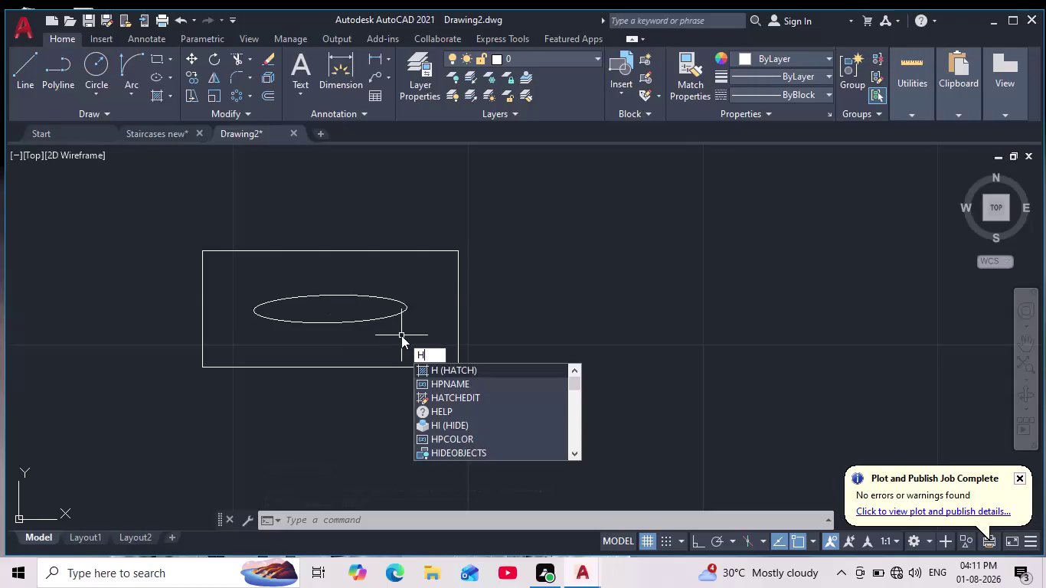
key(Escape)
key(Escape)
scroll(down, 3)
scroll(down, 3)
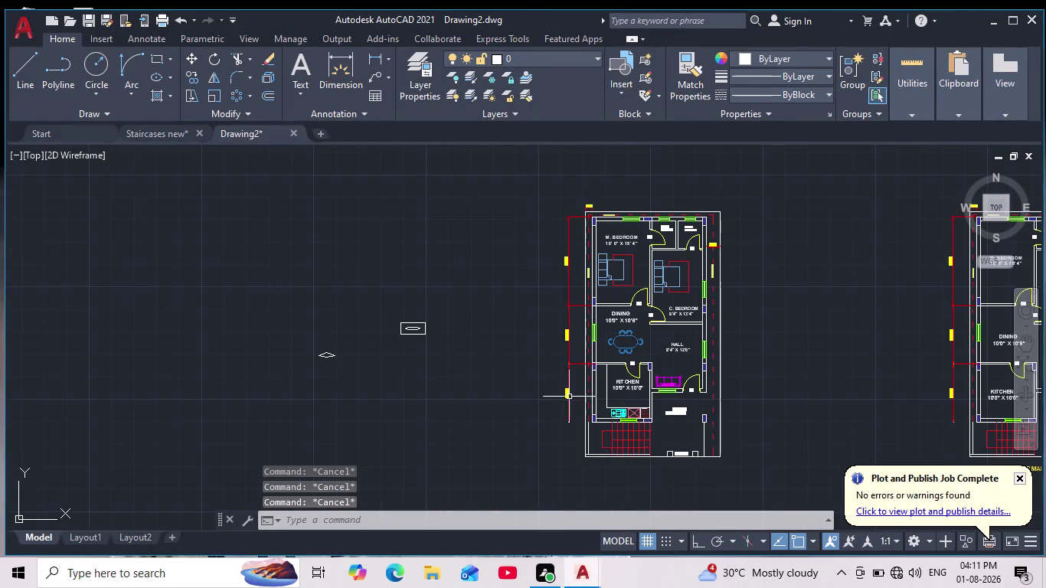
scroll(up, 3)
scroll(up, 3)
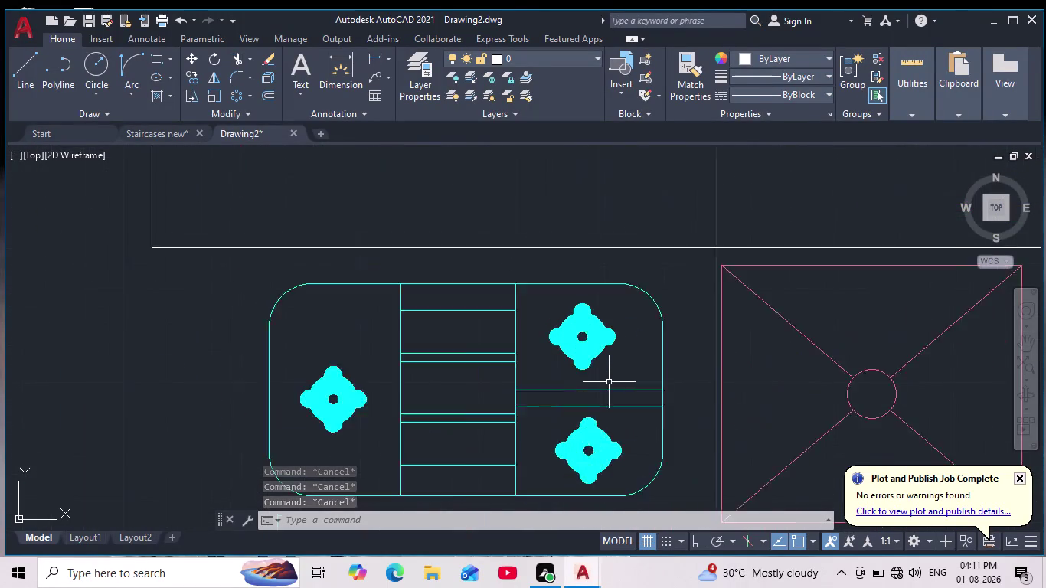
scroll(down, 3)
middle_drag(369, 359, 475, 394)
scroll(down, 3)
middle_drag(228, 305, 230, 307)
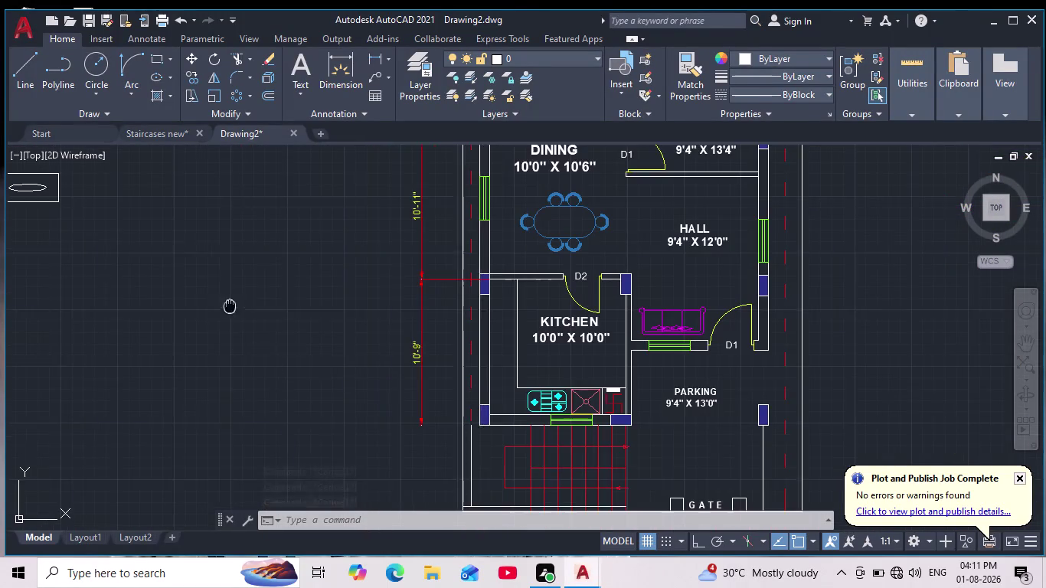
middle_drag(230, 306, 446, 390)
scroll(down, 3)
scroll(up, 3)
scroll(up, 3)
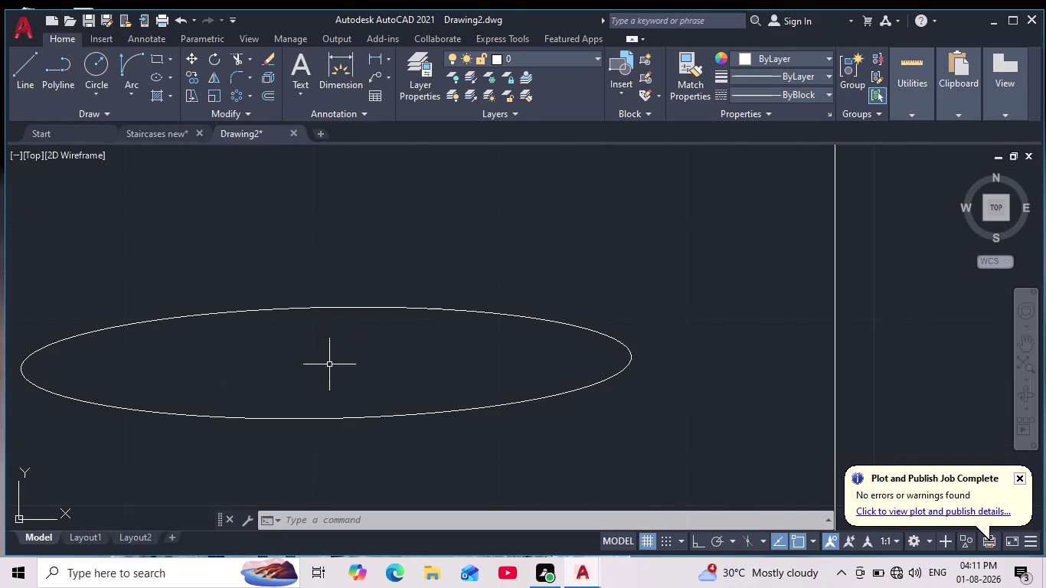
scroll(down, 3)
middle_drag(344, 381, 385, 358)
scroll(down, 3)
scroll(up, 3)
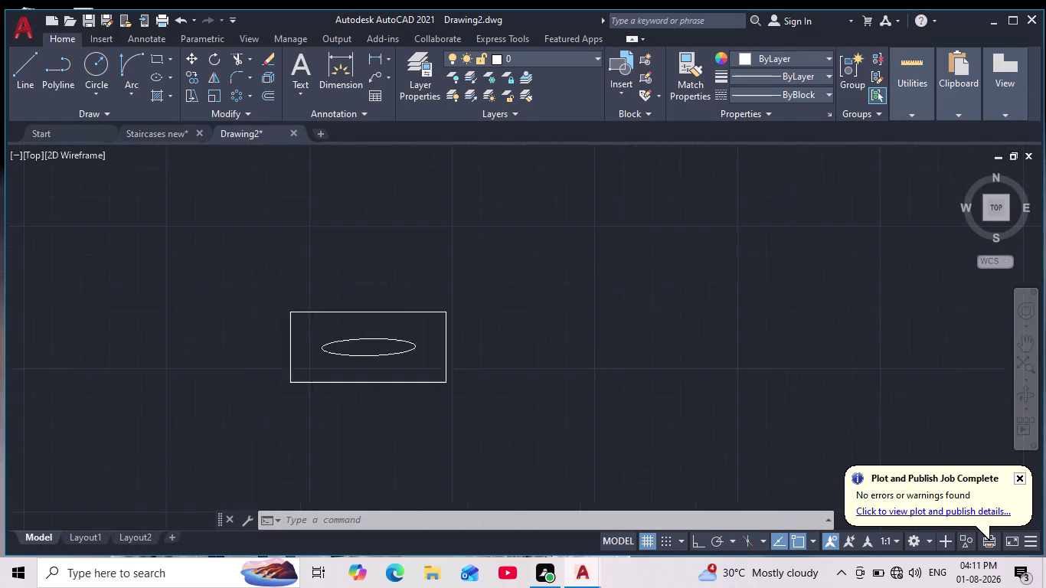
Hatch the area between rectangle and ellipse in solid grey (99,100,102).
key(h)
key(Return)
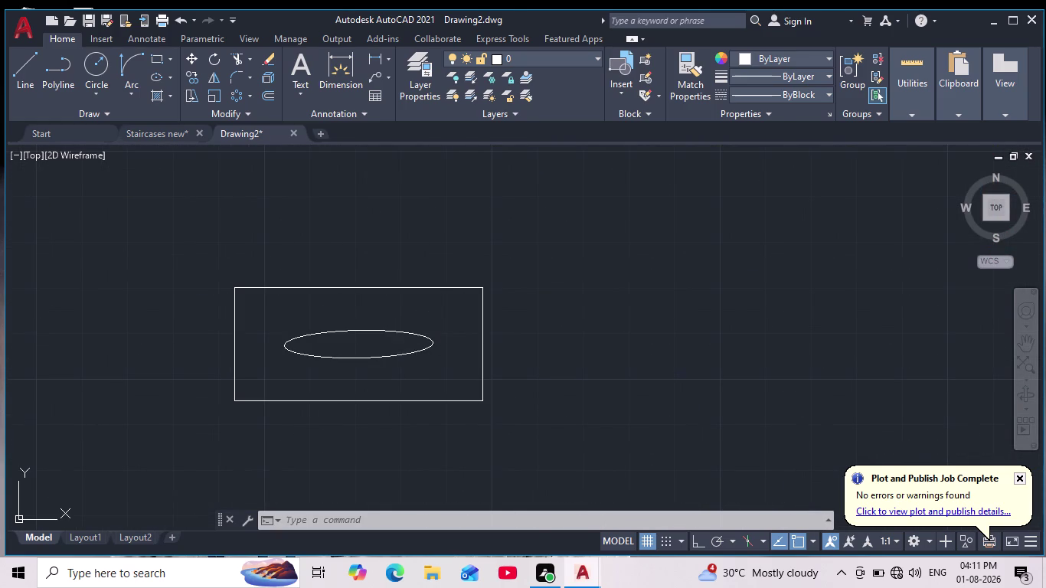
click(399, 73)
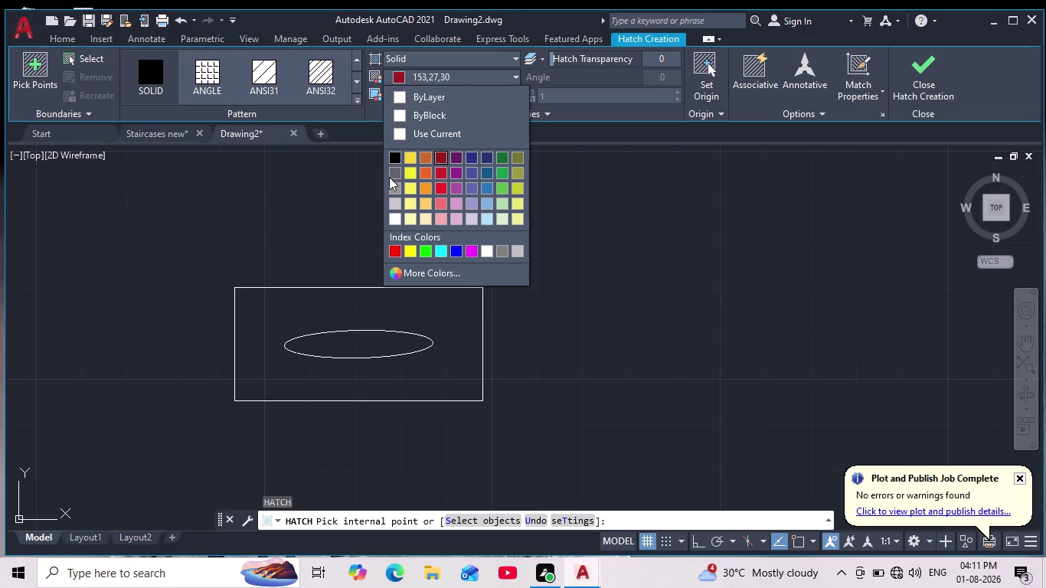
click(393, 173)
click(382, 311)
scroll(down, 3)
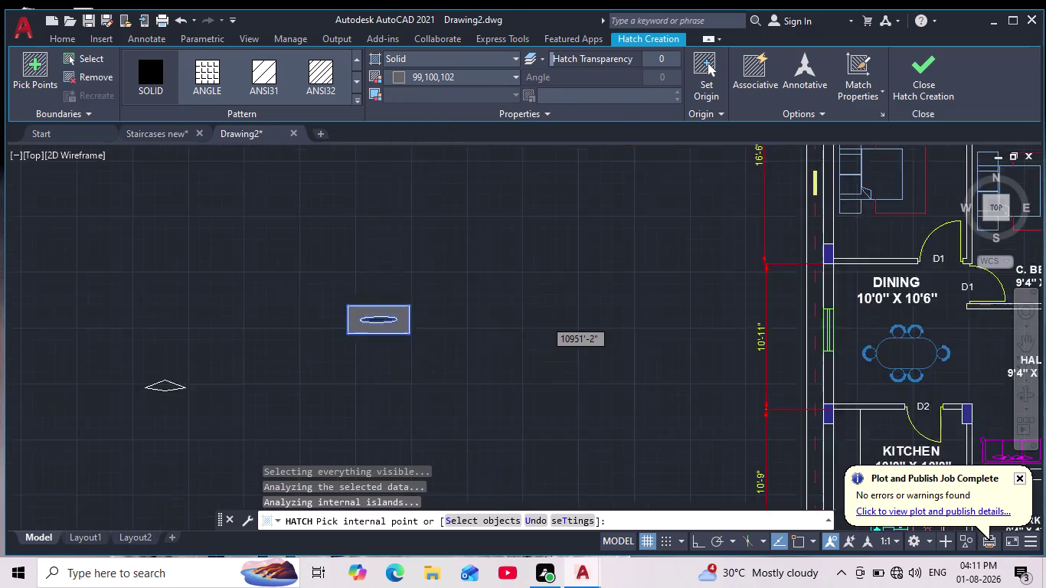
key(Escape)
scroll(up, 3)
scroll(down, 3)
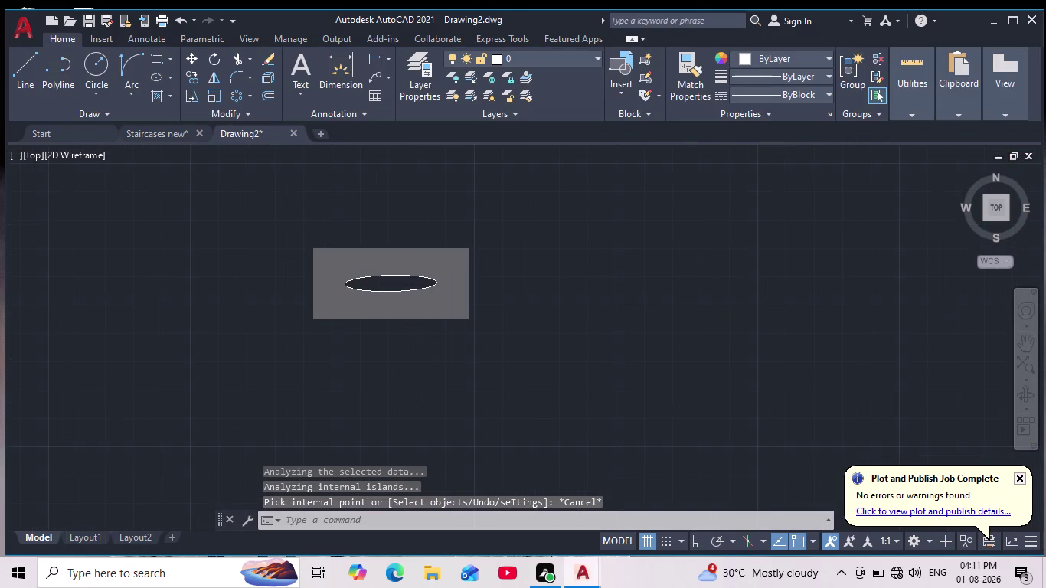
scroll(down, 3)
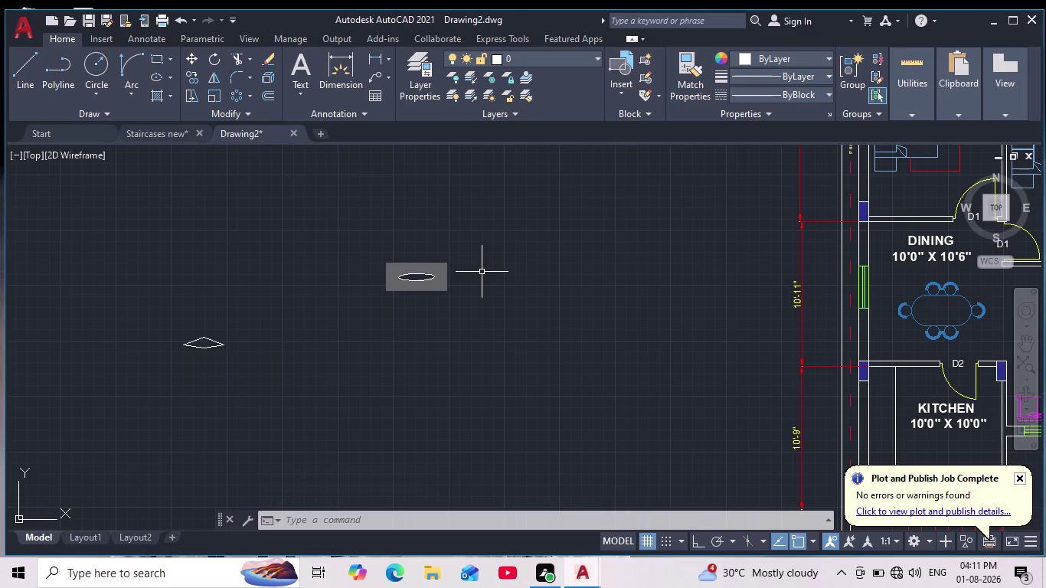
Select the hatched table and scale it down from a base point.
scroll(down, 3)
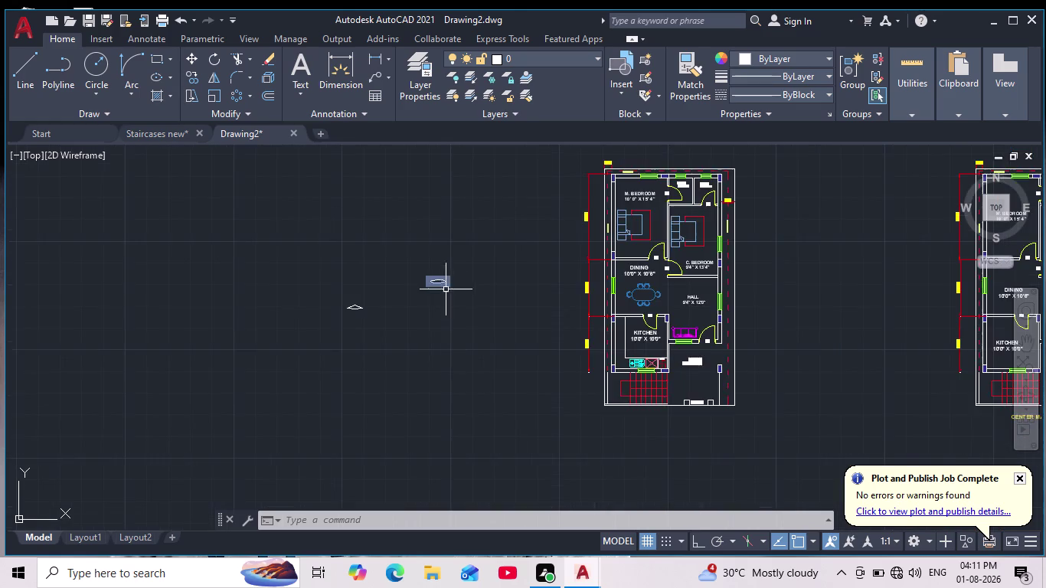
scroll(up, 3)
drag(435, 198, 439, 206)
click(294, 321)
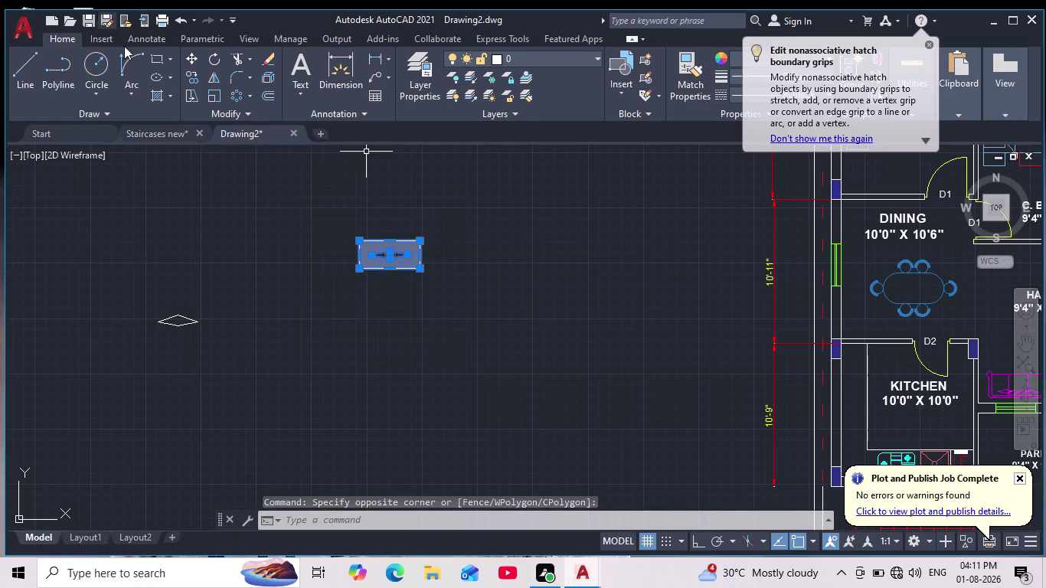
click(214, 96)
click(427, 275)
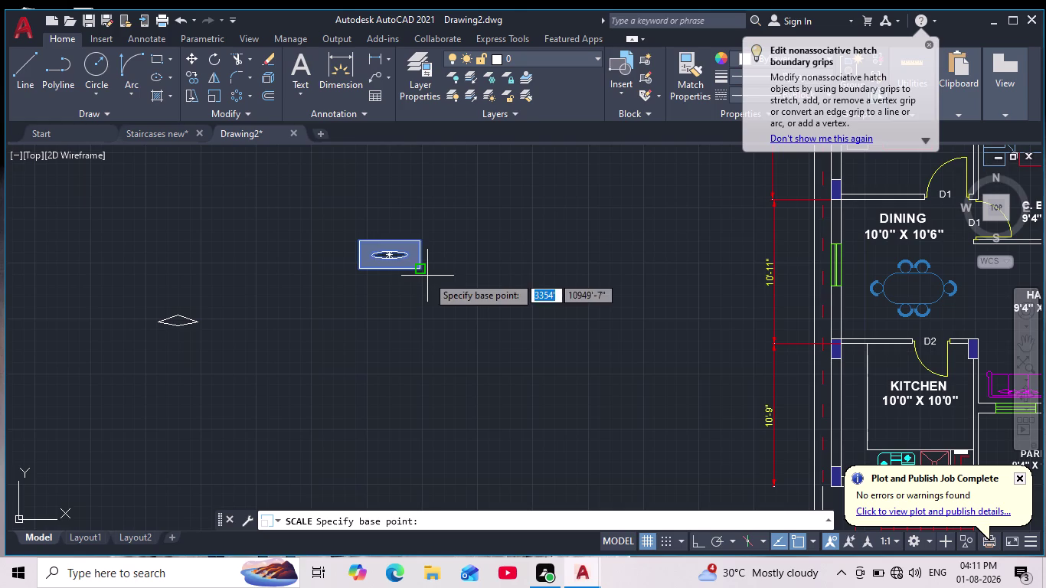
click(441, 284)
drag(451, 219, 461, 232)
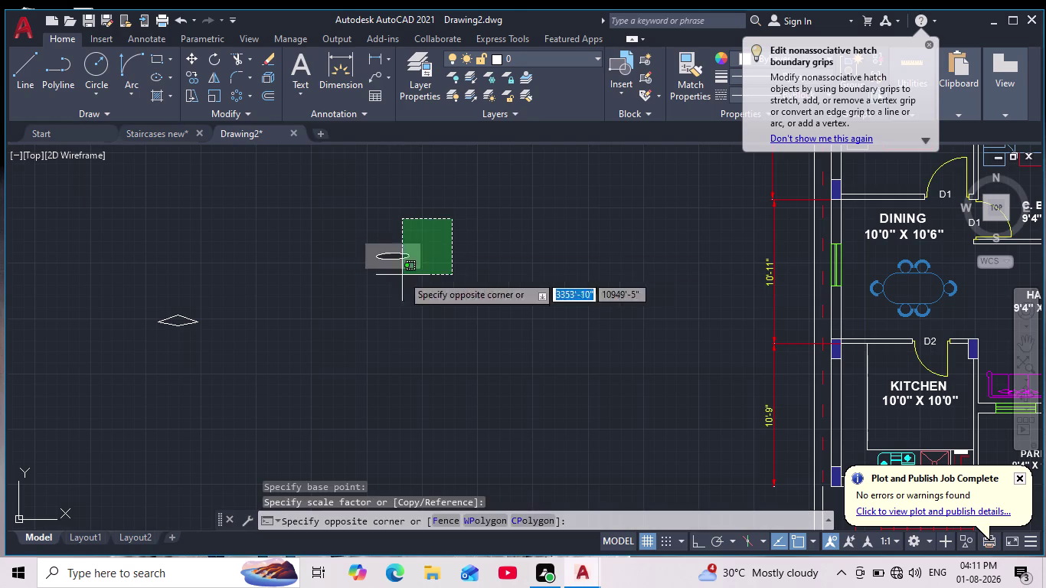
Move the selected table into the hall just above the magenta sofa.
click(303, 305)
click(191, 59)
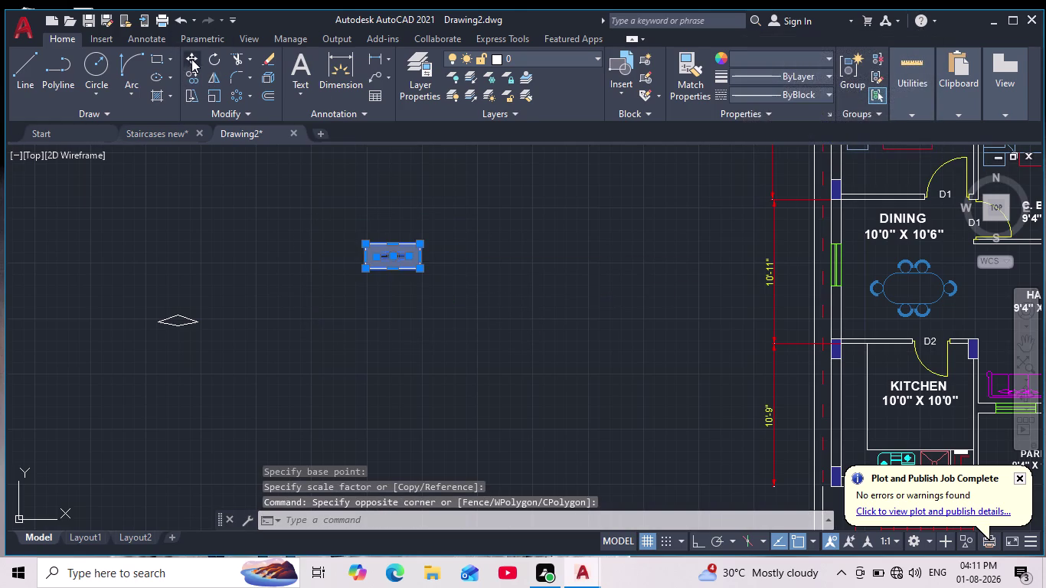
click(391, 257)
scroll(down, 3)
middle_drag(460, 276, 370, 252)
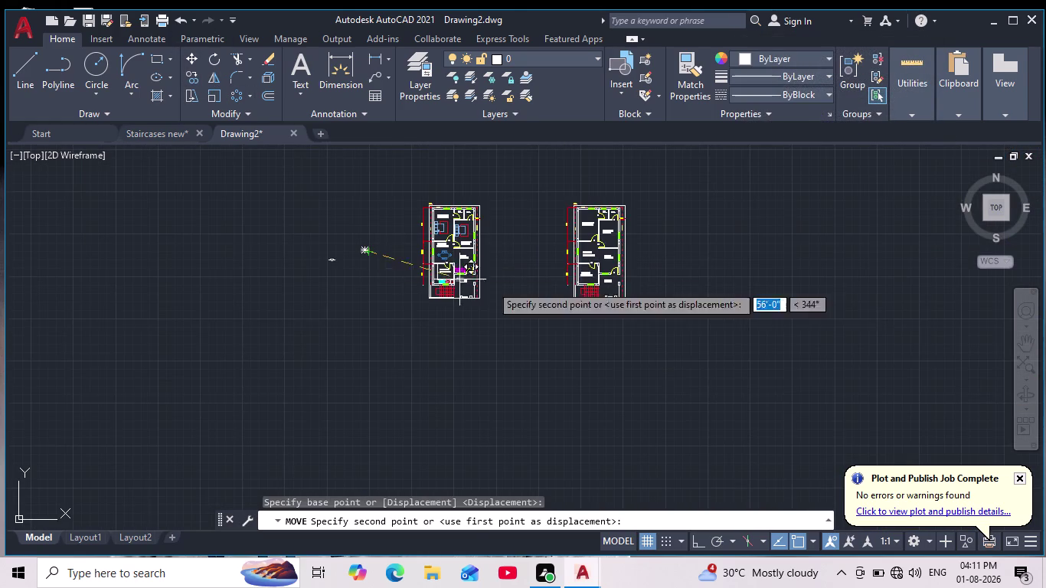
scroll(up, 3)
scroll(up, 3)
middle_drag(394, 198, 461, 344)
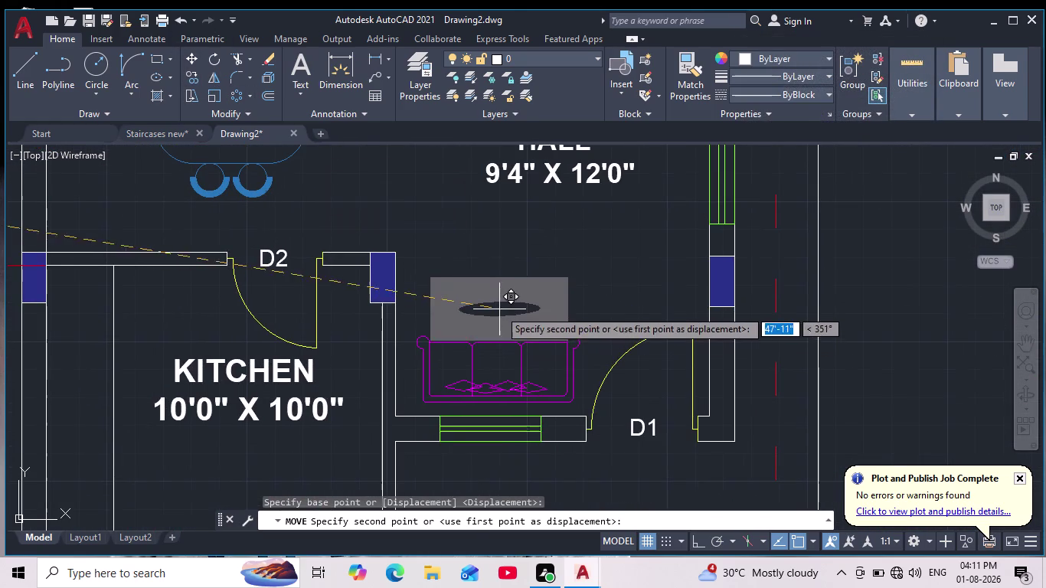
click(494, 295)
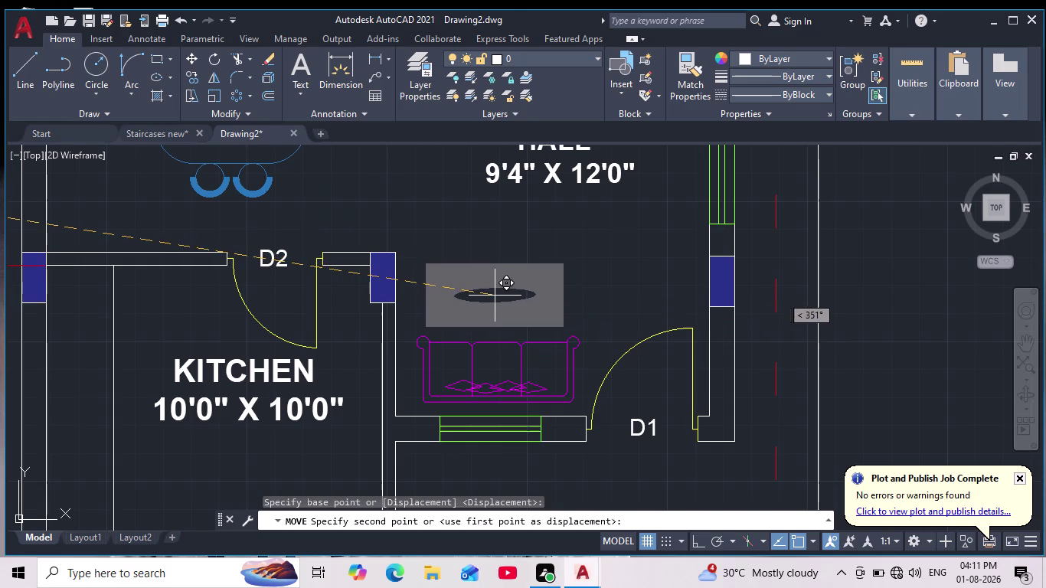
Window-select all the table pieces and combine them into a group.
key(Escape)
click(582, 251)
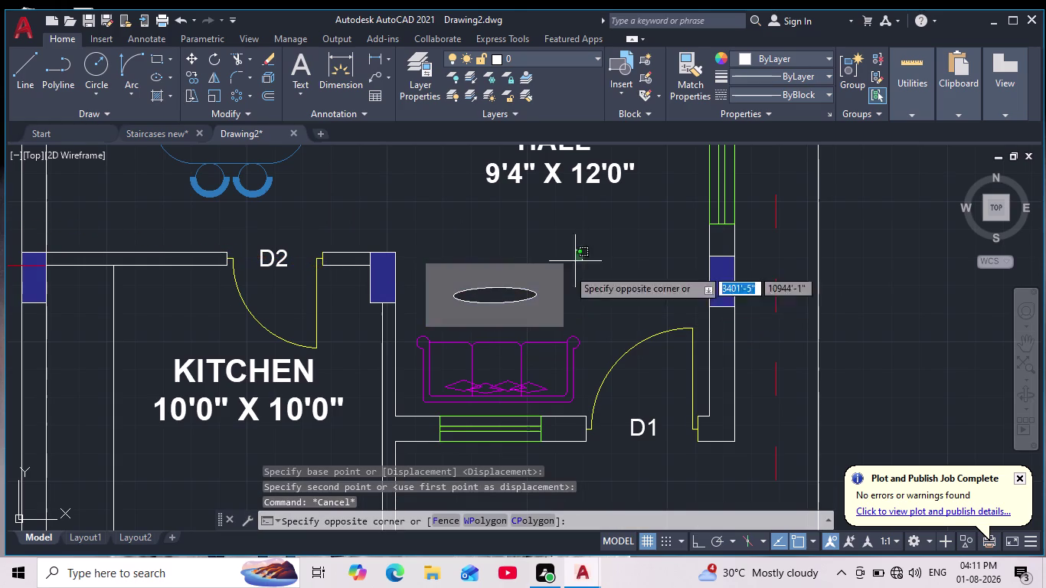
click(412, 332)
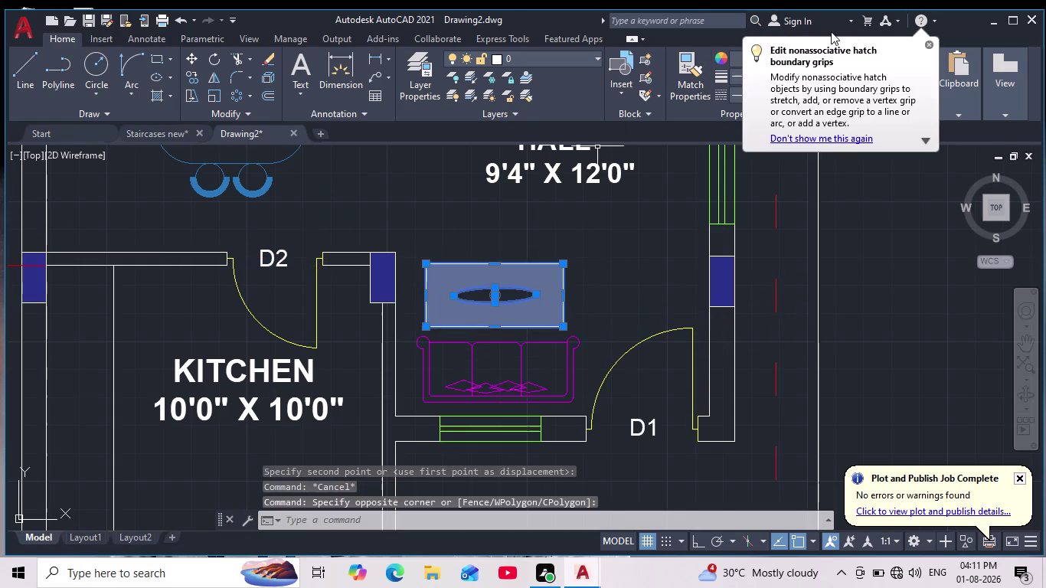
click(929, 47)
click(851, 78)
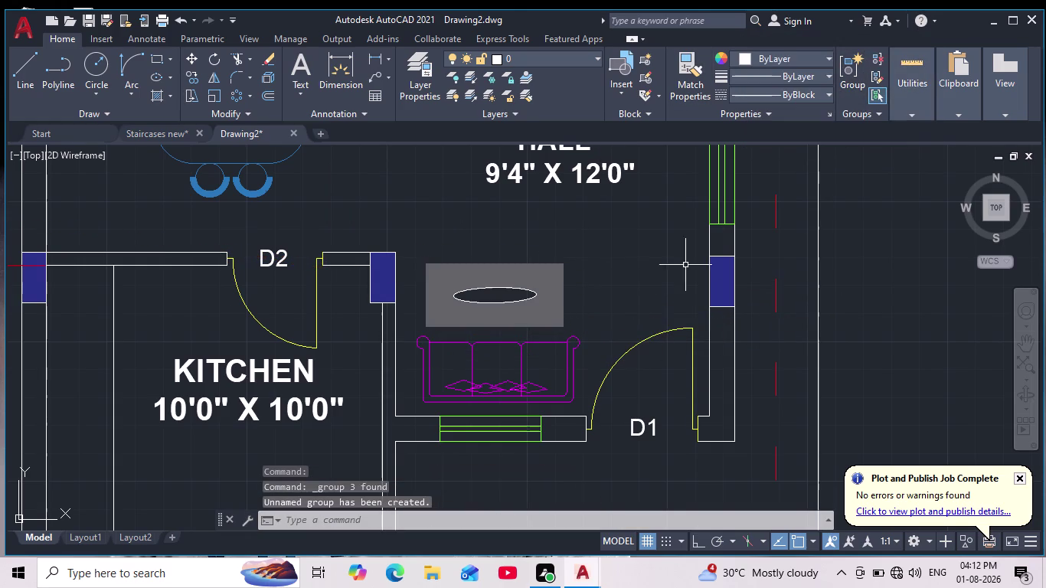
Select the grouped table, cancelling an accidental stretch and a move.
click(545, 310)
click(496, 296)
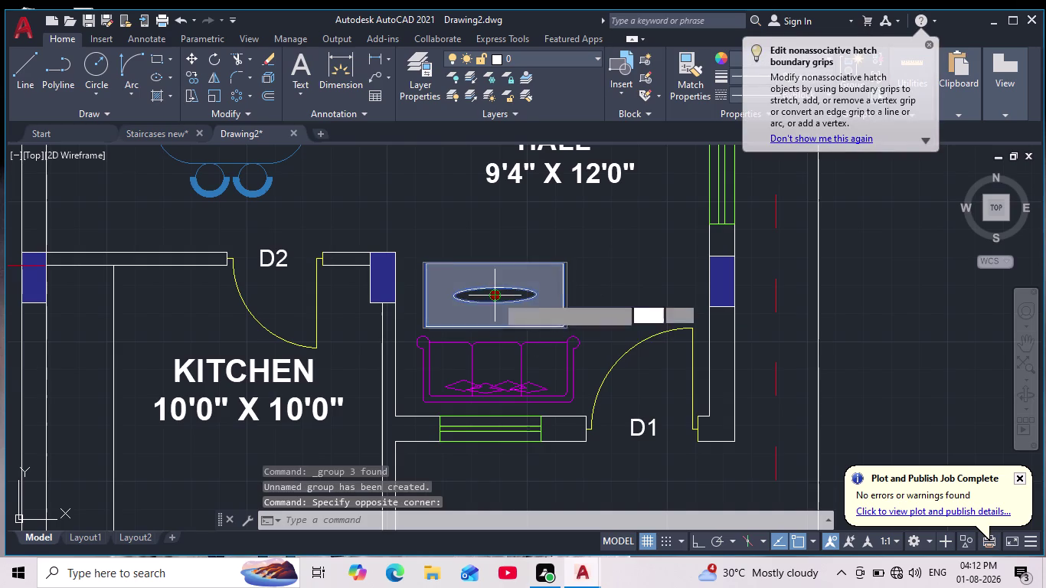
key(Escape)
click(496, 297)
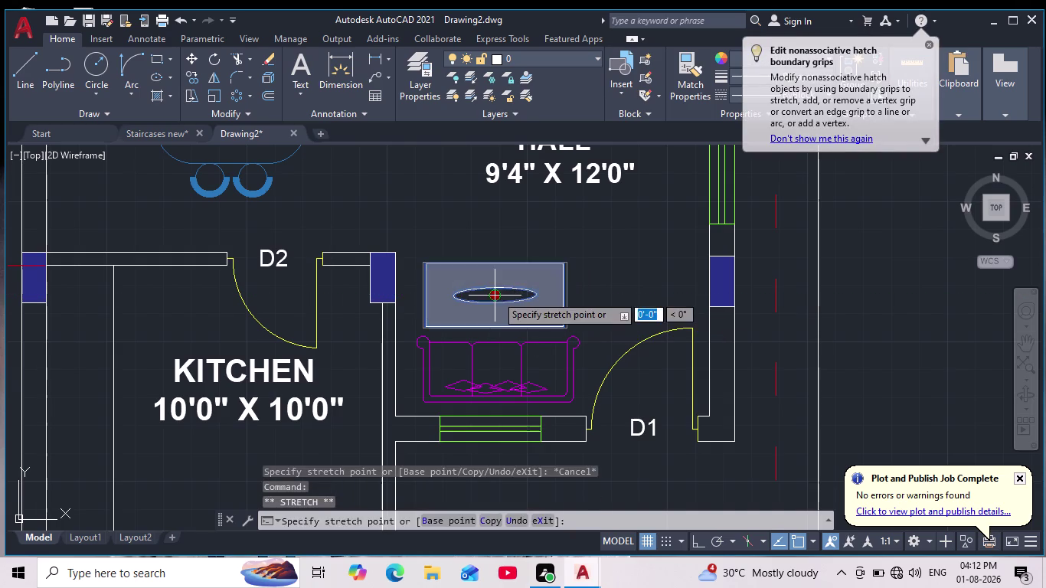
key(Escape)
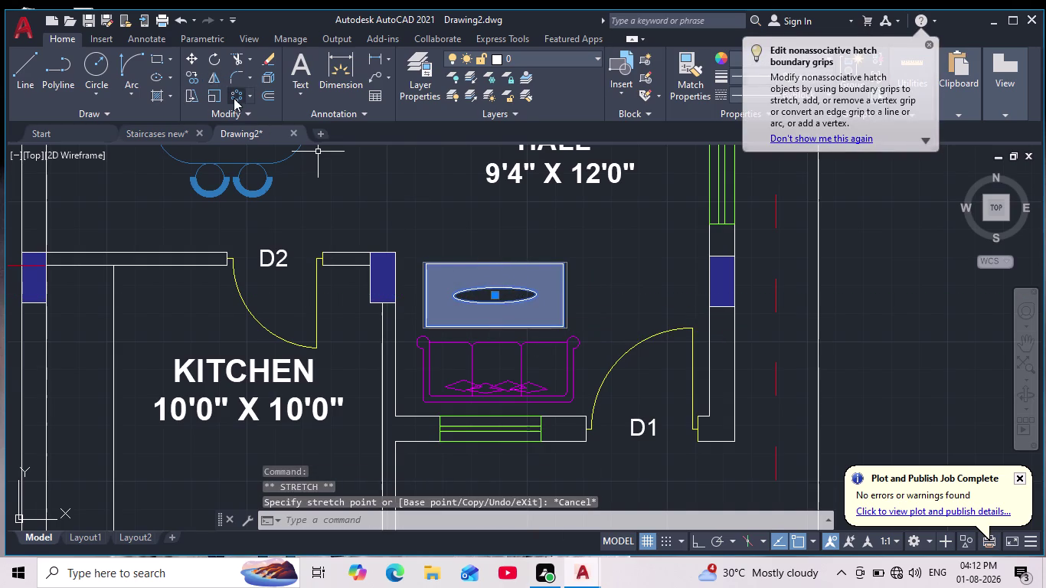
click(193, 60)
key(Escape)
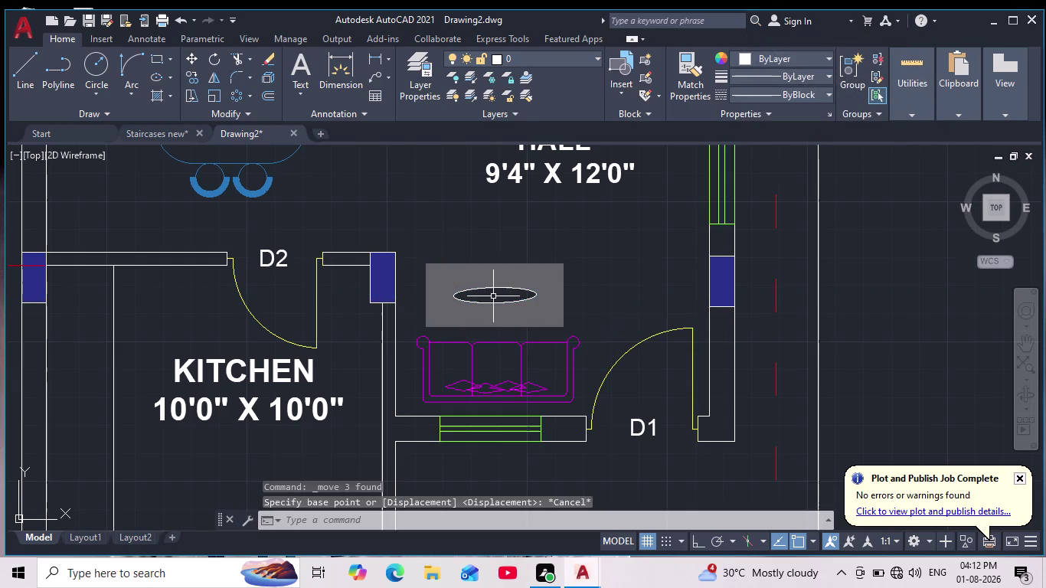
Scale the table group down around its centre point.
click(526, 276)
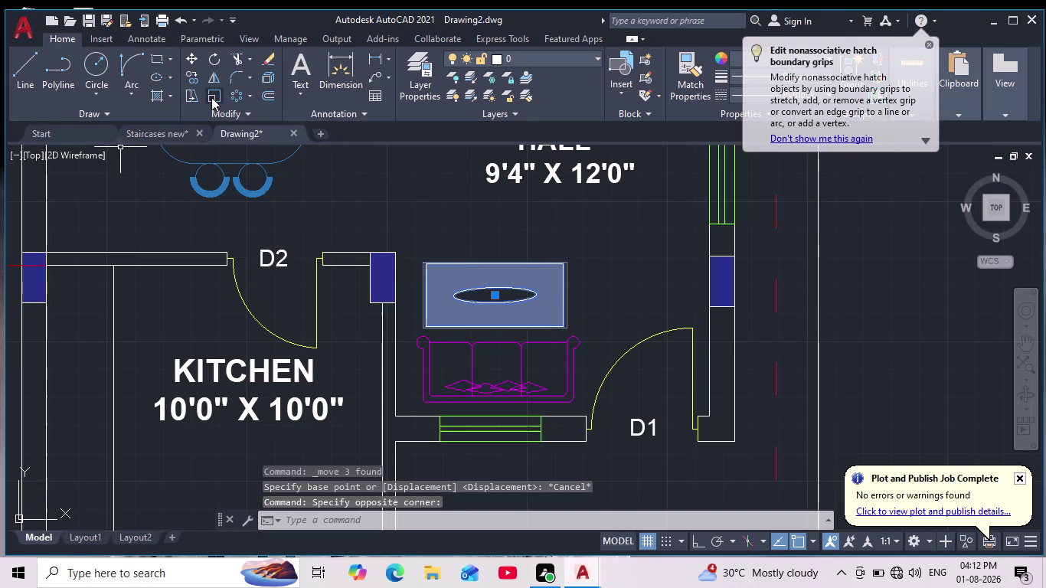
click(211, 97)
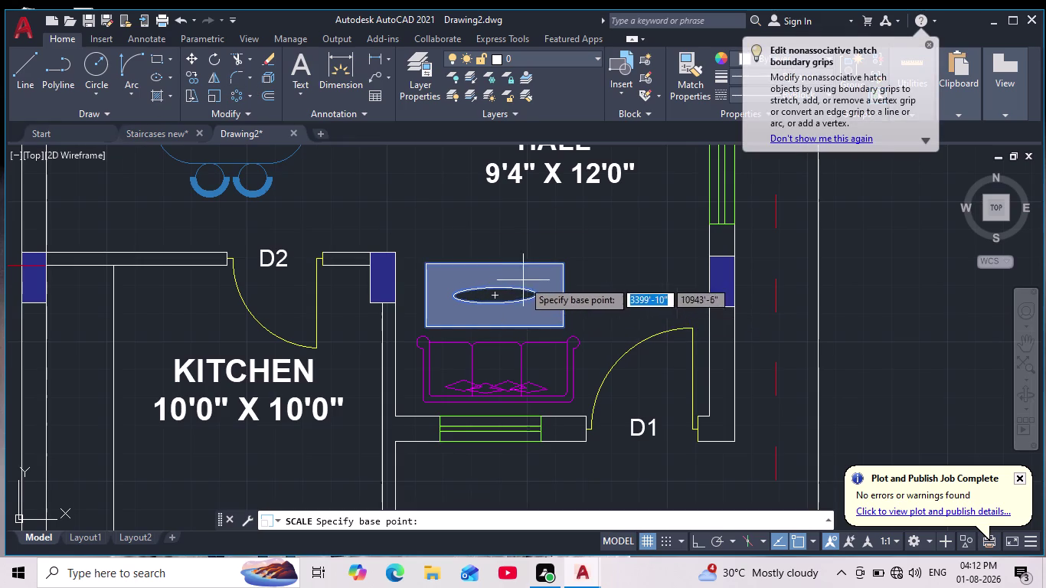
click(497, 294)
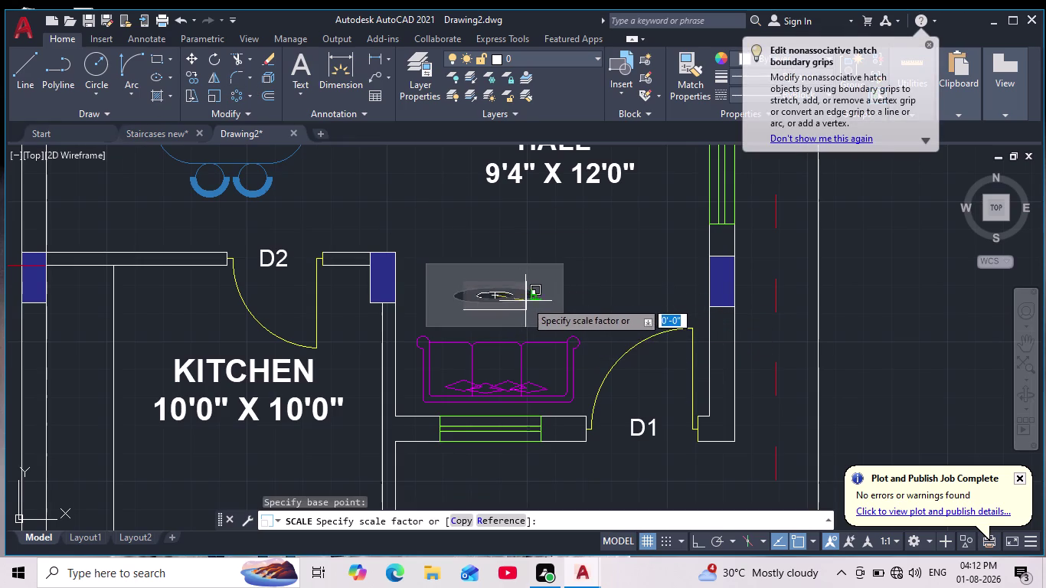
click(537, 306)
scroll(down, 3)
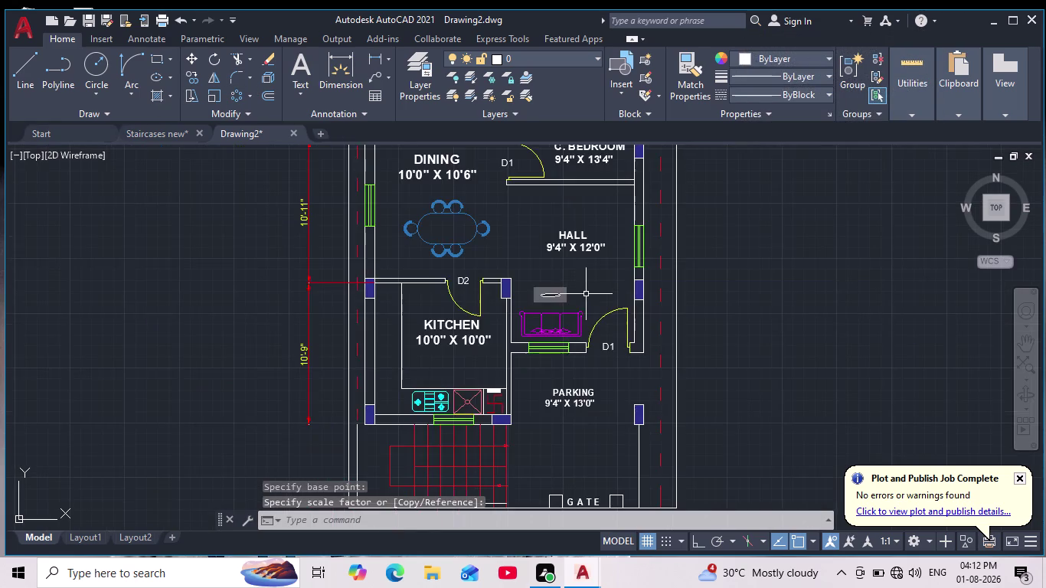
scroll(up, 3)
Move the table slightly lower toward the magenta sofa.
drag(676, 266, 673, 283)
click(498, 348)
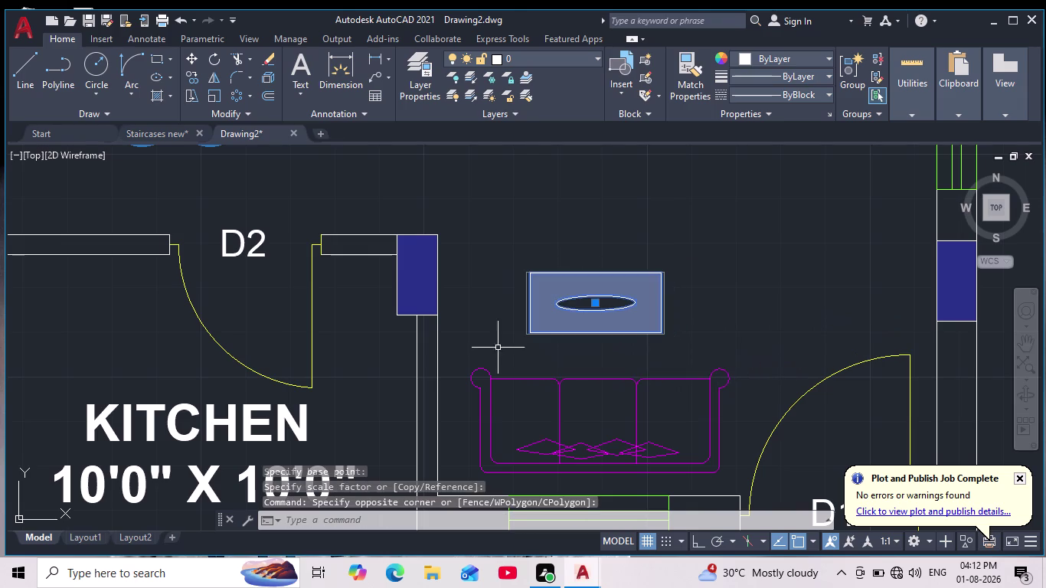
click(193, 59)
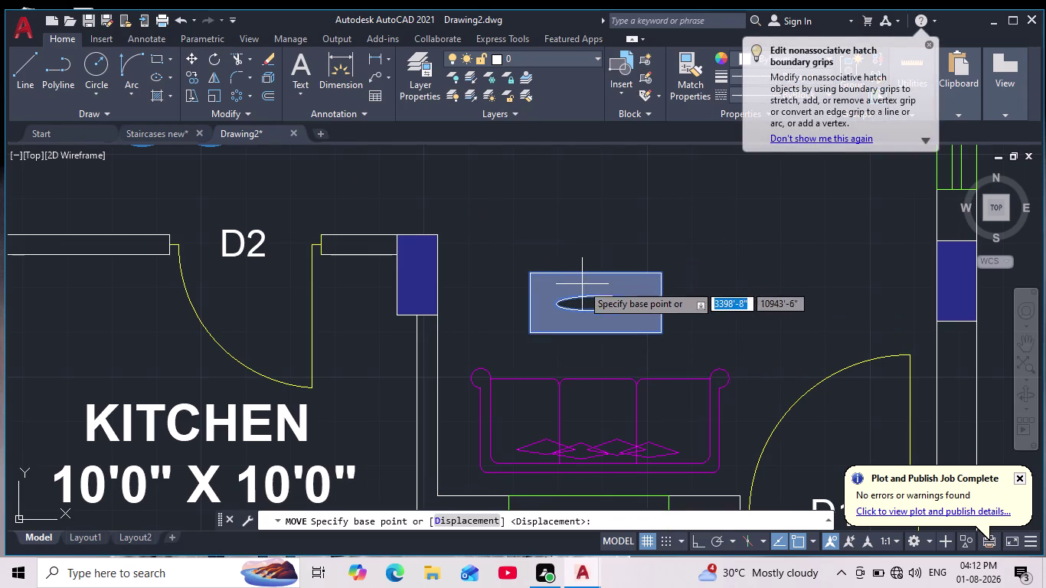
click(597, 299)
click(597, 320)
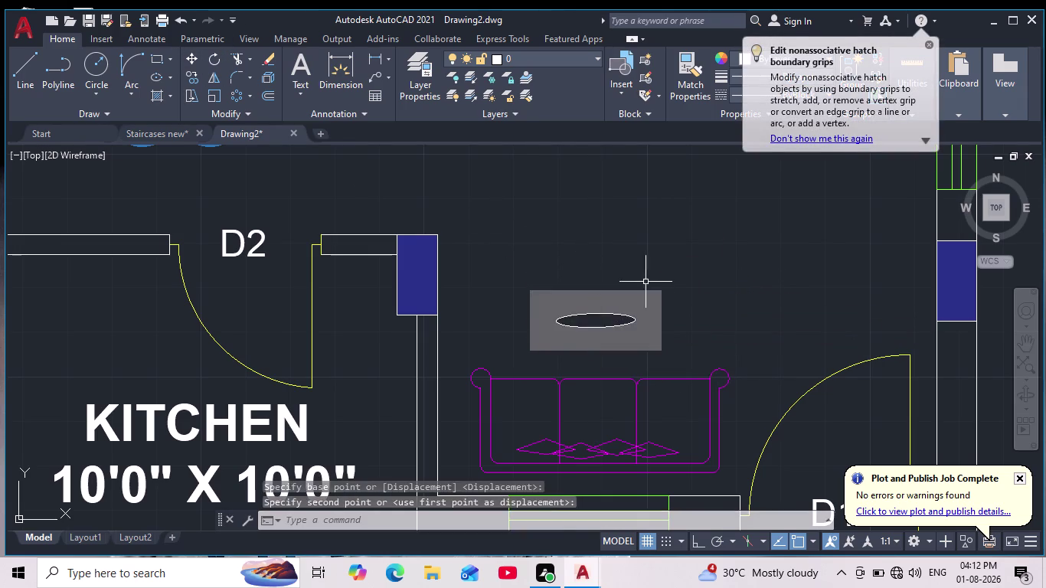
scroll(down, 3)
middle_drag(658, 291, 602, 288)
scroll(down, 3)
key(Escape)
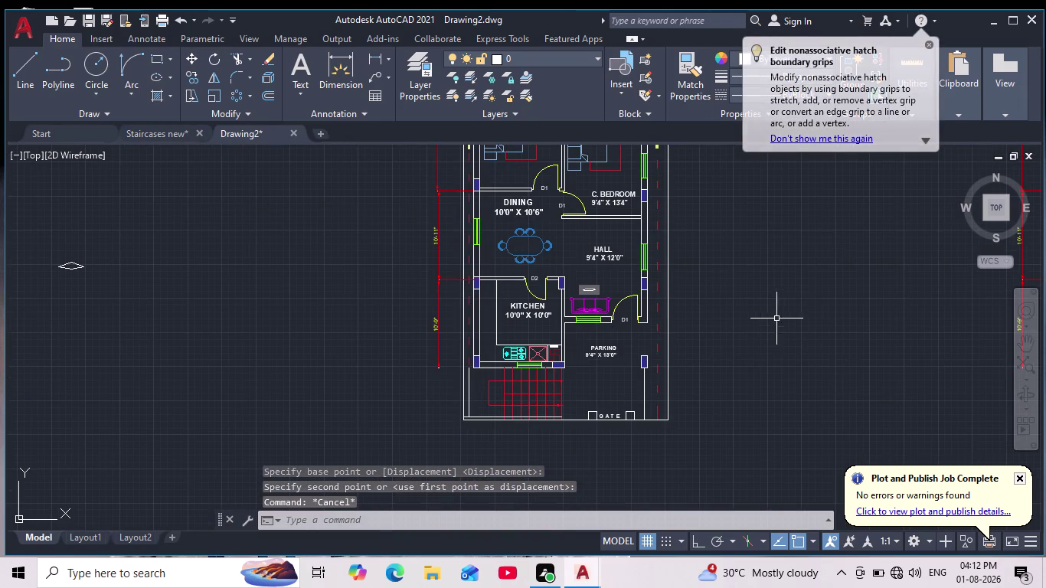
scroll(up, 3)
scroll(up, 3)
scroll(up, 3)
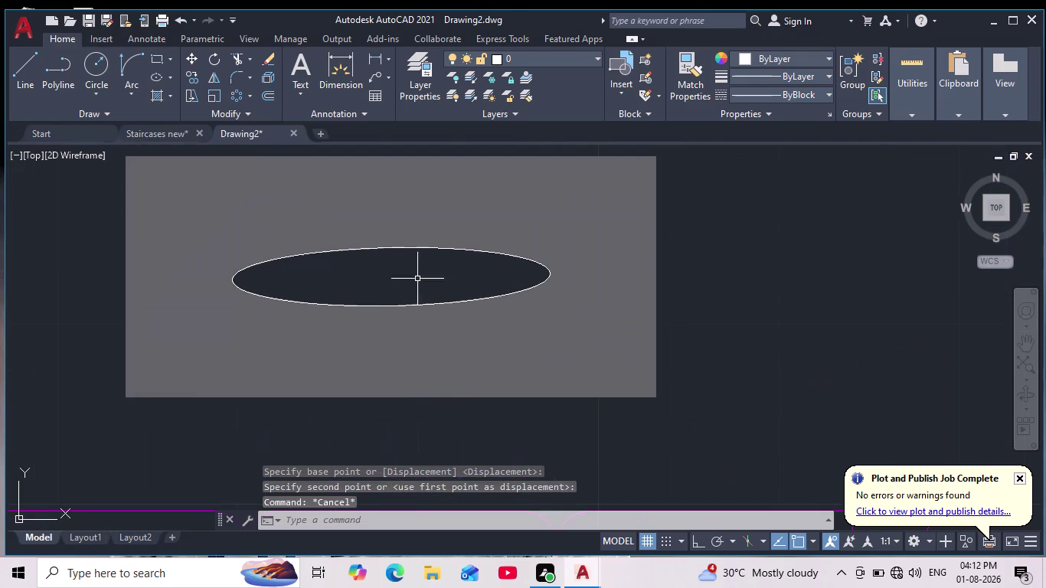
scroll(up, 3)
middle_drag(407, 276, 480, 286)
scroll(down, 3)
Draw a small ellipse with EL inside the table's dark oval.
scroll(up, 3)
middle_drag(466, 292, 485, 304)
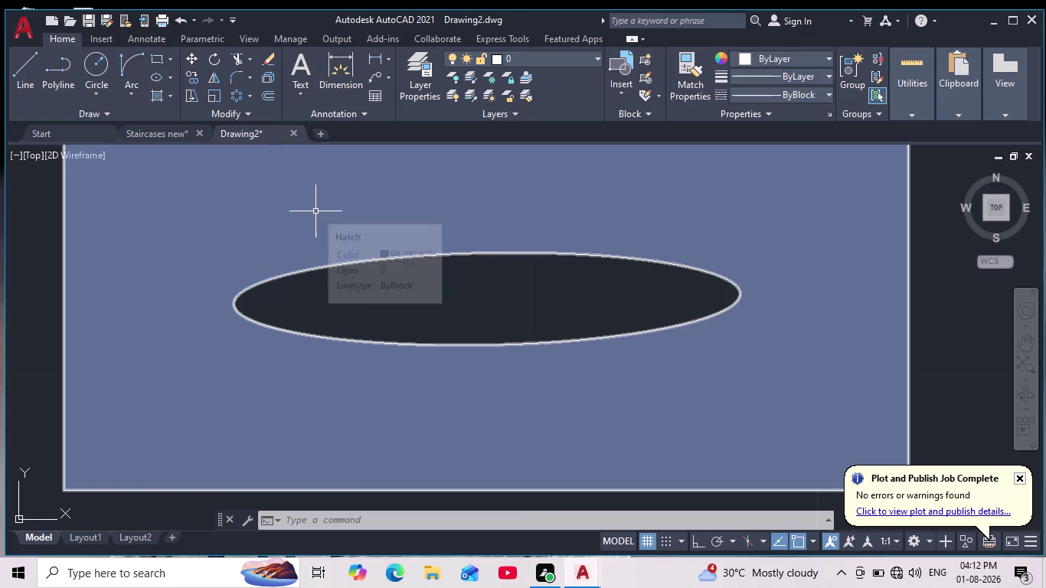
text(EL)
key(Return)
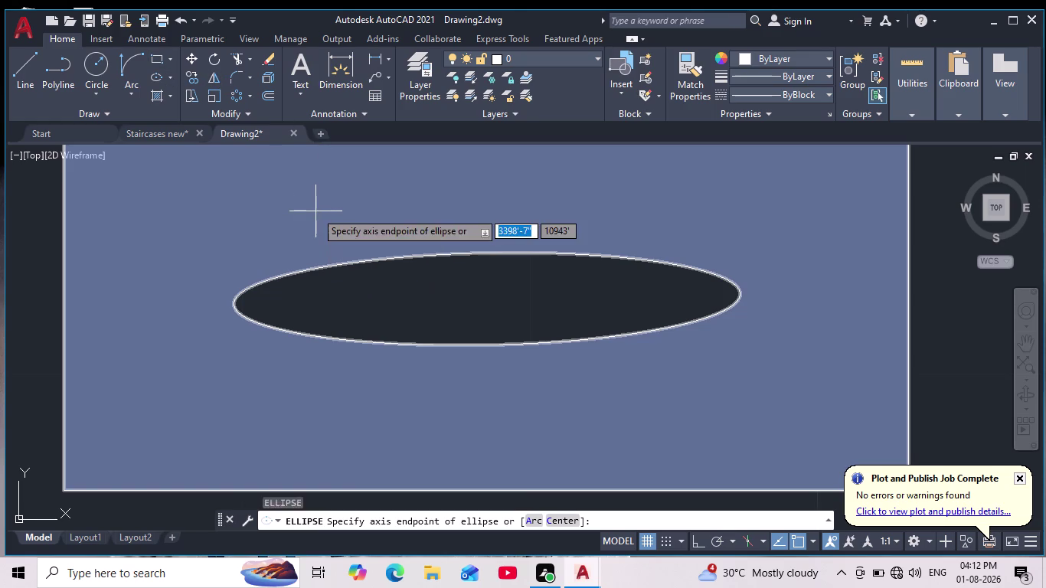
click(472, 288)
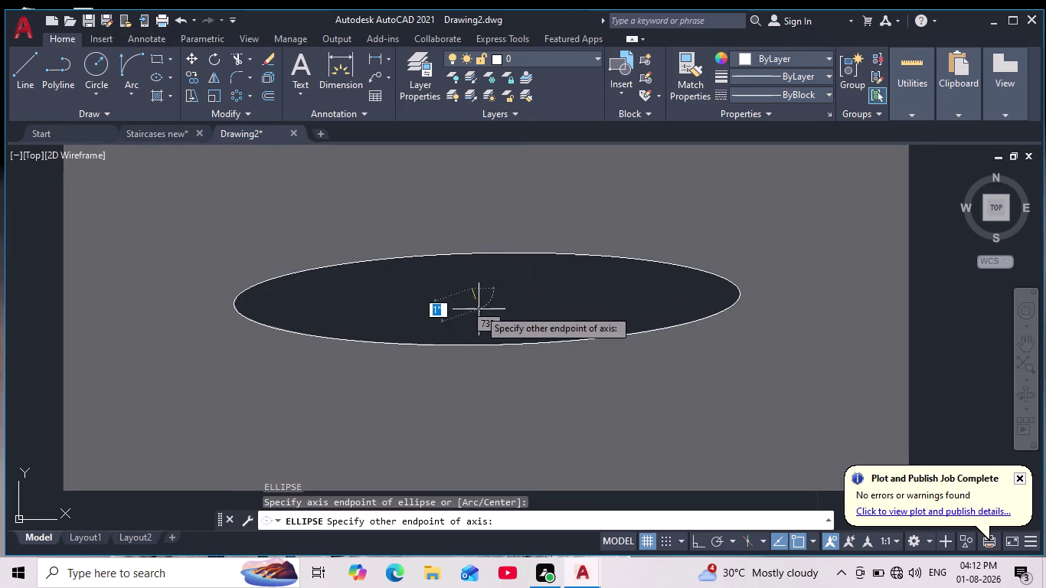
click(472, 329)
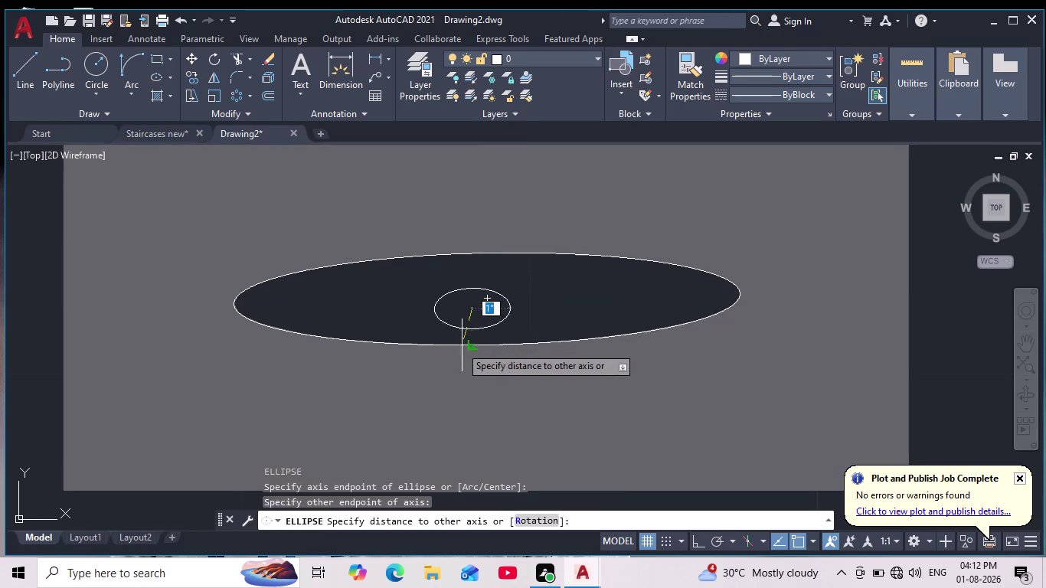
click(426, 324)
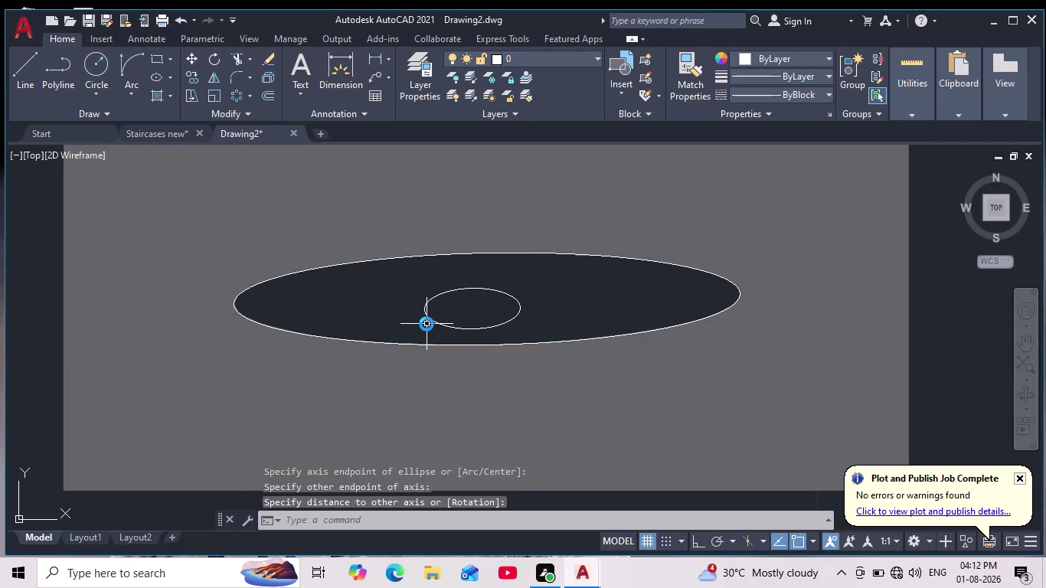
Select the new small ellipse and begin copying it.
middle_drag(461, 313, 496, 287)
scroll(down, 3)
scroll(up, 3)
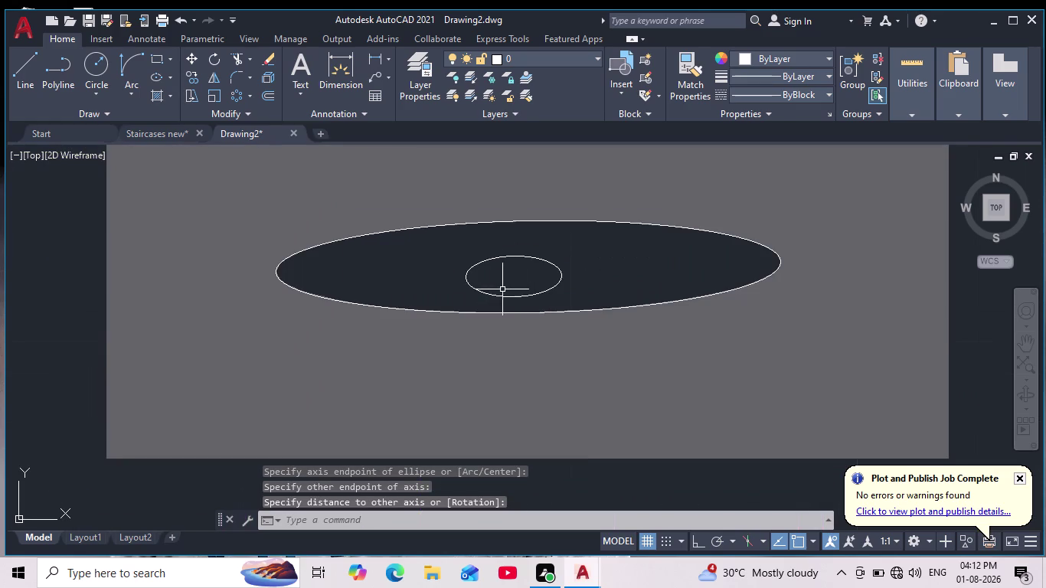
middle_drag(503, 284, 469, 303)
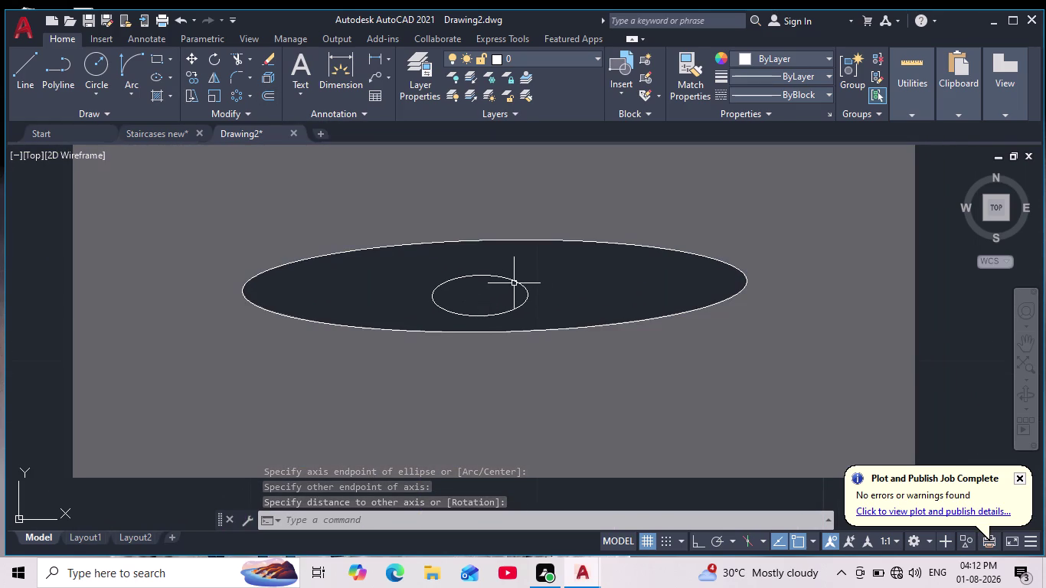
click(518, 280)
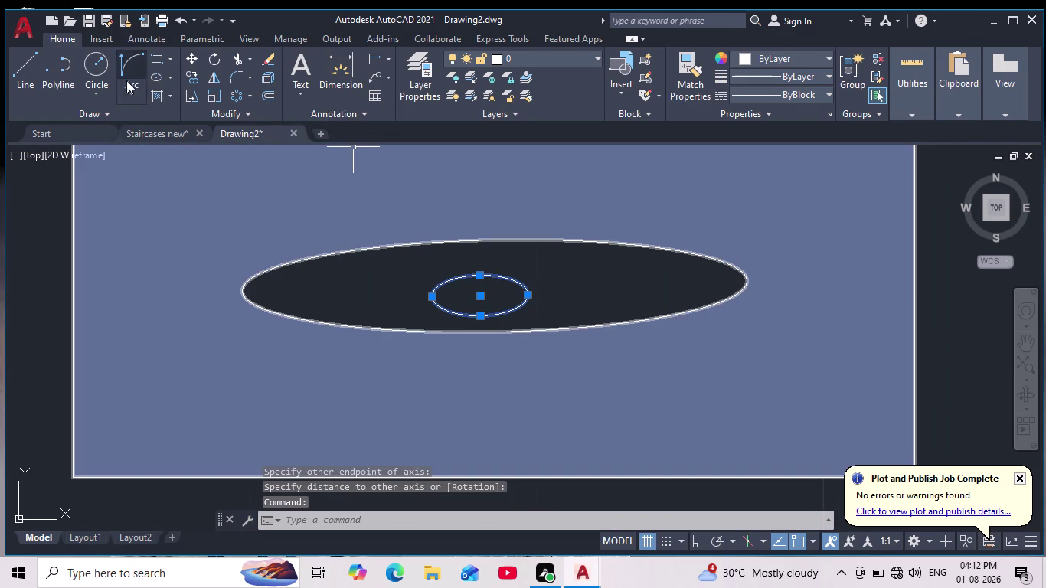
click(190, 78)
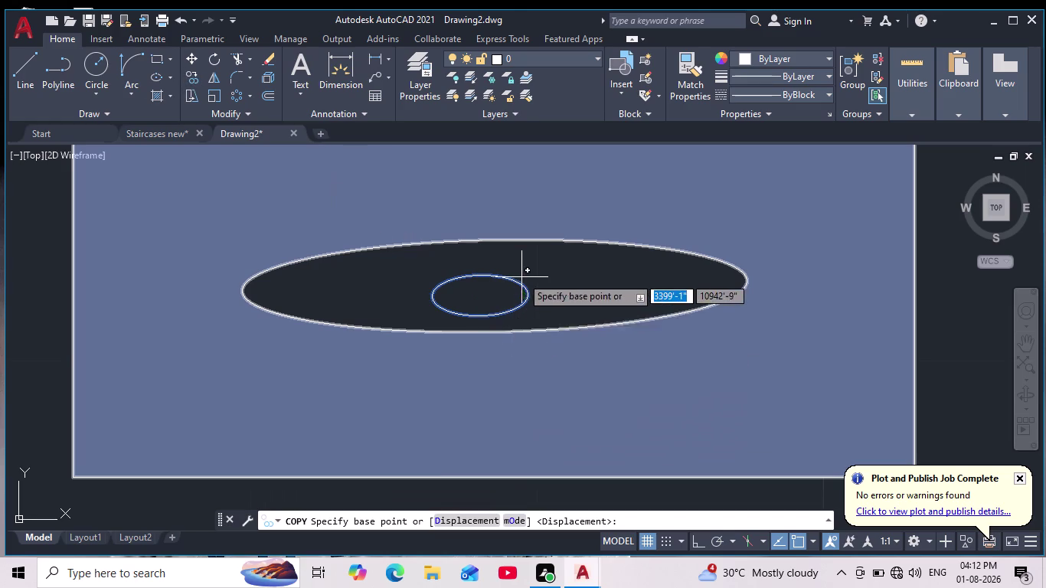
Place a spare copy of the small ellipse beside the table.
click(520, 284)
middle_drag(556, 292, 462, 292)
scroll(down, 3)
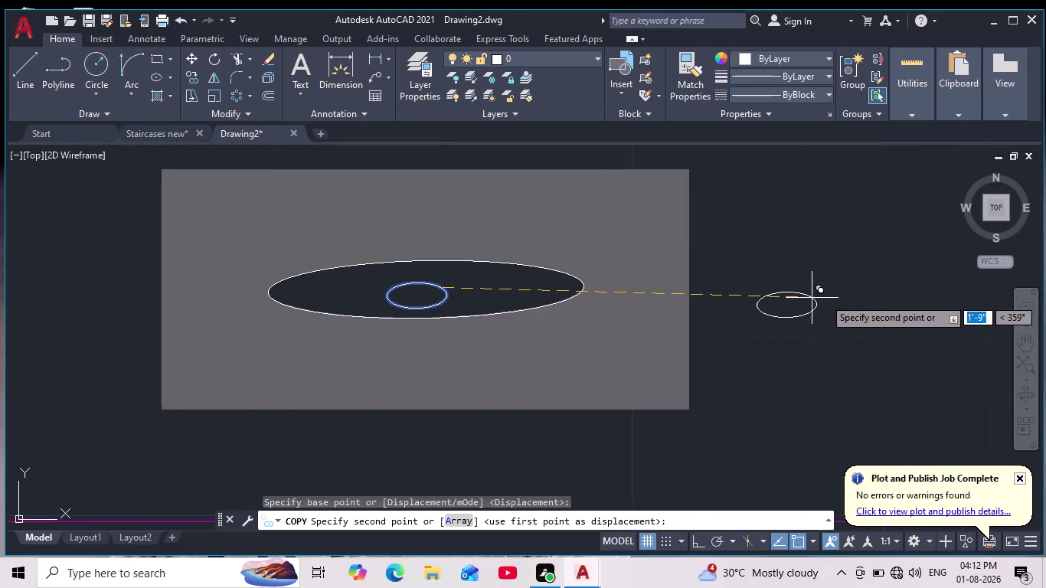
click(825, 298)
key(Escape)
Rotate the spare ellipse toward an upright position.
scroll(down, 3)
middle_drag(826, 299, 772, 311)
scroll(down, 3)
drag(789, 287, 792, 299)
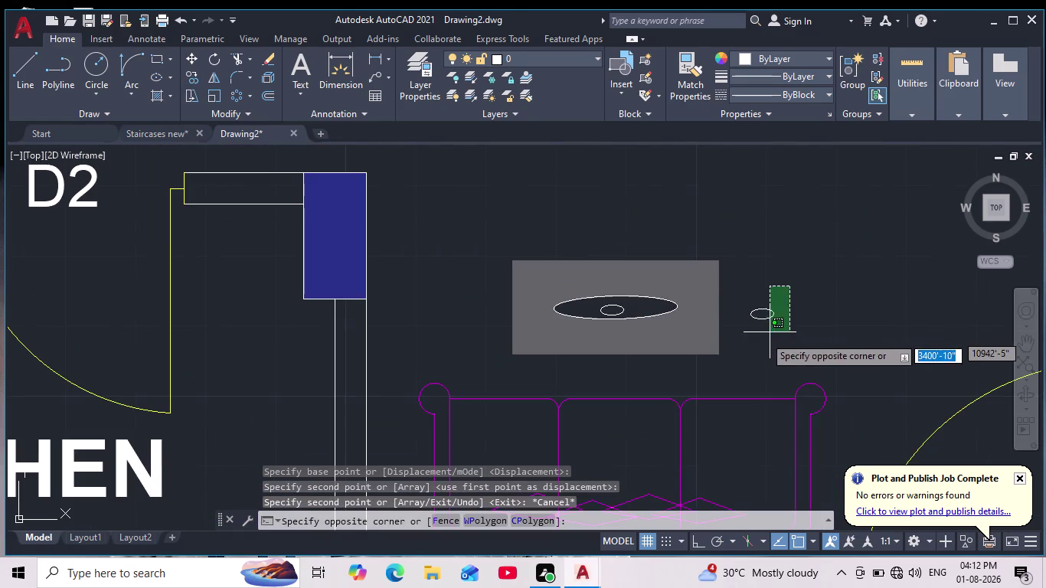
click(739, 342)
click(212, 61)
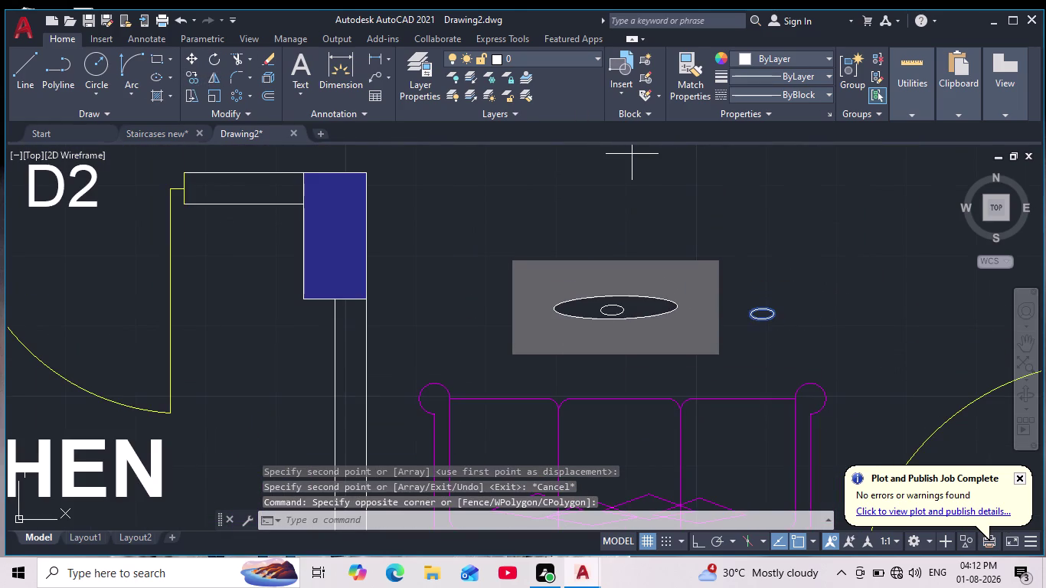
click(697, 538)
drag(798, 289, 810, 317)
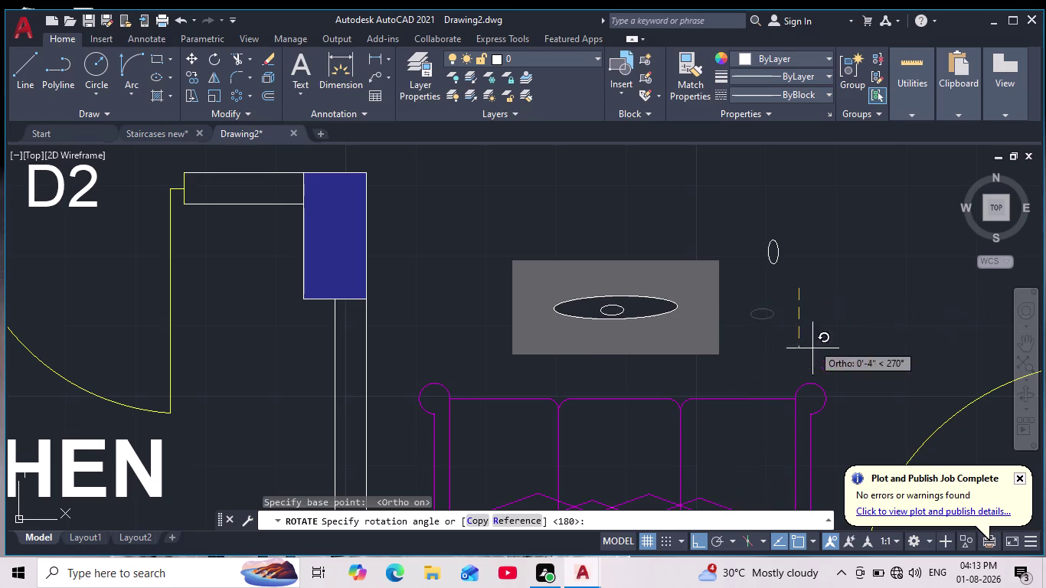
click(809, 379)
Rotate the spare ellipse again so it stands upright at 90°.
scroll(up, 3)
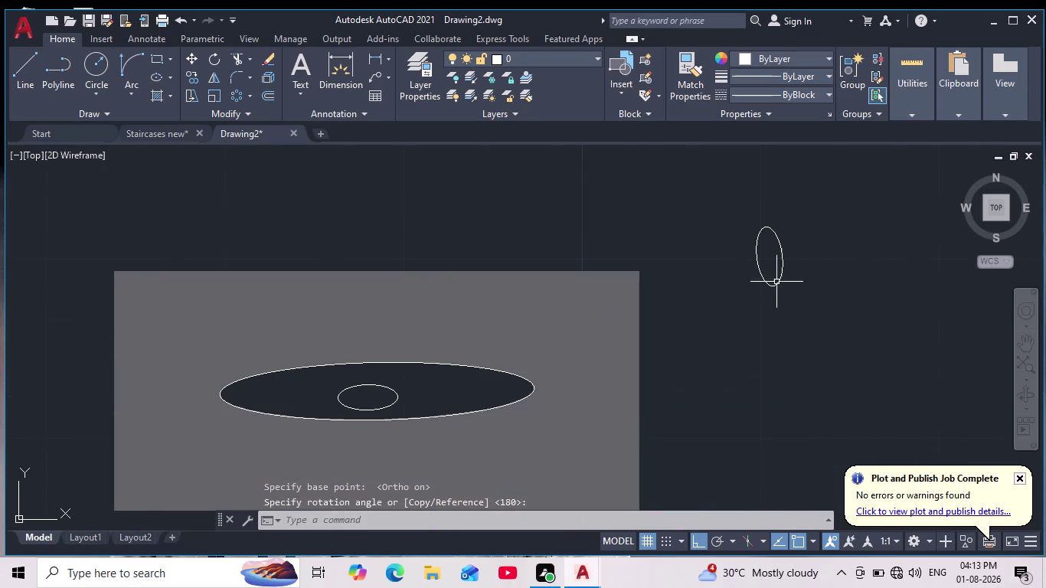
drag(823, 180, 825, 244)
click(728, 330)
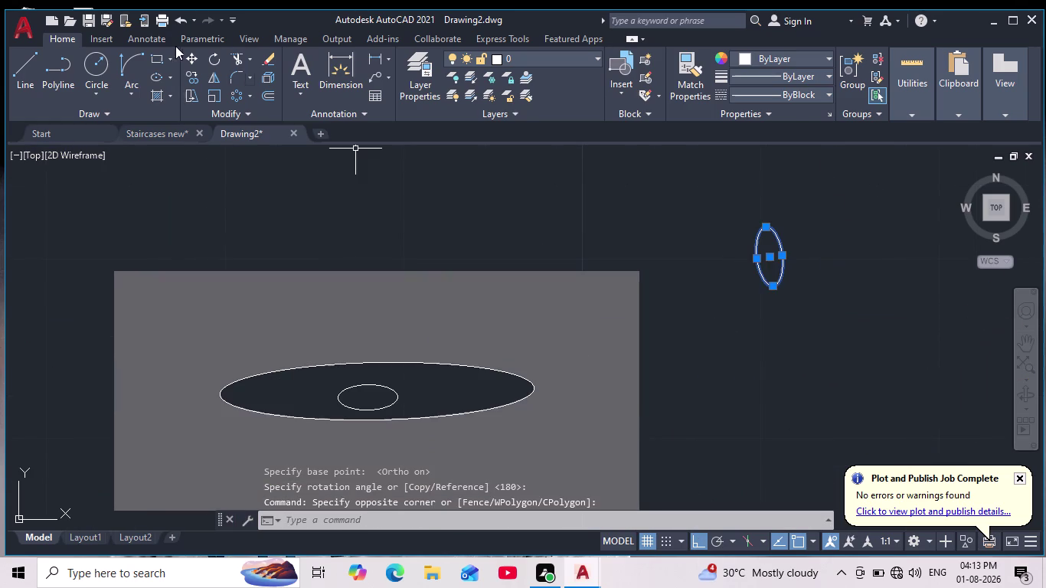
click(213, 59)
drag(800, 205, 801, 212)
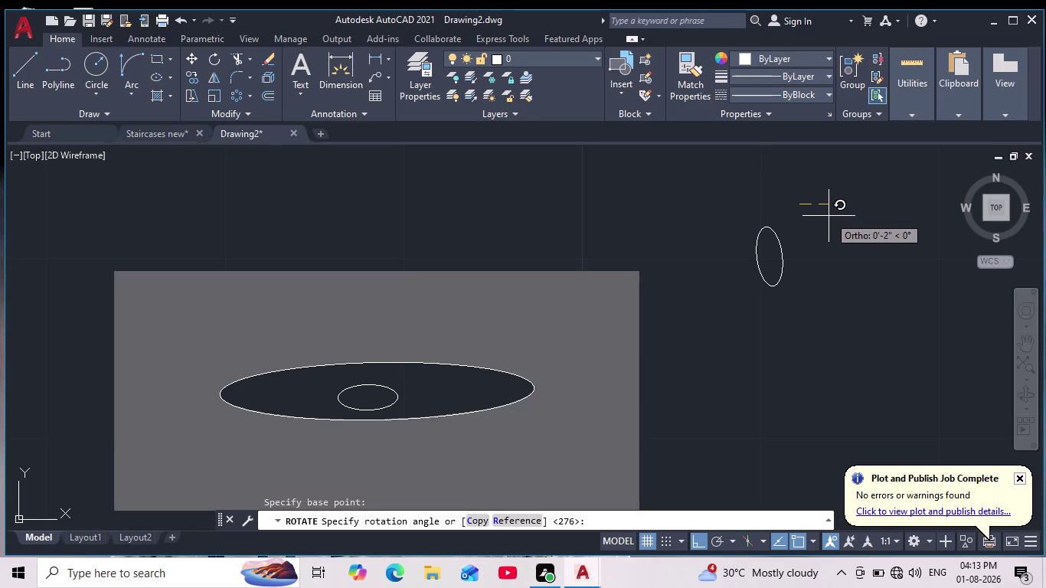
click(829, 215)
Select the upright ellipse and pick its centre as the move base point.
scroll(down, 3)
scroll(up, 3)
drag(815, 207, 814, 210)
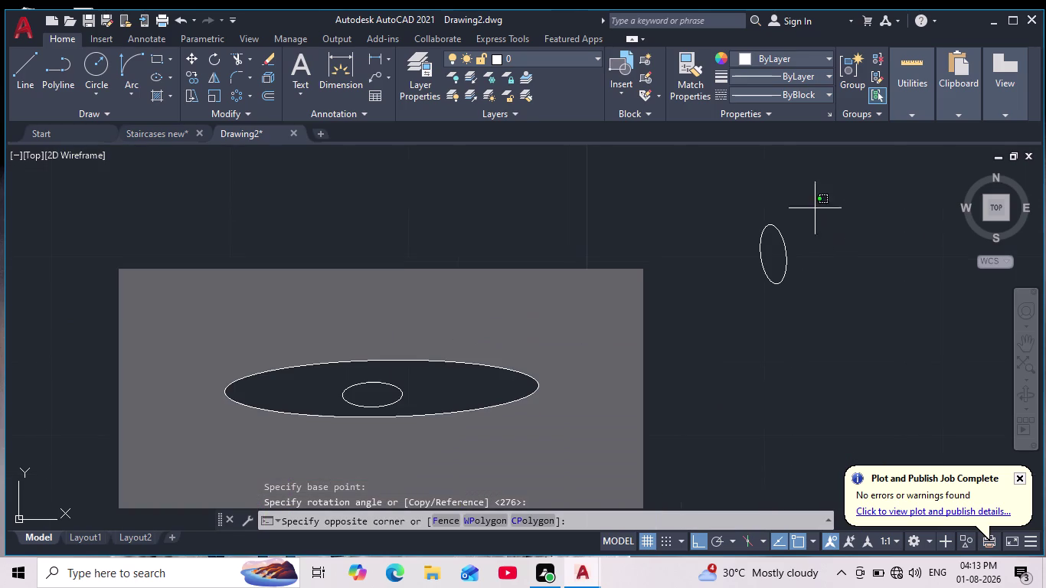
drag(815, 210, 814, 215)
click(741, 331)
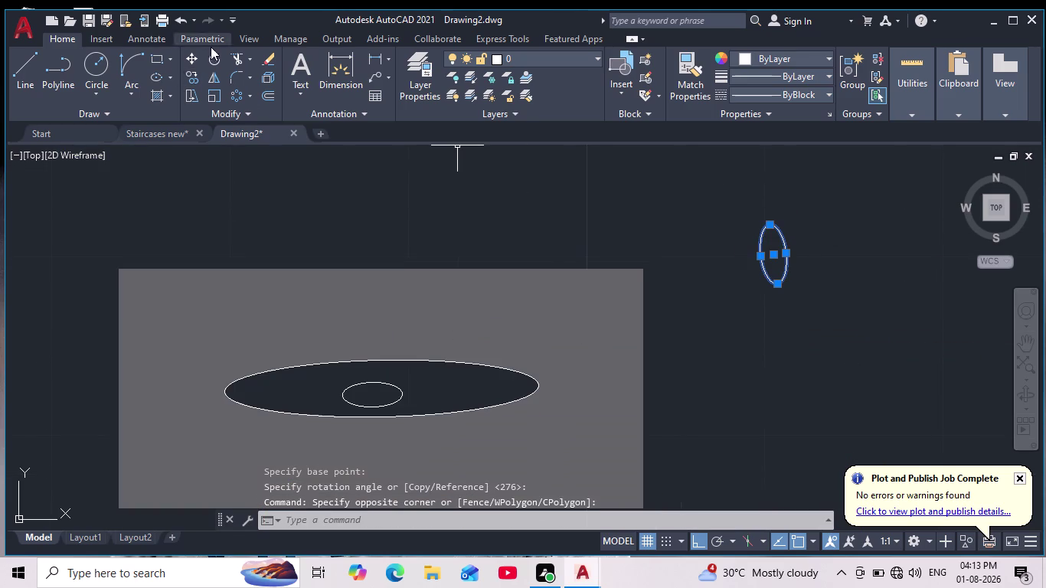
click(192, 59)
click(776, 251)
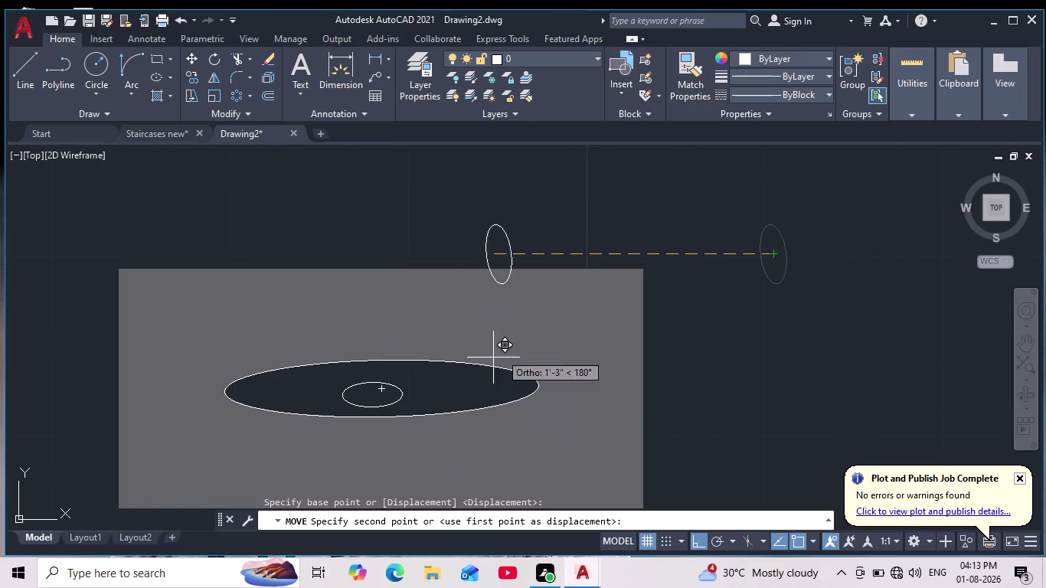
Move the upright ellipse across the small ellipse at the table centre.
click(696, 540)
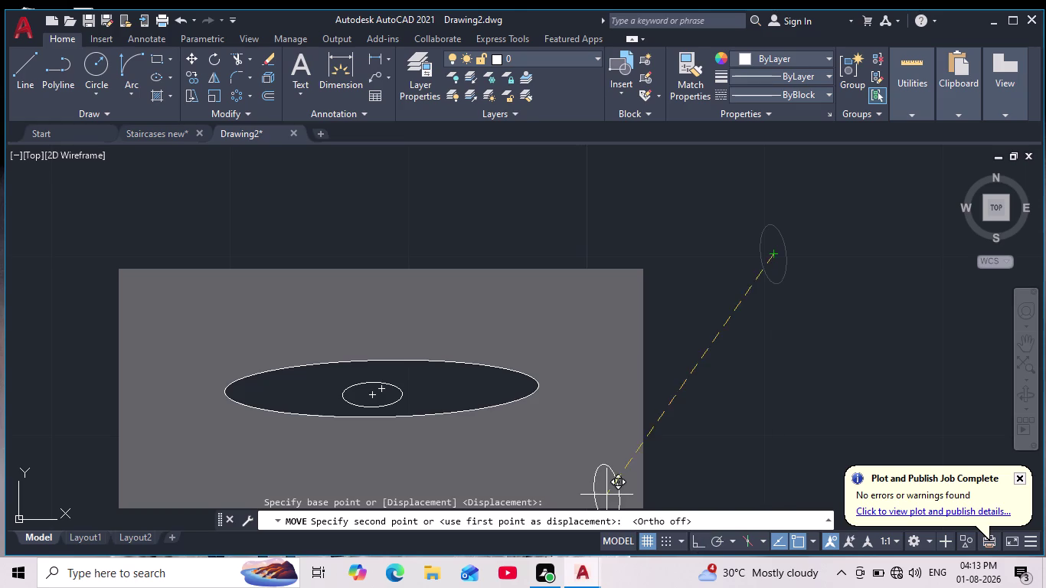
scroll(up, 3)
scroll(up, 3)
scroll(down, 3)
middle_drag(371, 380, 383, 365)
scroll(down, 3)
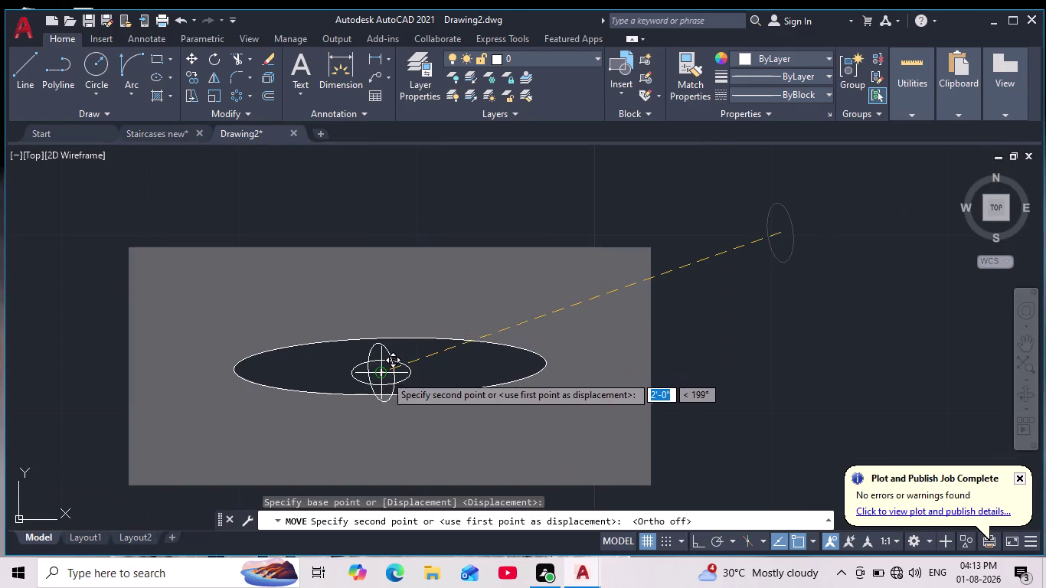
scroll(up, 3)
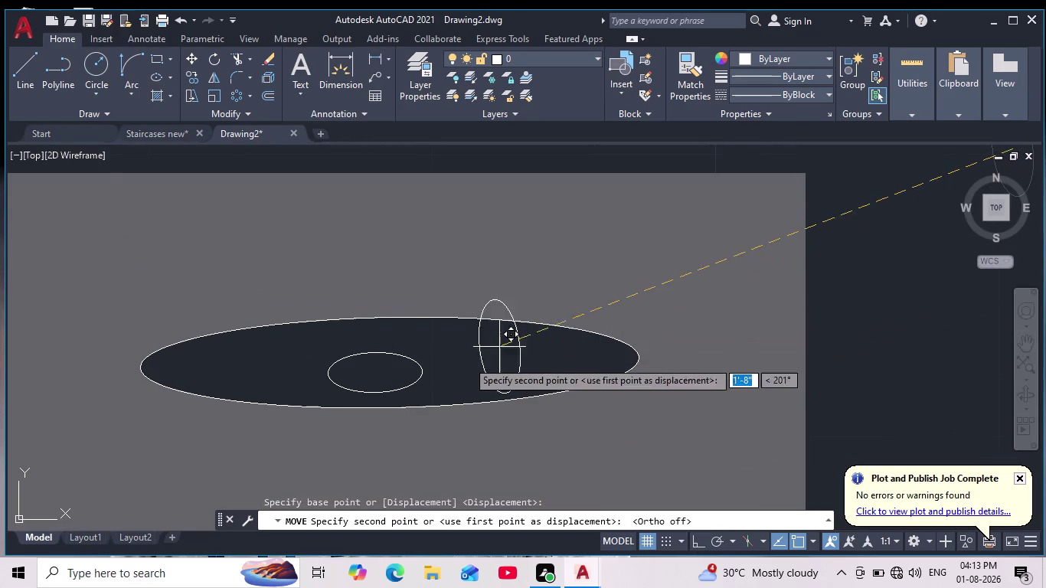
scroll(up, 3)
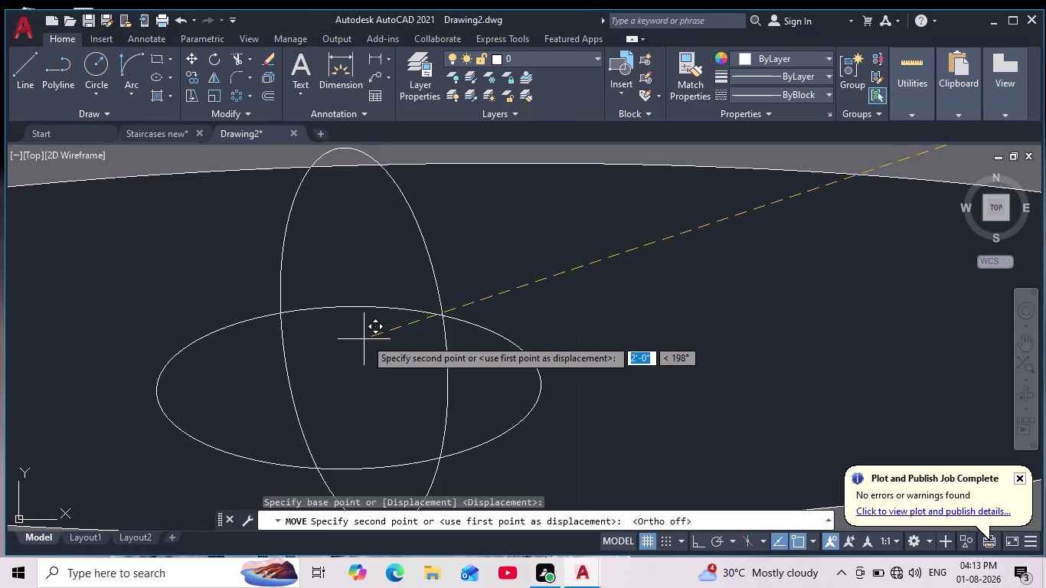
click(342, 392)
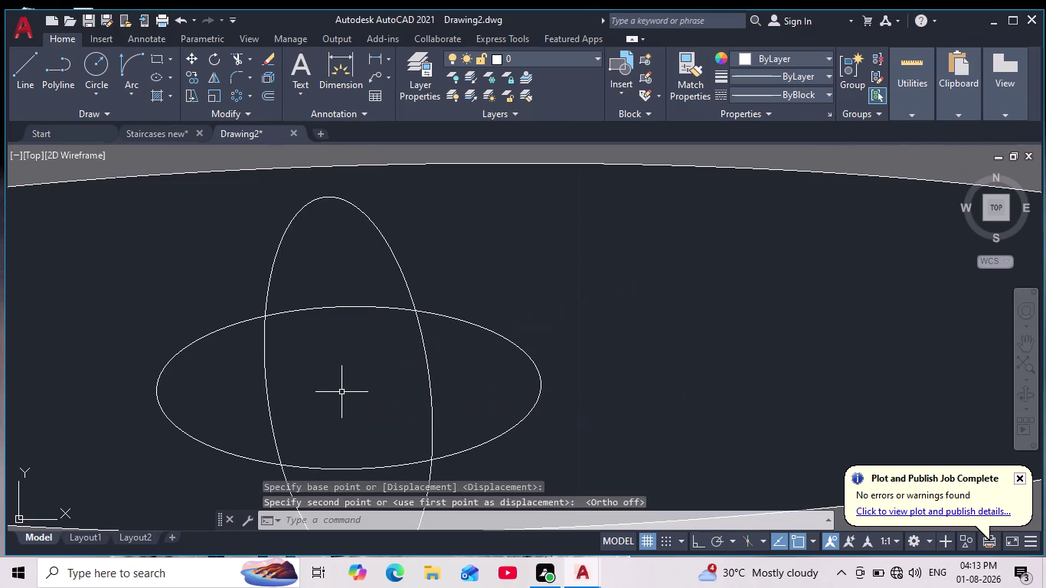
Window-select the two crossing ellipses and group them.
scroll(down, 3)
middle_drag(366, 382, 377, 348)
scroll(up, 3)
click(438, 308)
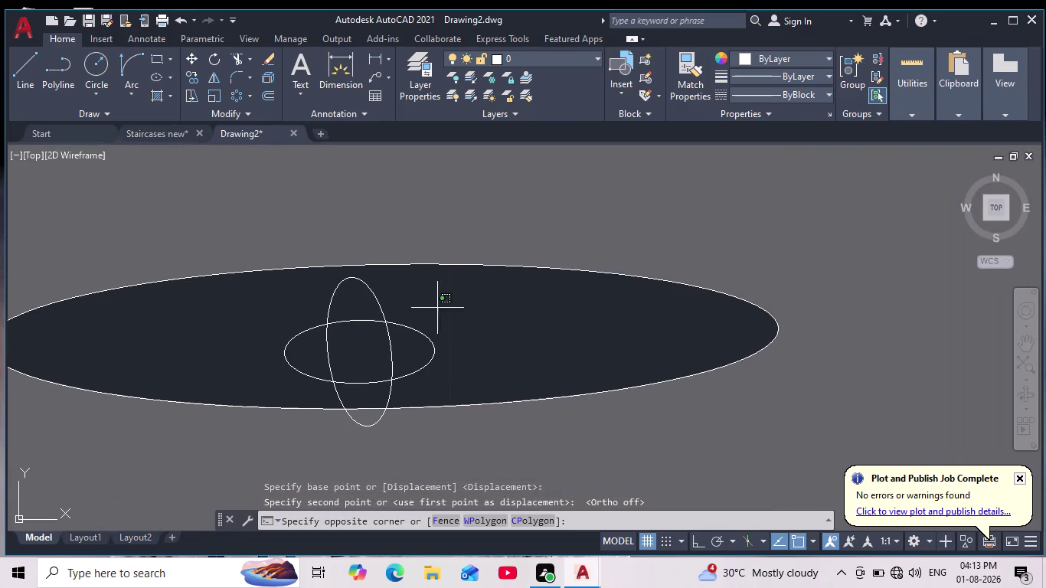
click(238, 366)
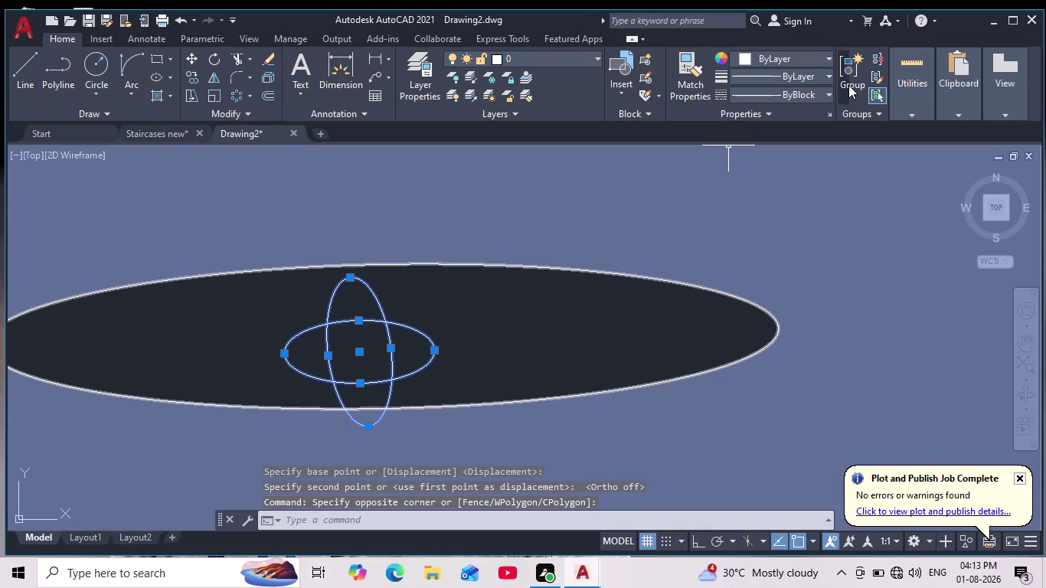
click(848, 84)
click(385, 327)
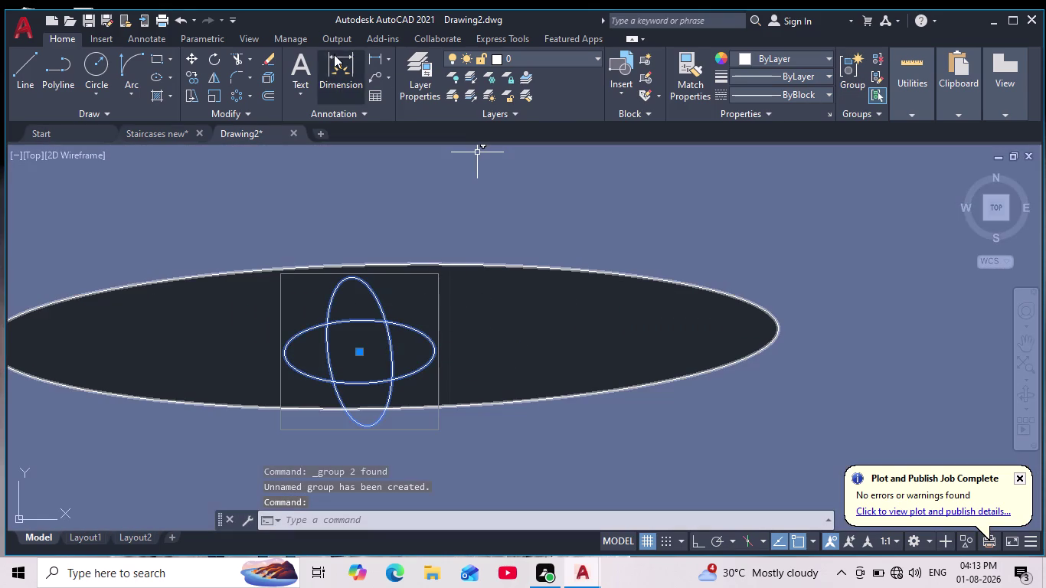
Scale the ellipse group down from its centre.
click(212, 98)
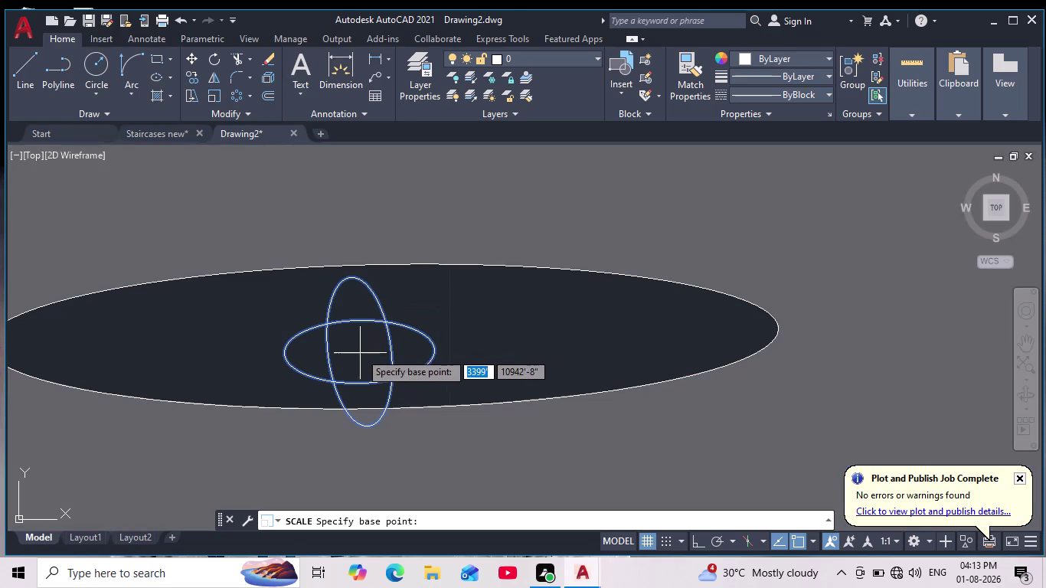
click(362, 348)
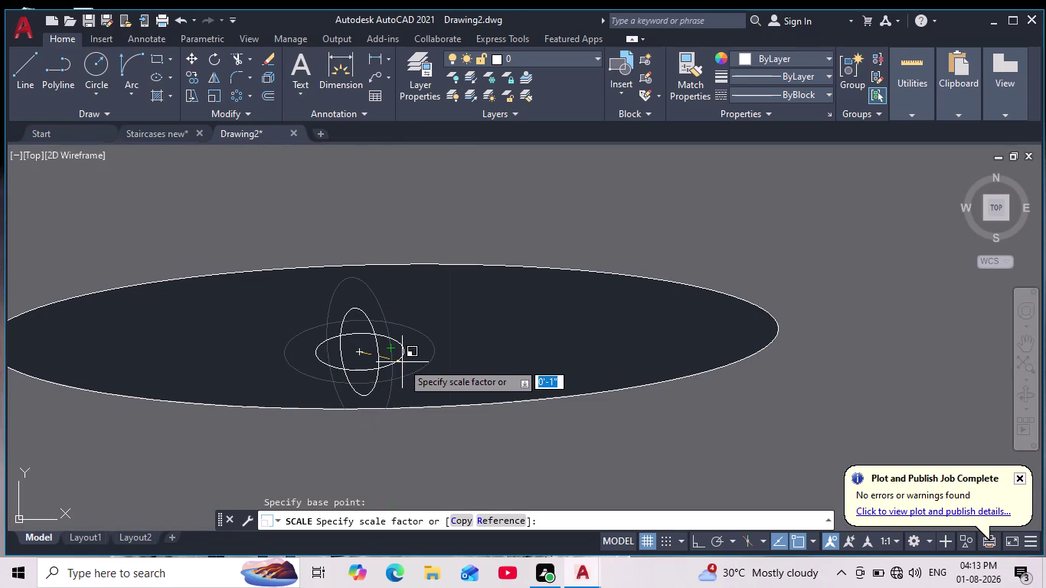
click(402, 362)
scroll(down, 3)
scroll(up, 3)
scroll(up, 3)
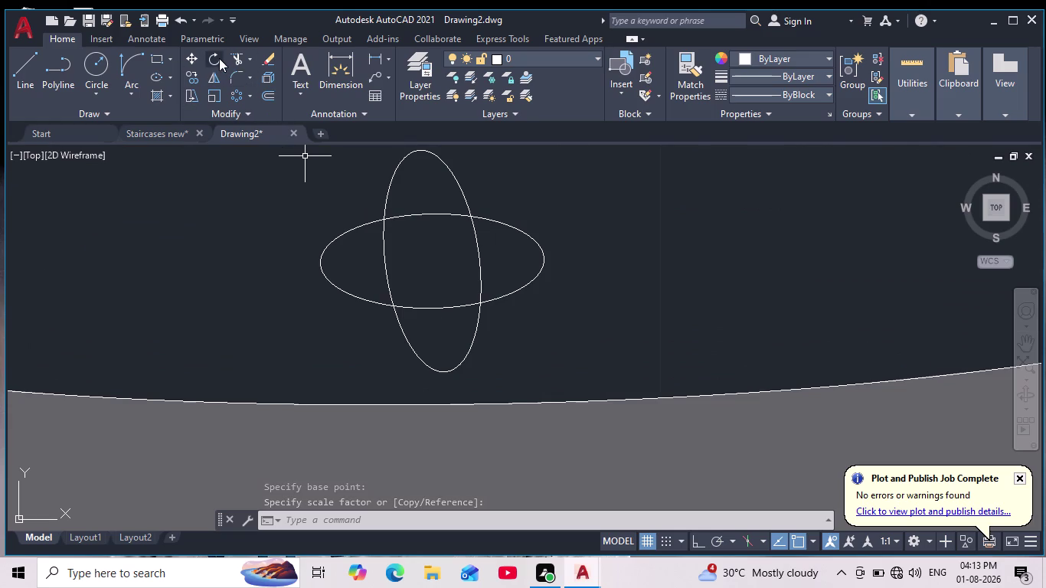
Trim the inner arcs of the crossing ellipses into a four-petal outline.
click(243, 59)
click(386, 275)
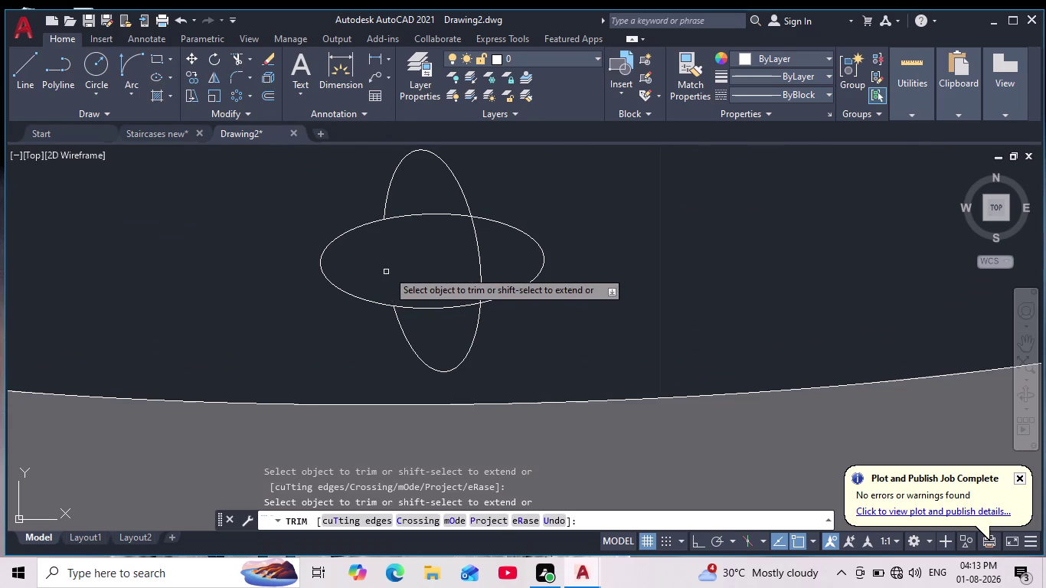
click(417, 215)
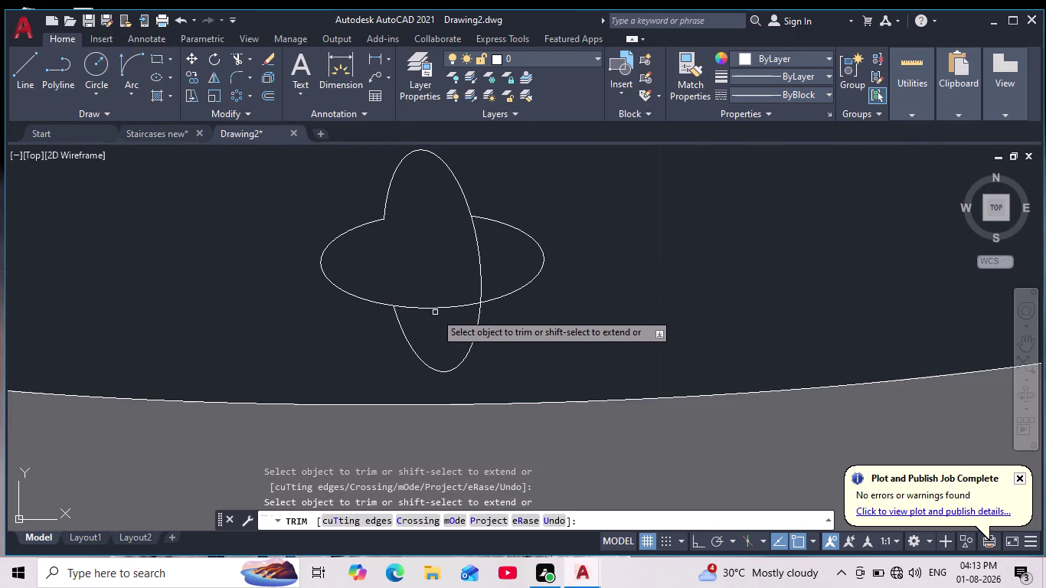
click(434, 309)
click(480, 268)
scroll(down, 3)
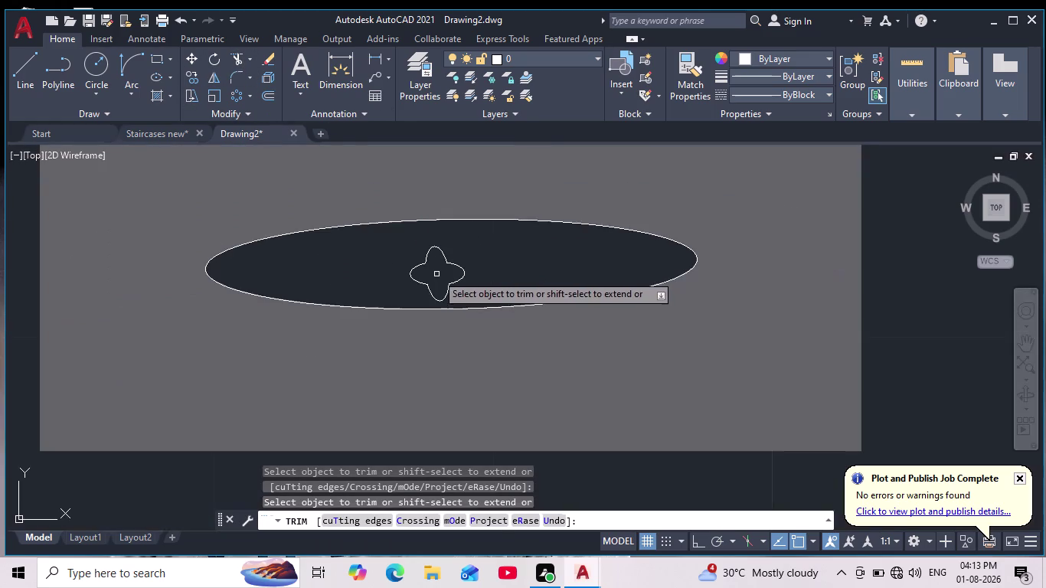
scroll(up, 3)
key(Escape)
key(Escape)
Fill the four-petal outline with a solid green hatch.
key(h)
key(Return)
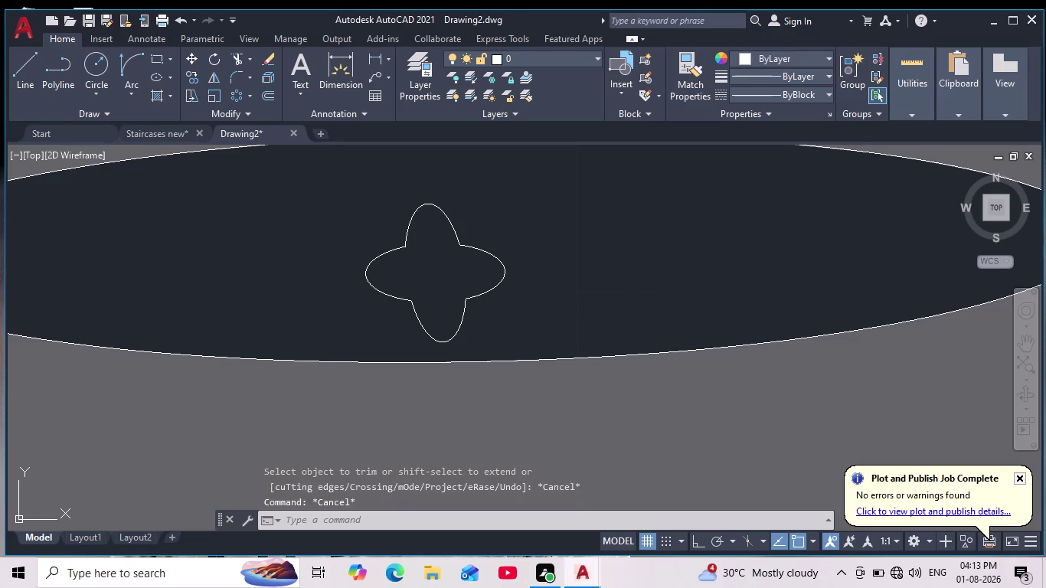
click(403, 77)
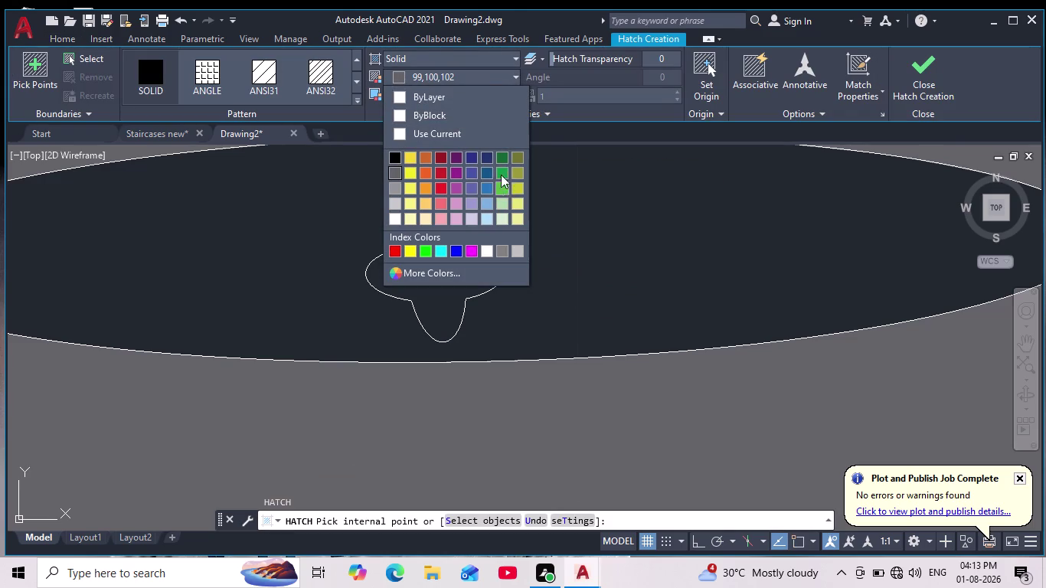
click(498, 172)
click(435, 273)
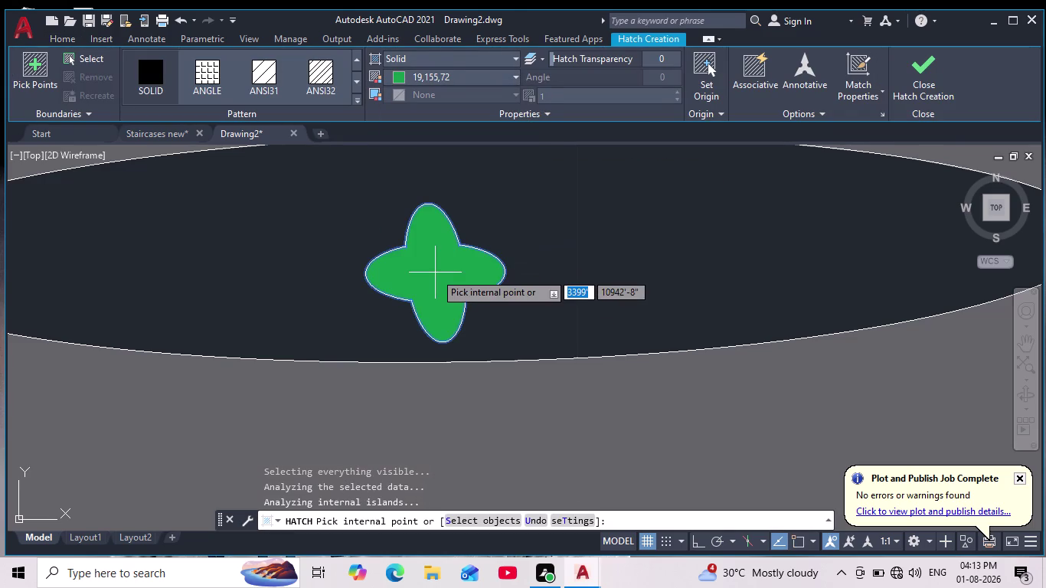
key(Escape)
scroll(down, 3)
scroll(down, 3)
Pan and zoom to centre both furnished floor plans in view.
scroll(down, 3)
middle_drag(540, 382, 517, 363)
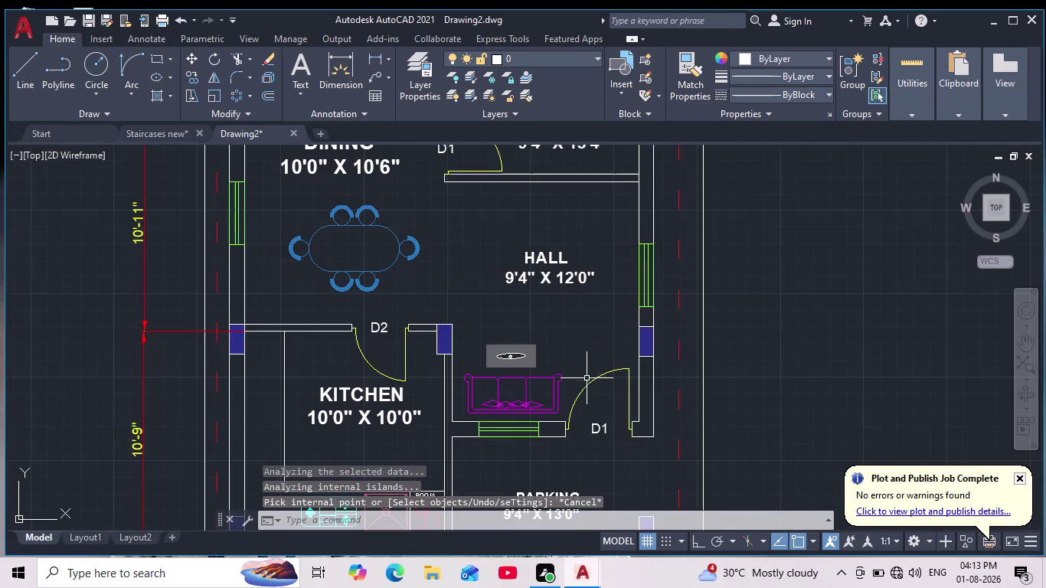
scroll(up, 3)
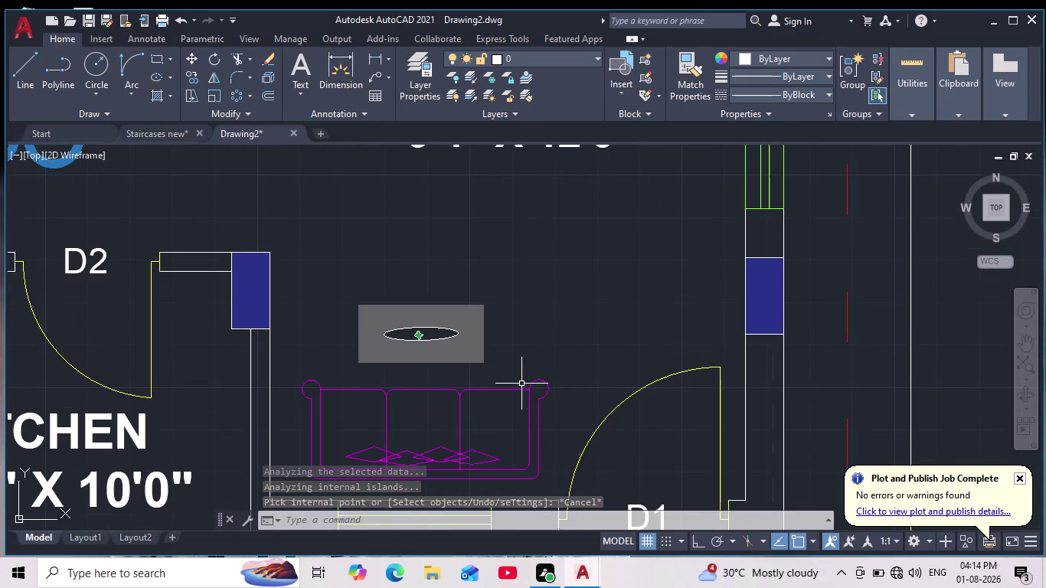
middle_click(521, 384)
scroll(down, 3)
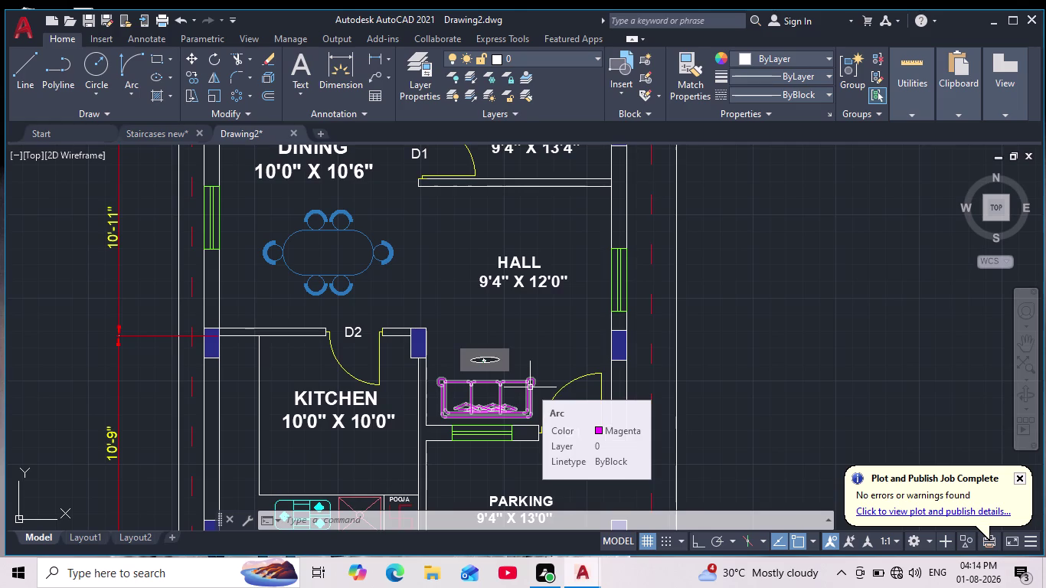
scroll(down, 3)
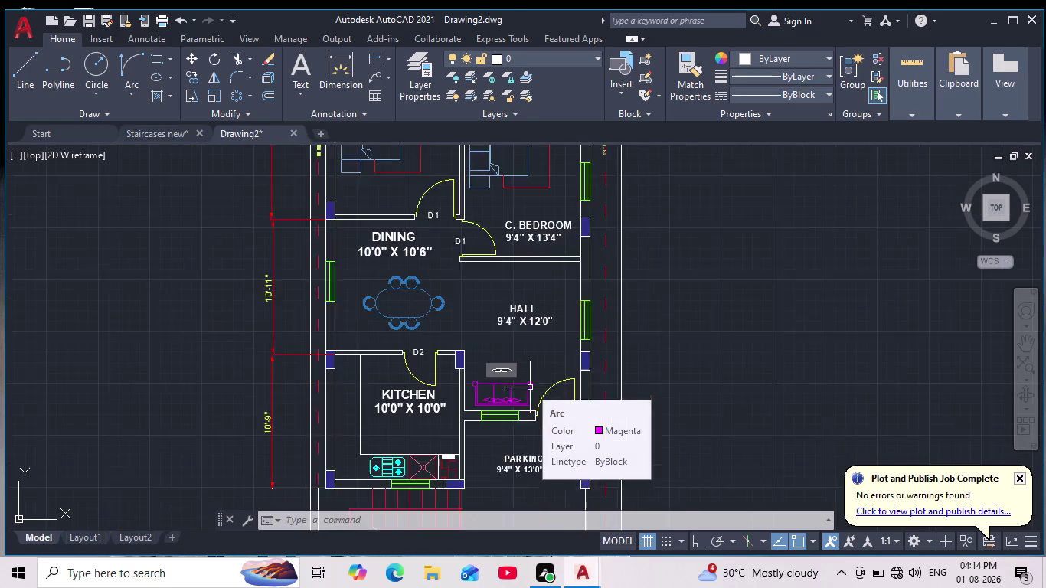
scroll(down, 3)
middle_drag(628, 378, 615, 412)
scroll(down, 3)
scroll(up, 3)
middle_drag(623, 429, 614, 416)
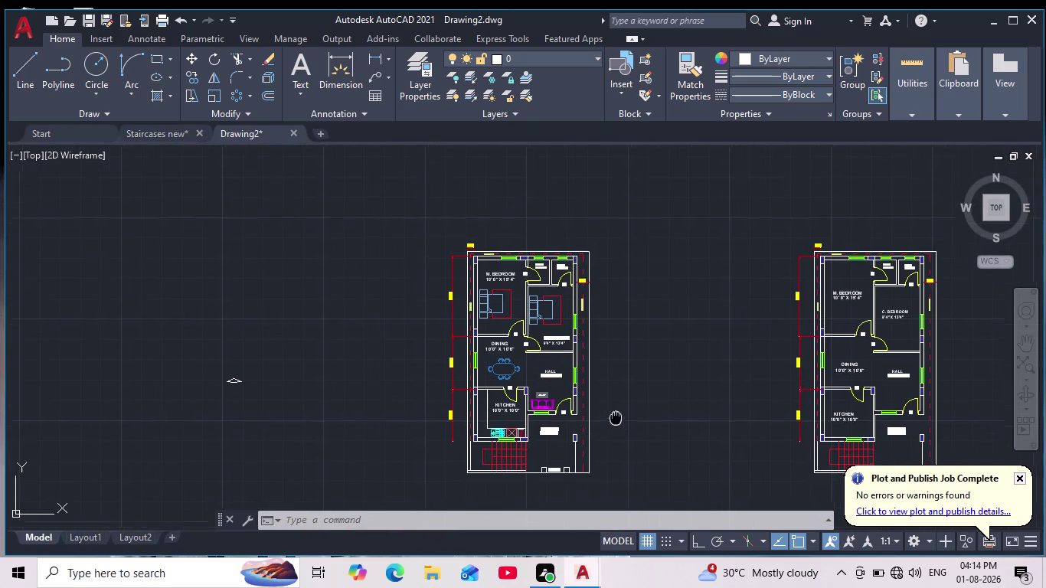
middle_drag(613, 416, 601, 403)
Adjust the view once more, then switch to Microsoft Edge from the taskbar.
scroll(down, 3)
scroll(up, 3)
scroll(up, 3)
scroll(up, 3)
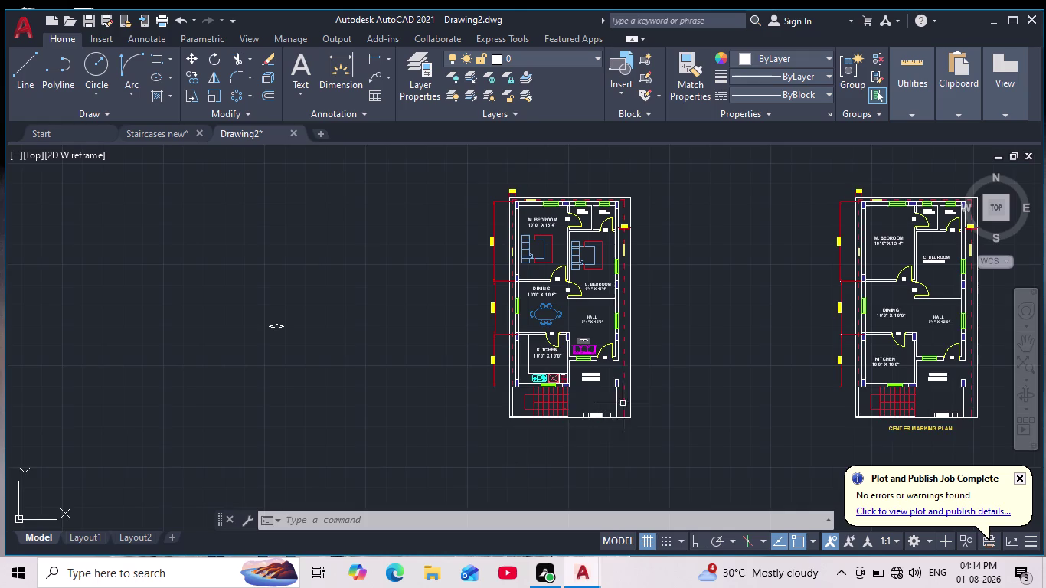
middle_drag(605, 400, 504, 419)
scroll(up, 3)
scroll(down, 3)
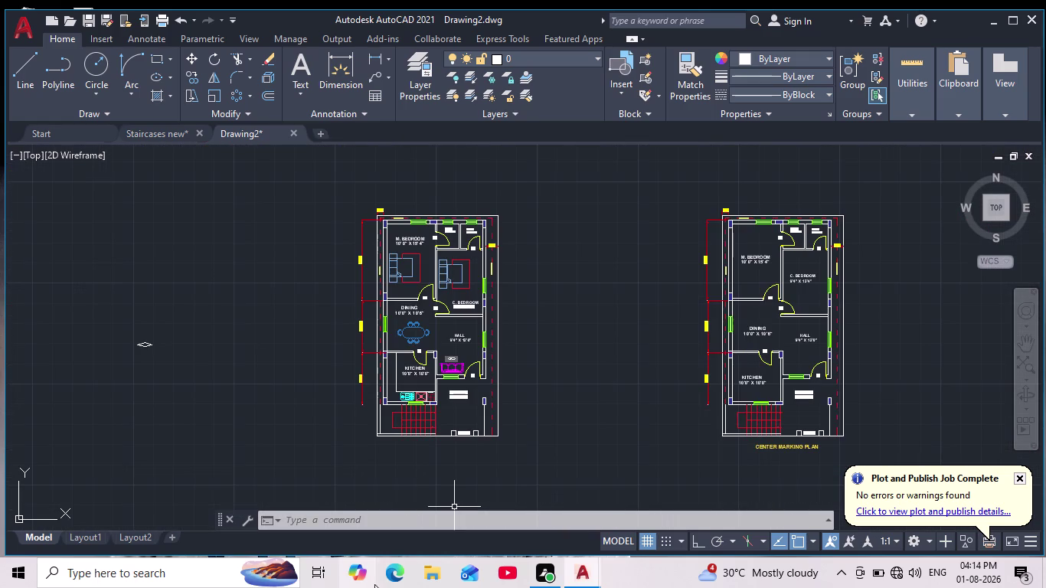
click(391, 574)
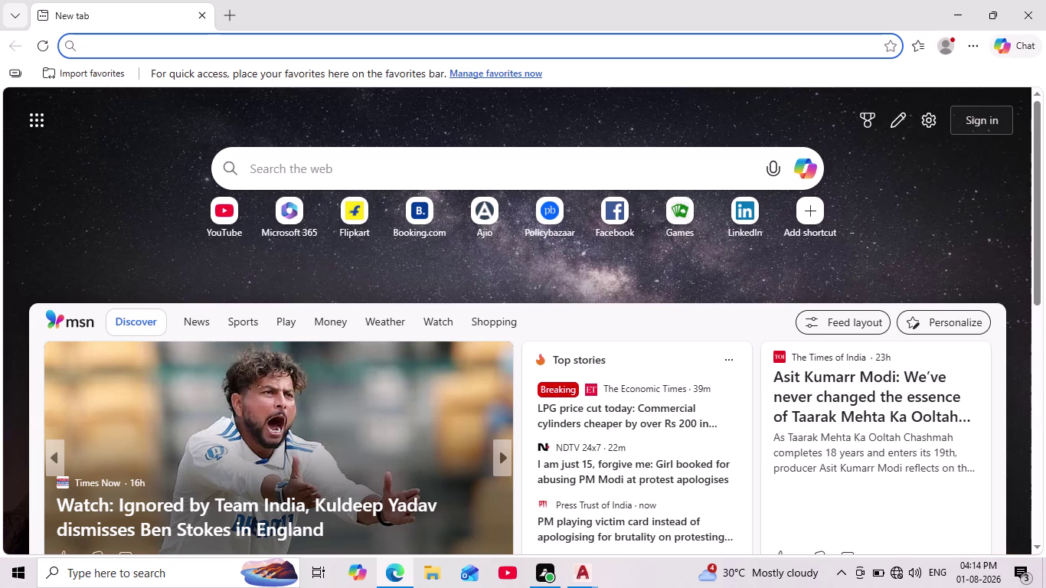
click(386, 172)
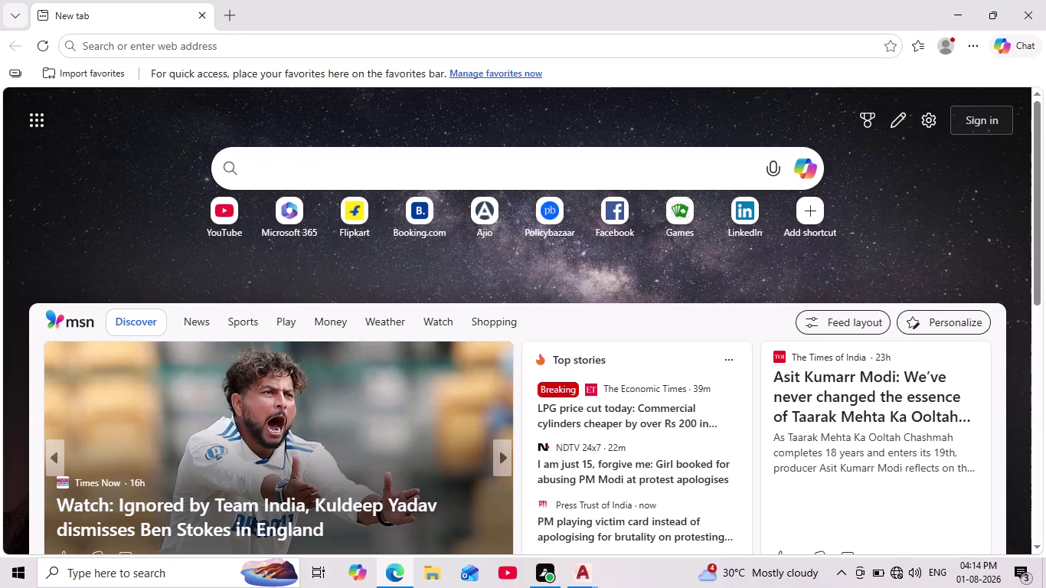
key(a)
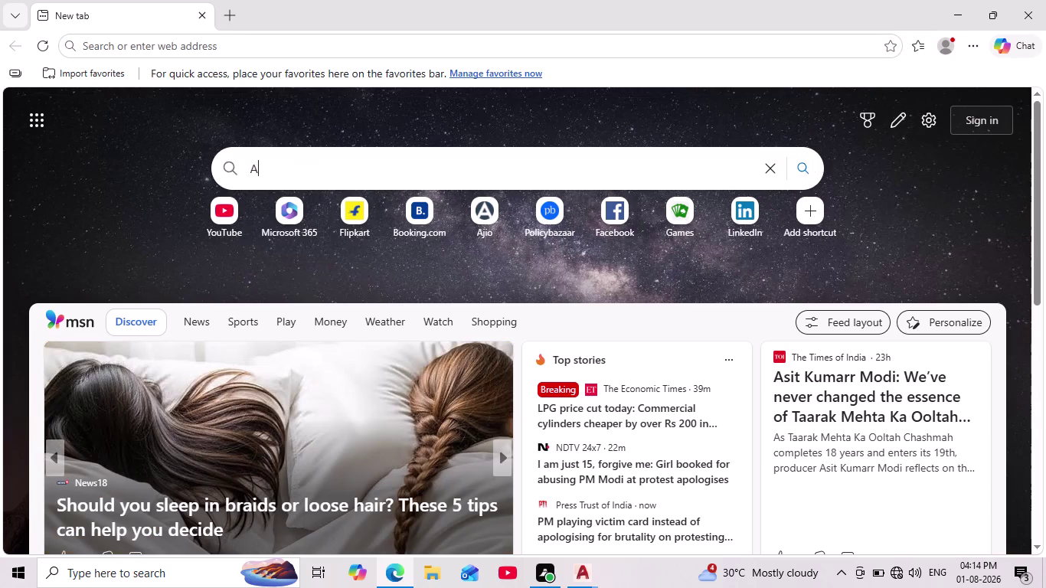
text(utoca)
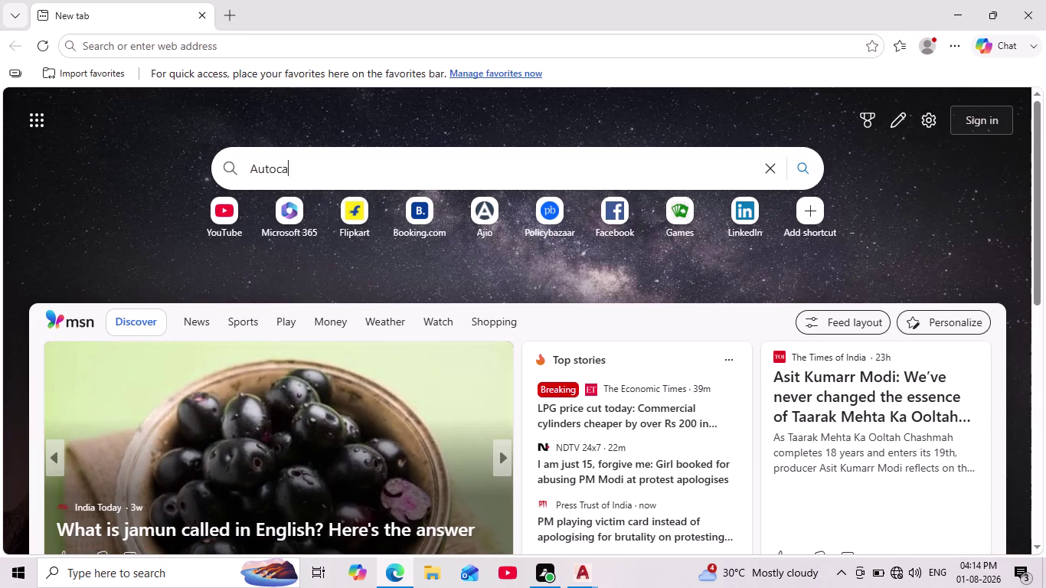
text(d bloc)
text(ks cae)
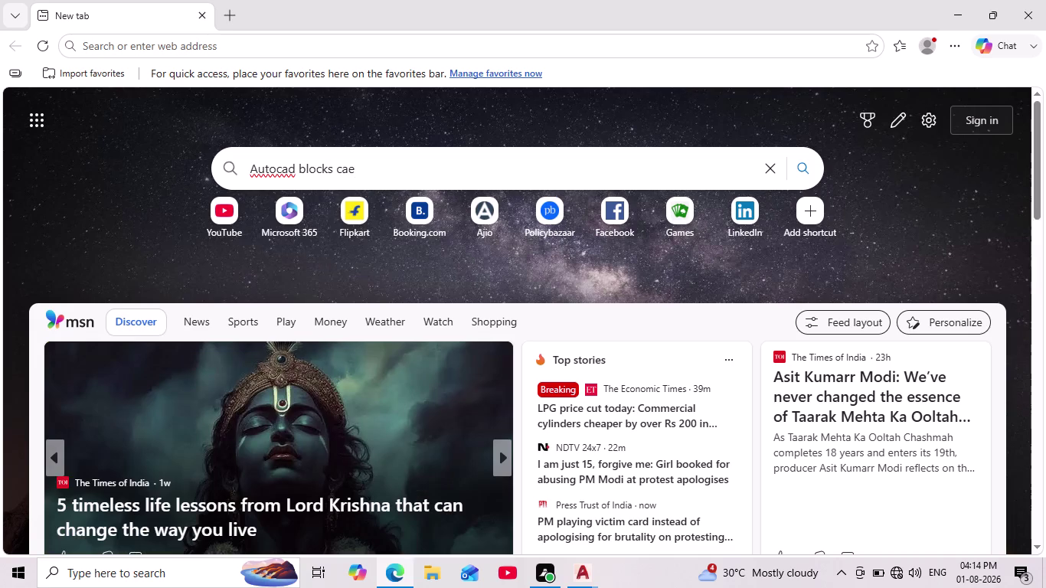
key(BackSpace)
key(r)
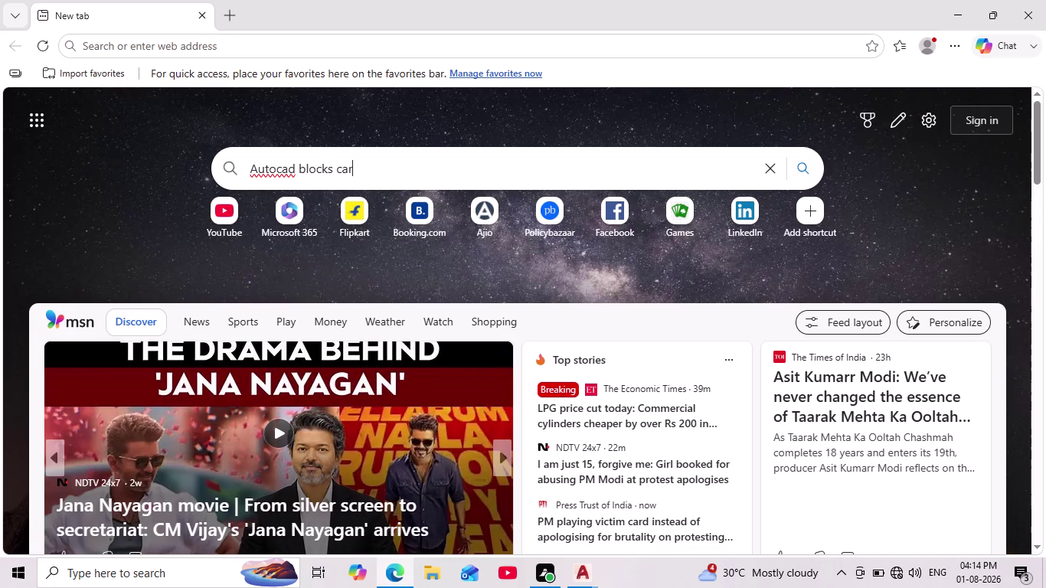
key(Return)
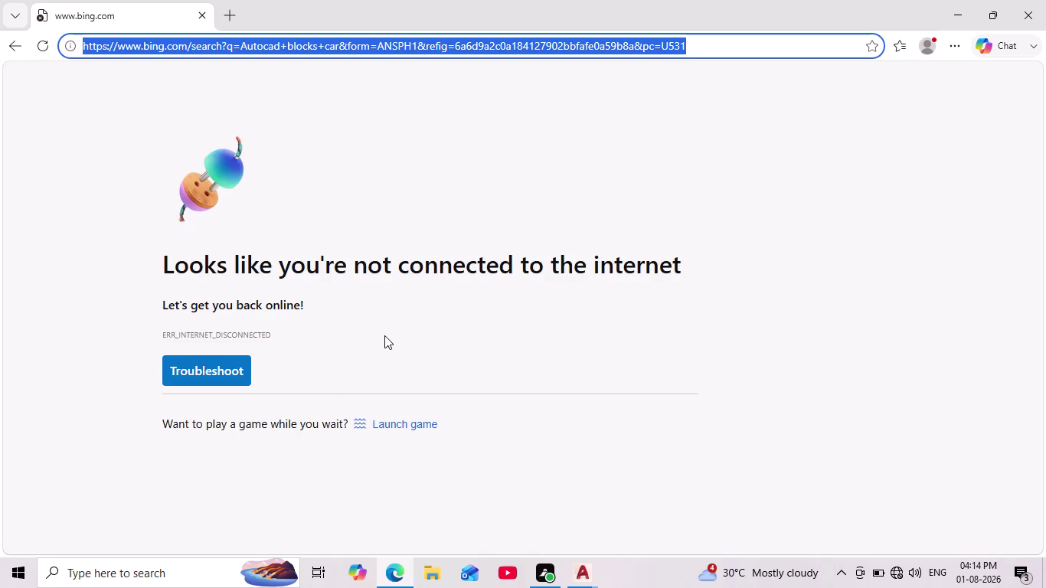
scroll(down, 3)
click(43, 44)
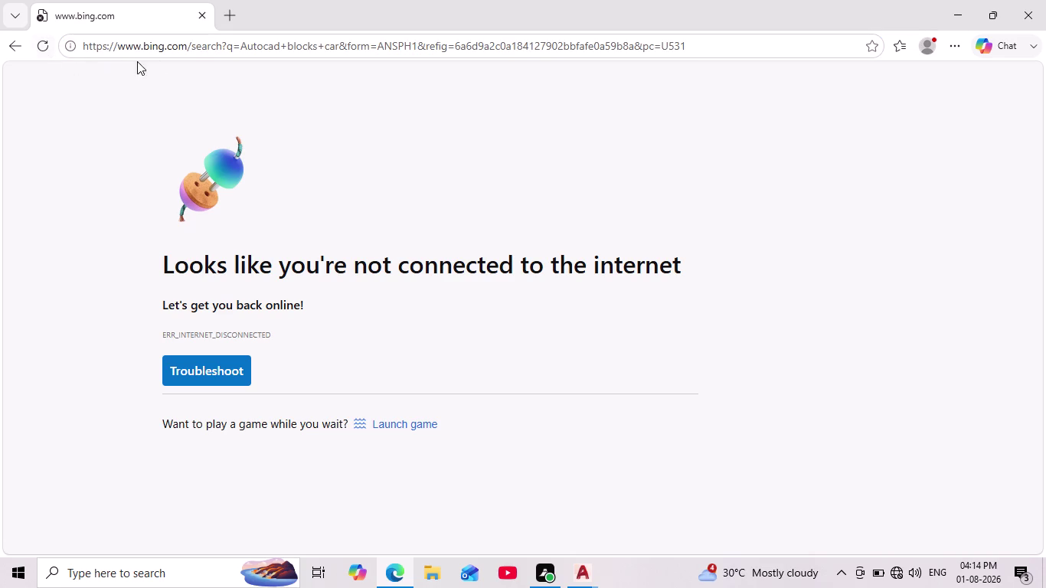